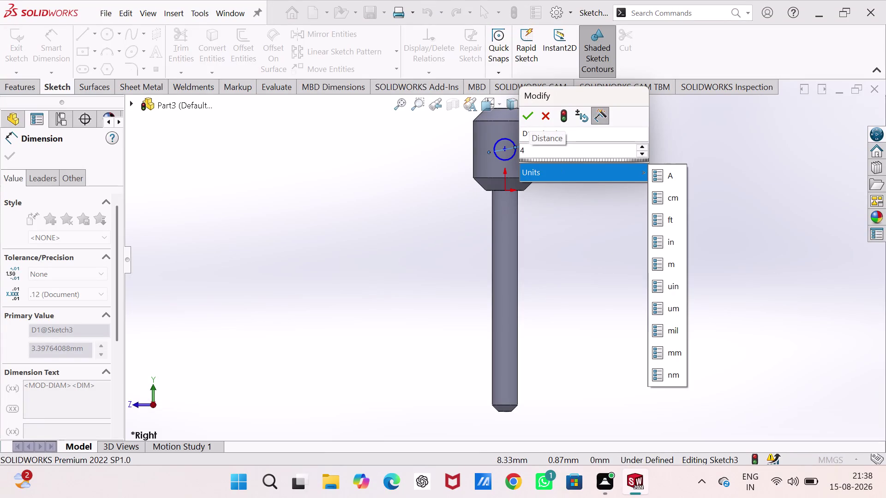
Keep the 4 mm hole diameter and dimension the hole centre 6.50 mm from the lower point.
click(522, 109)
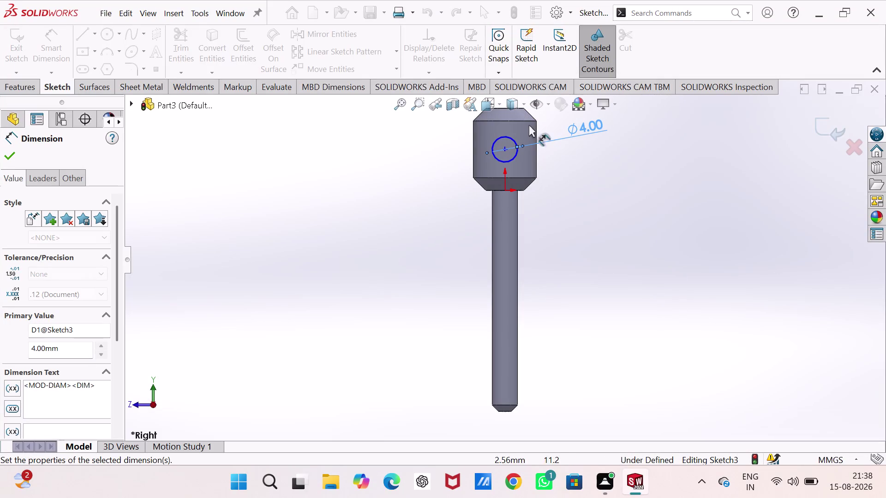
click(622, 188)
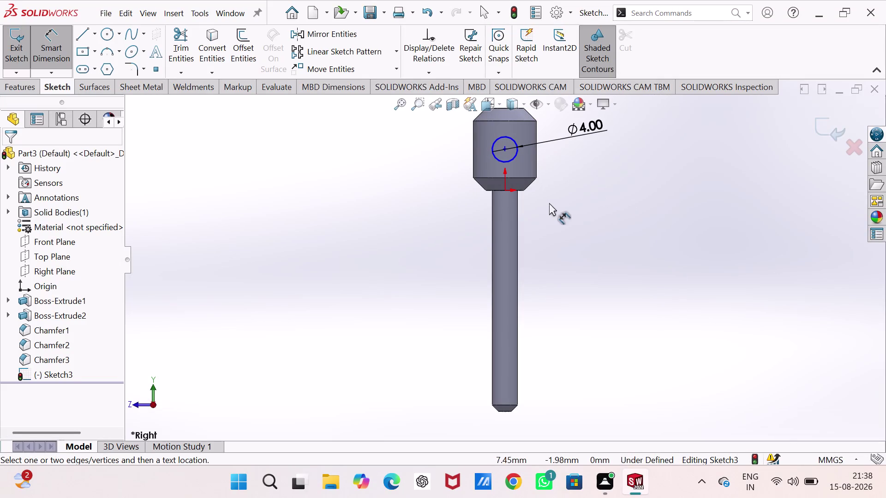
click(506, 191)
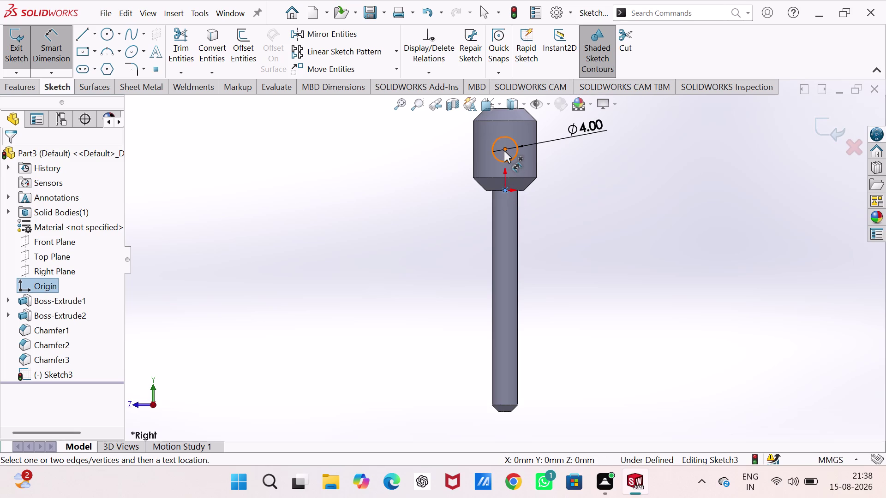
click(504, 150)
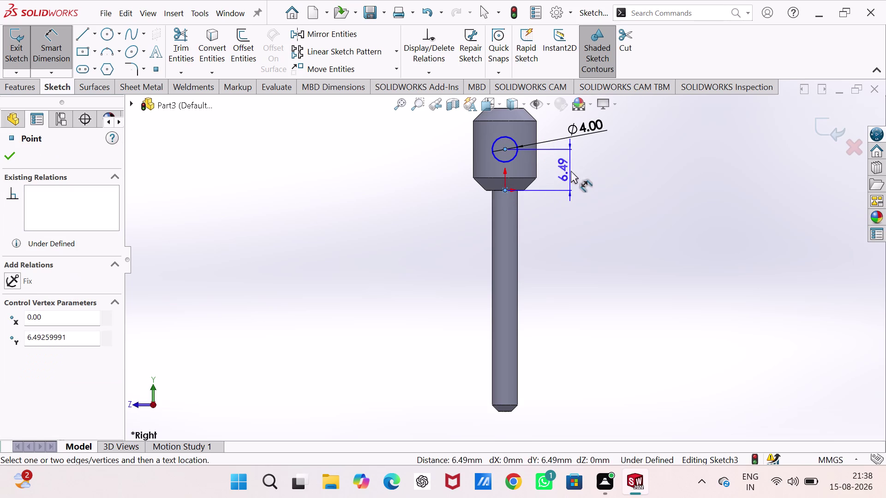
click(571, 166)
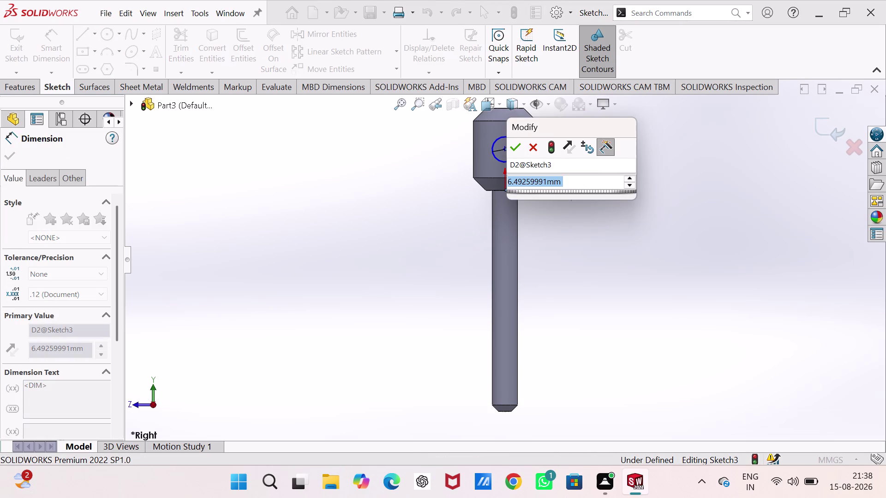
key(5)
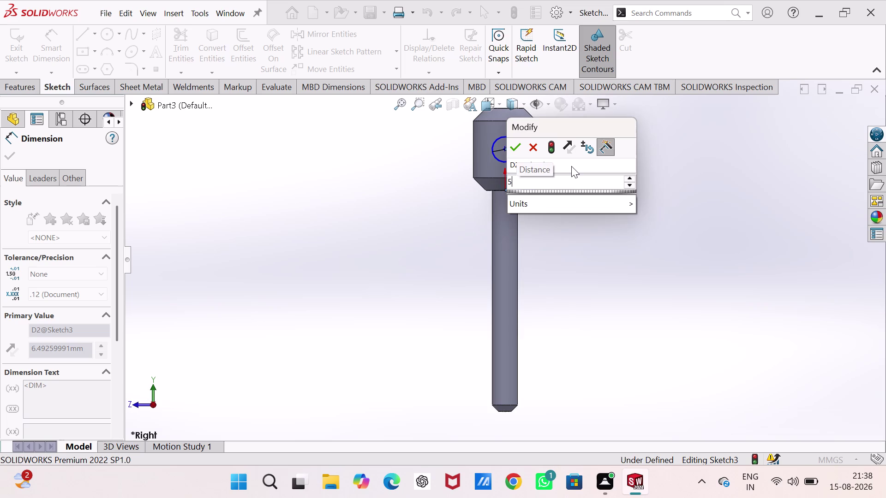
key(period)
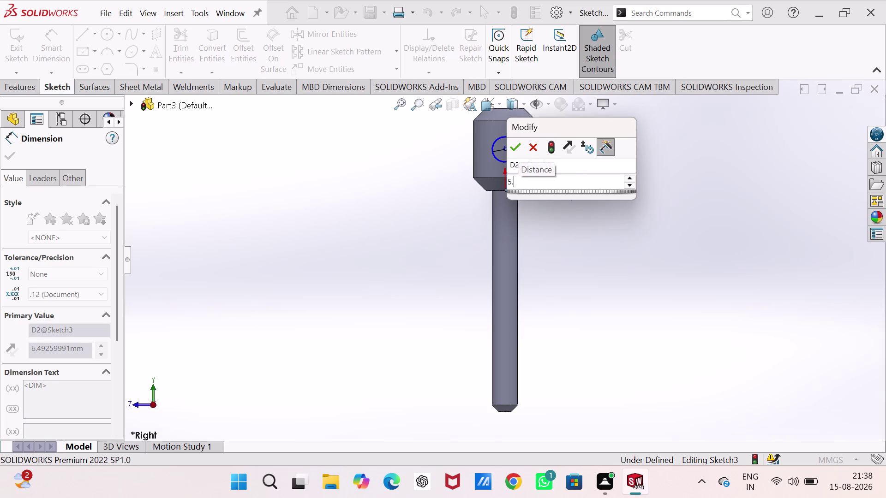
key(BackSpace)
key(BackSpace)
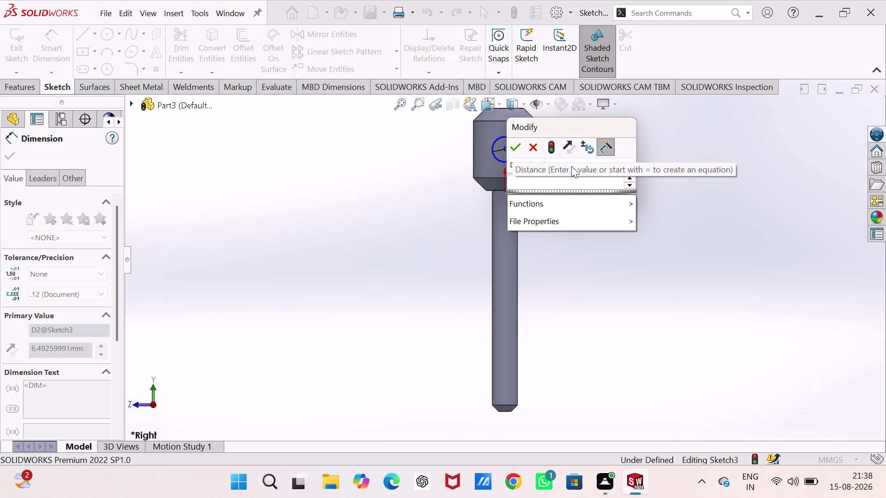
key(6)
text(.)
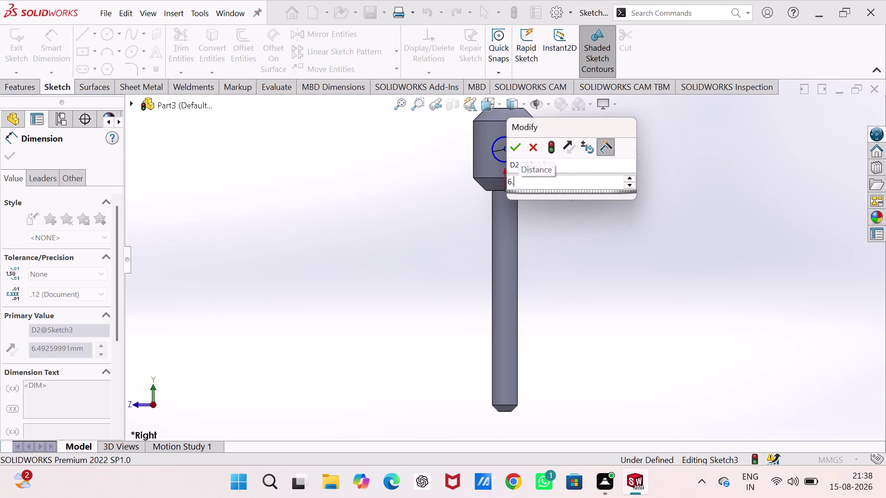
text(5)
key(Return)
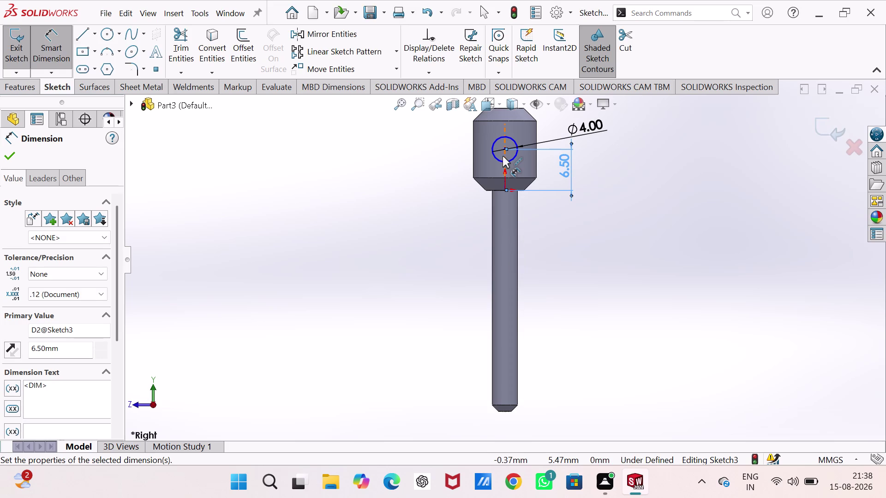
Add a Vertical relation between the hole centre and the lower point, and close the sketch.
scroll(down, 3)
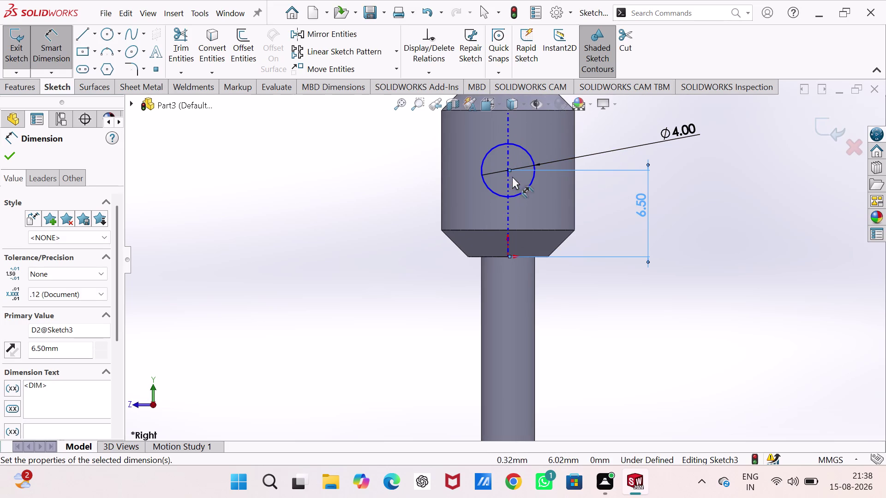
key(Escape)
key(Escape)
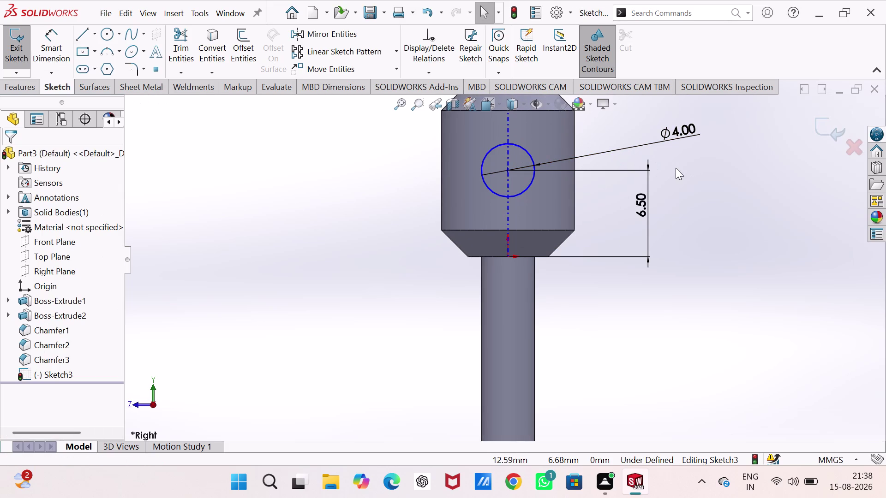
click(508, 170)
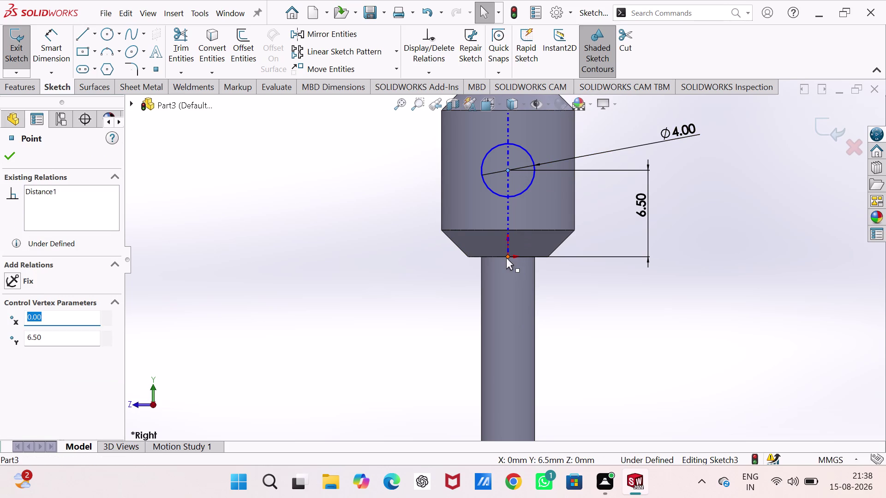
click(506, 257)
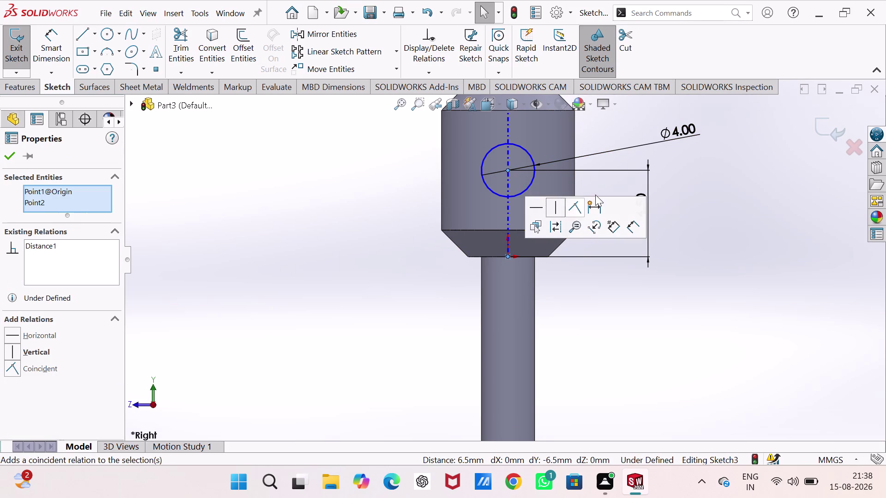
click(557, 206)
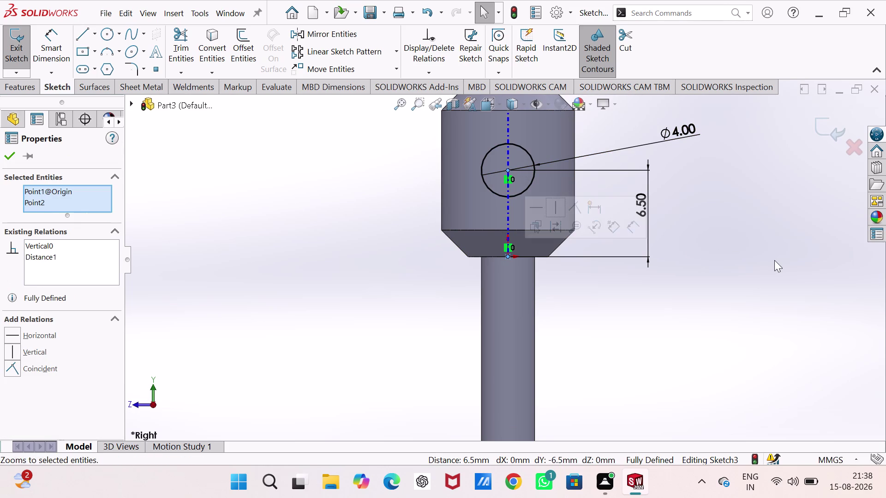
click(774, 260)
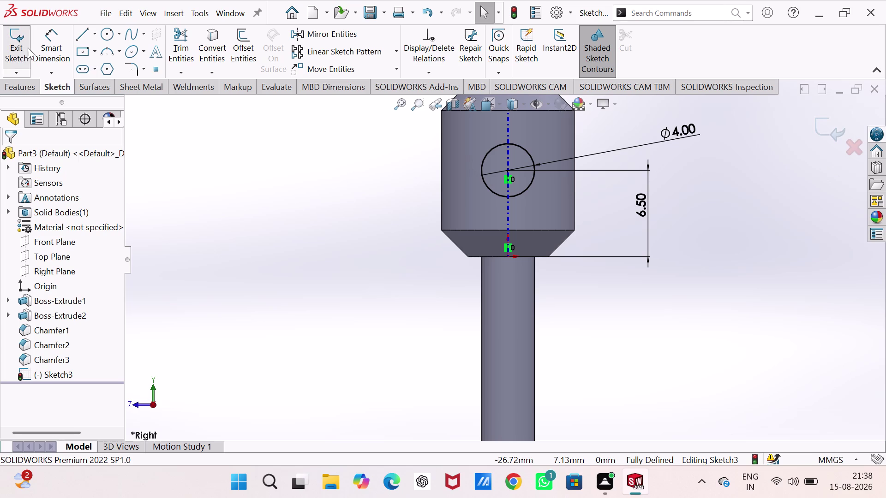
click(17, 55)
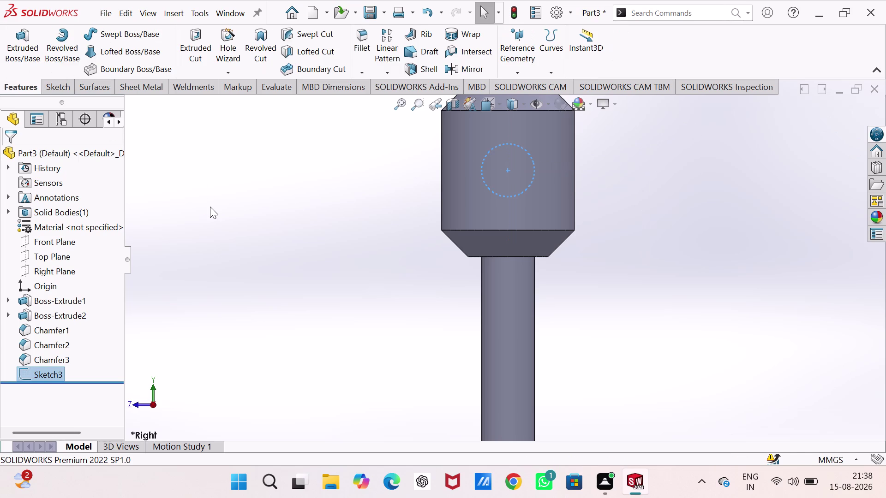
In isometric view, extrude-cut the 4 mm circle Through All – Both.
key(ctrl+7)
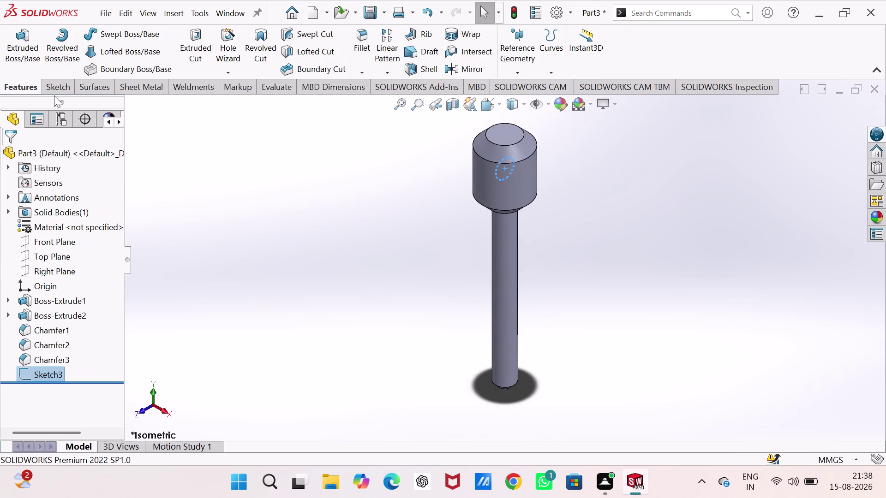
click(199, 54)
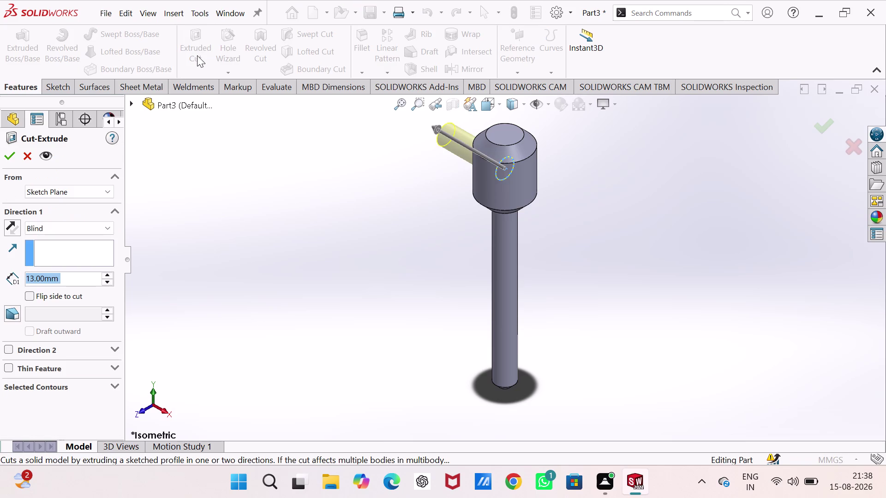
click(64, 224)
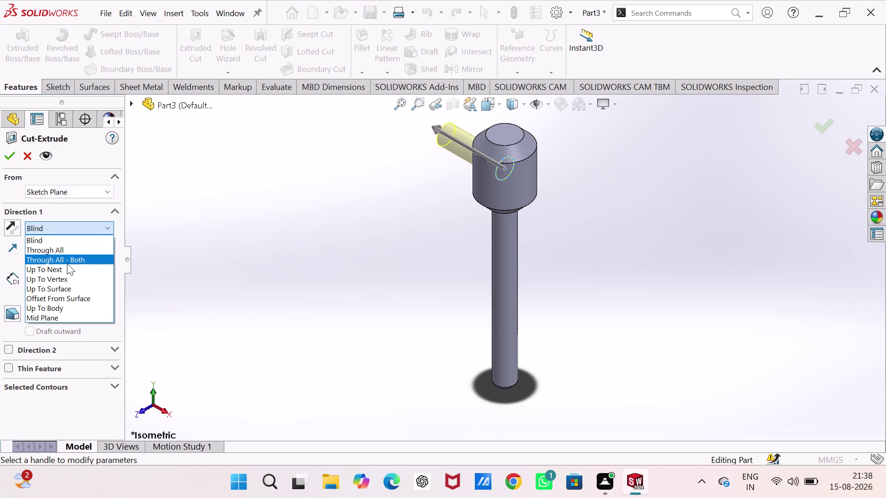
click(67, 264)
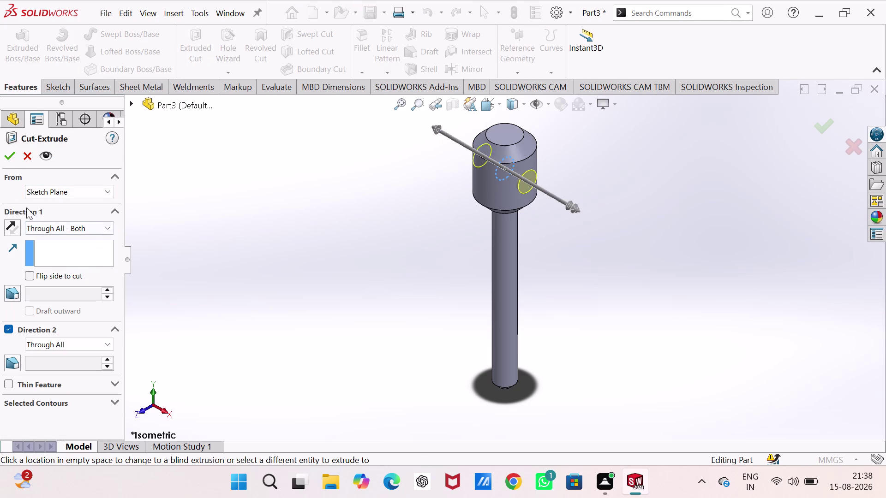
click(6, 150)
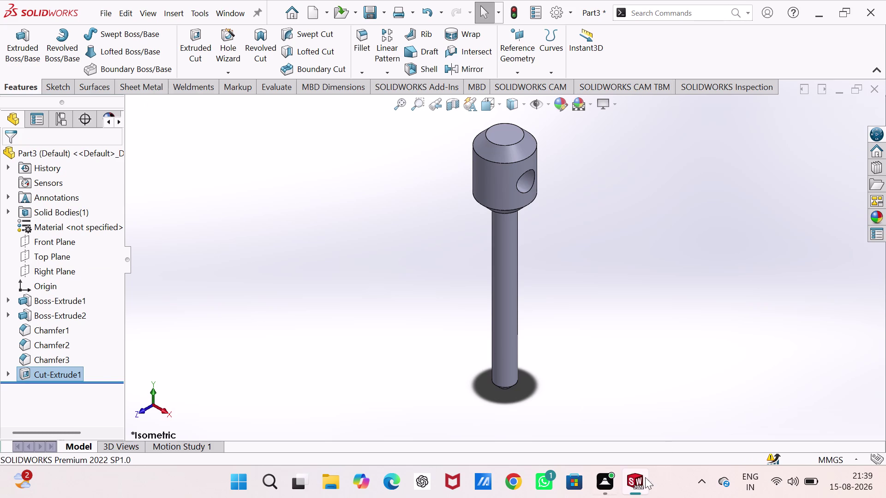
click(881, 215)
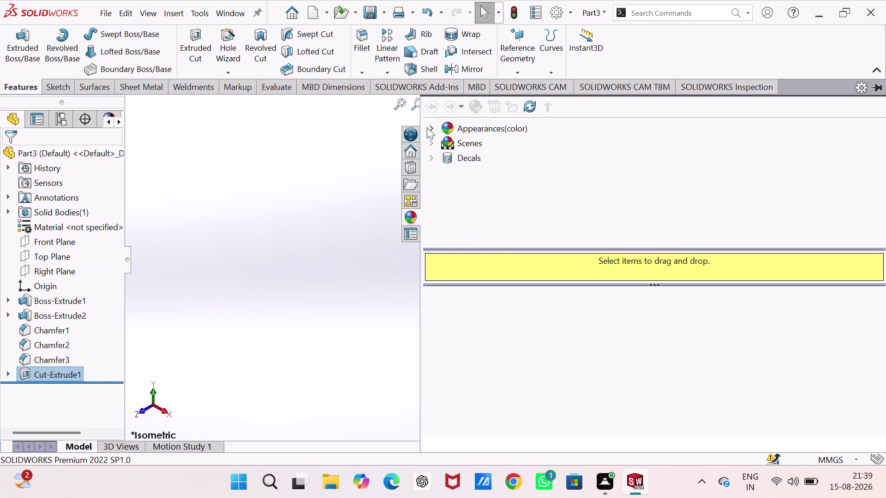
Drag polished bronze from the Metal appearances onto the pin and apply it to the whole part.
click(427, 127)
click(475, 163)
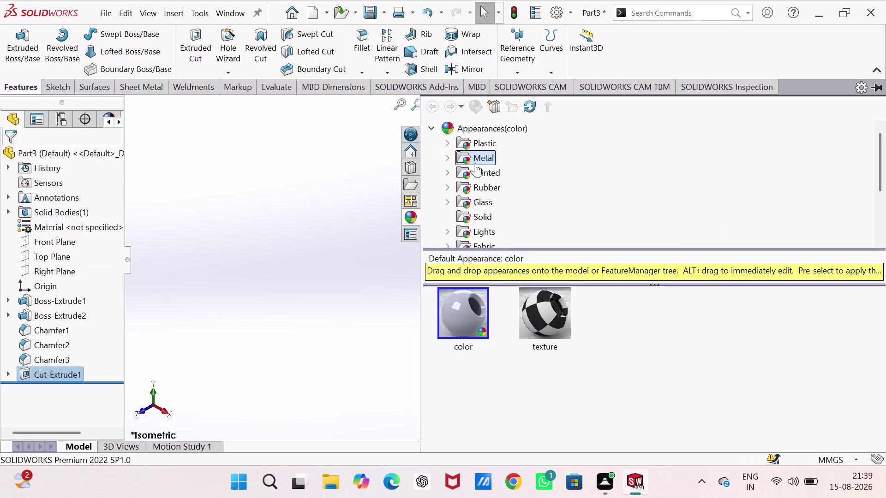
drag(702, 324, 256, 332)
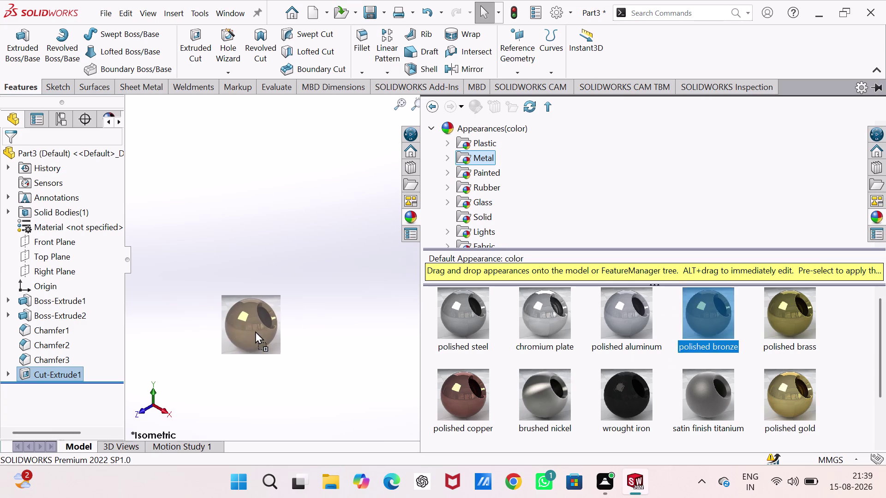
drag(256, 331, 511, 185)
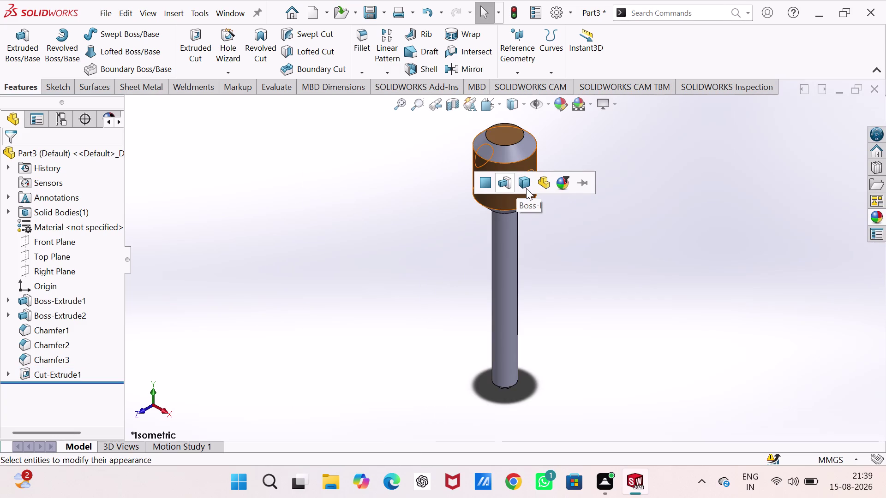
click(526, 189)
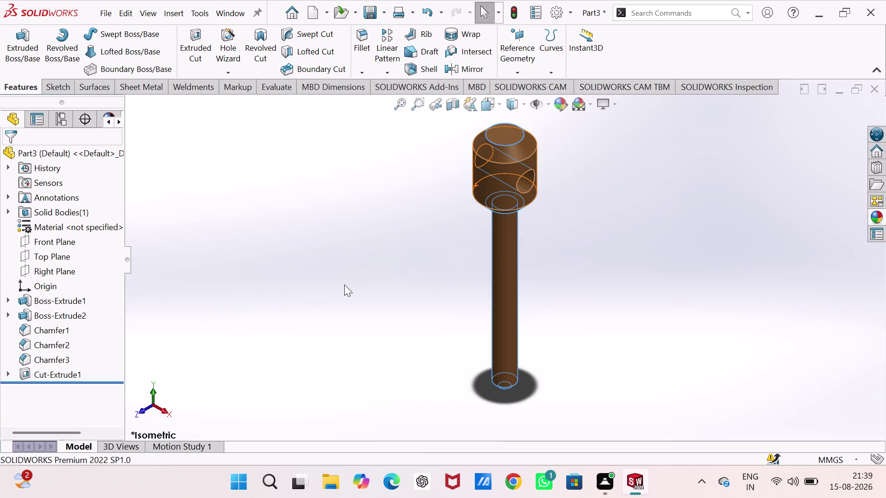
key(ctrl+s)
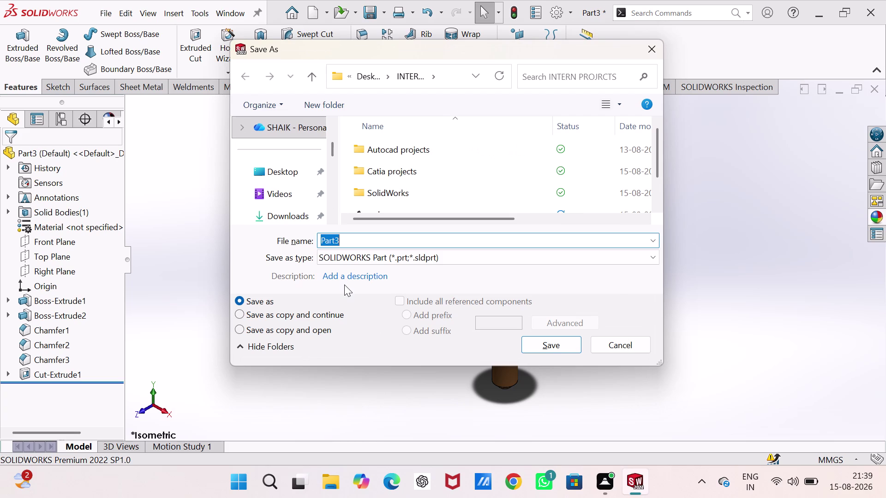
Save the bronze pin as 'fastner' and bring up the New Document dialog.
text(fas)
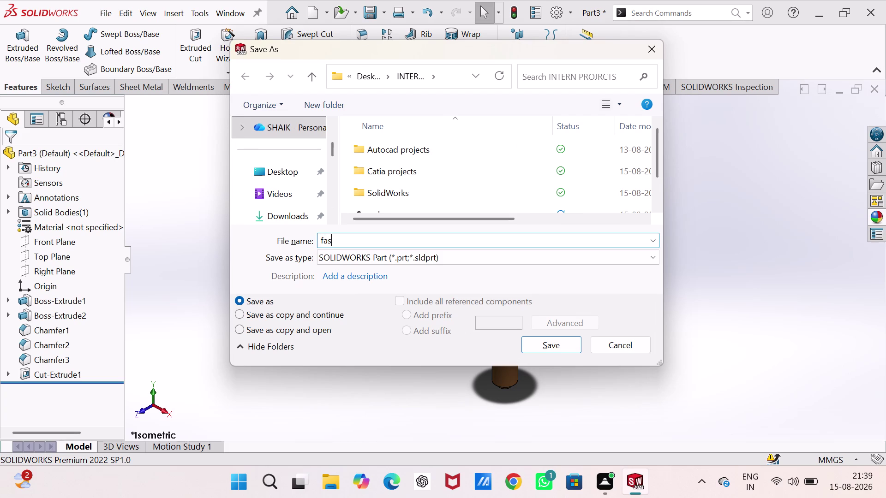
text(t)
text(ner)
key(Return)
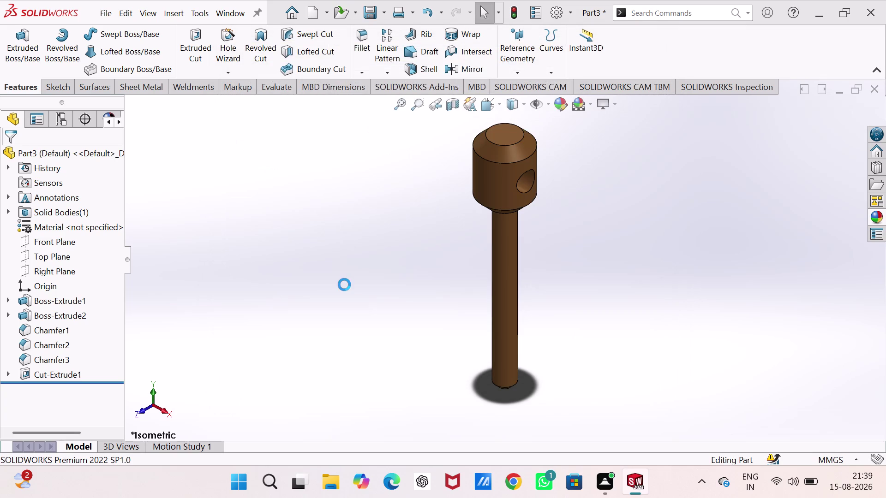
key(ctrl+n)
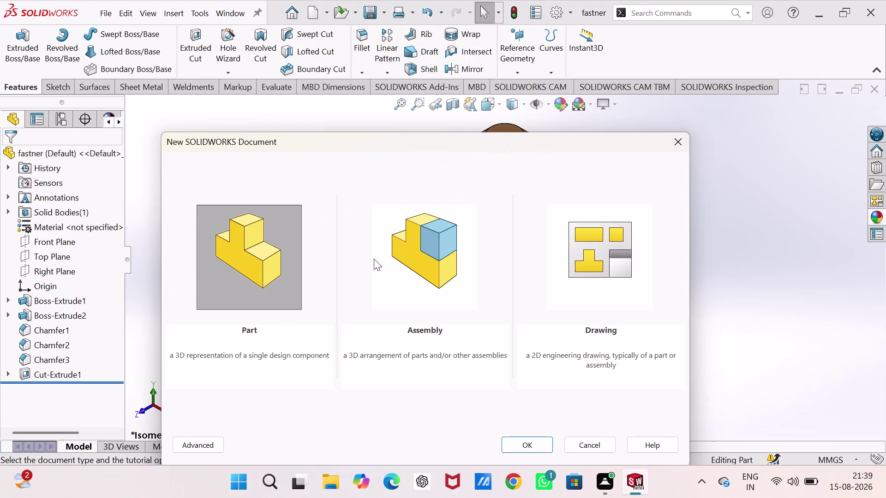
Create a new assembly and place the v block body file as its first component.
click(453, 263)
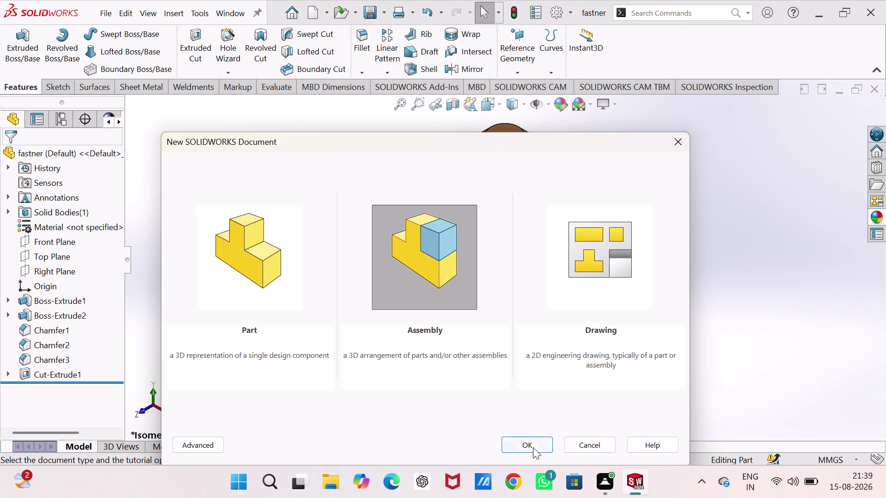
click(533, 448)
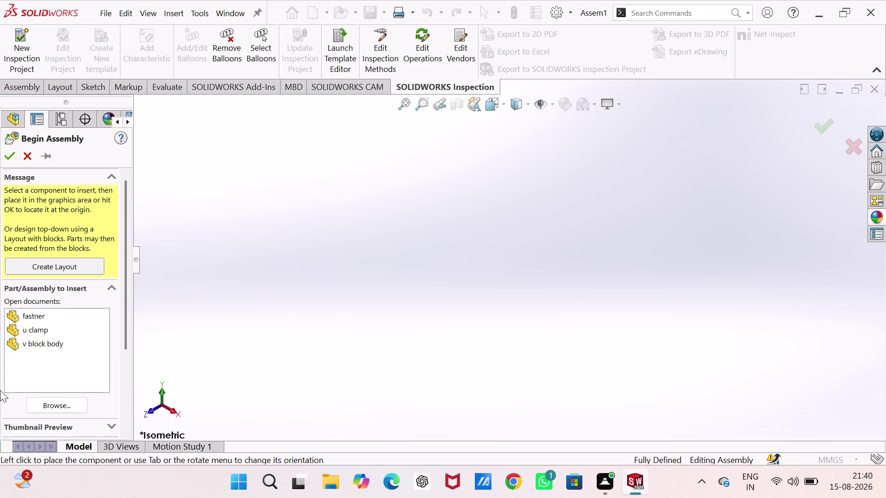
click(50, 401)
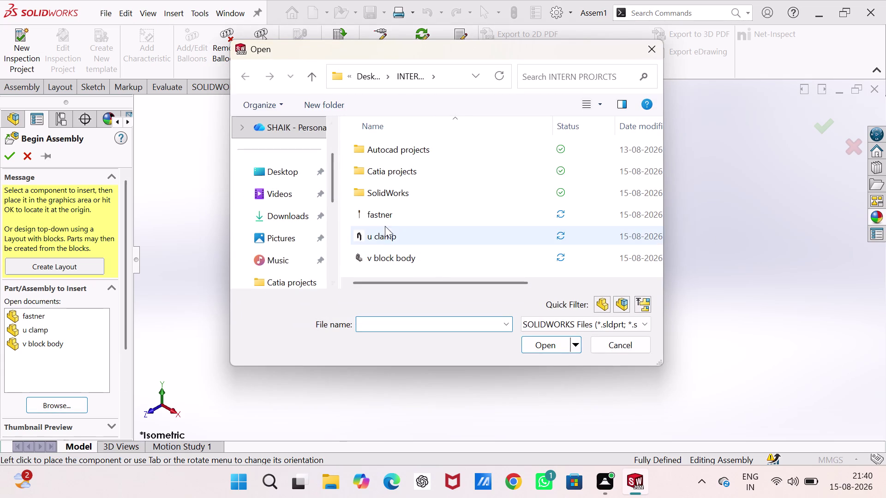
click(390, 255)
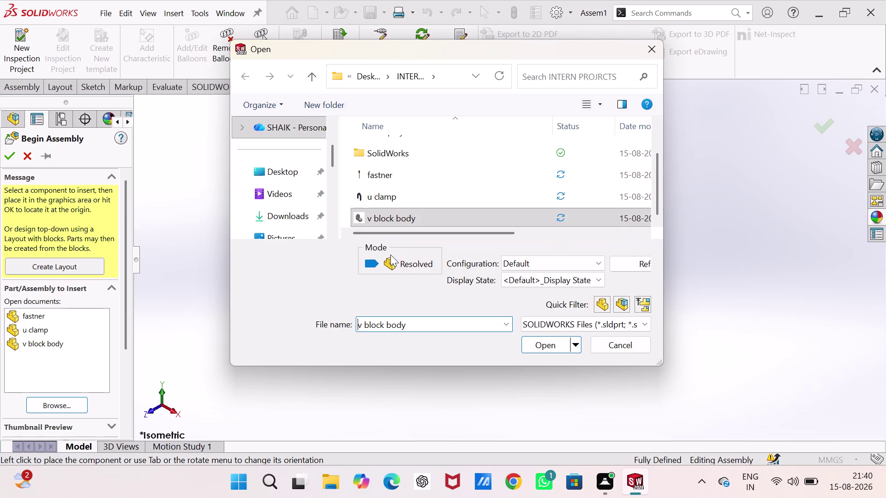
click(550, 341)
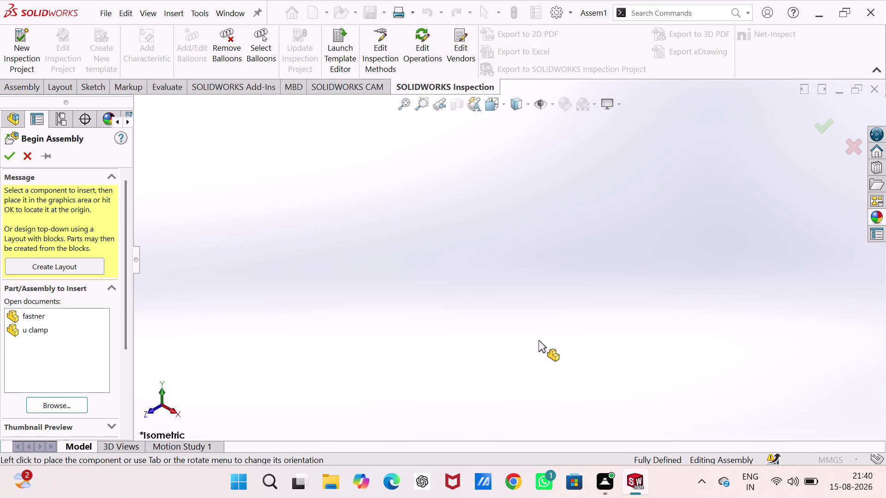
click(468, 257)
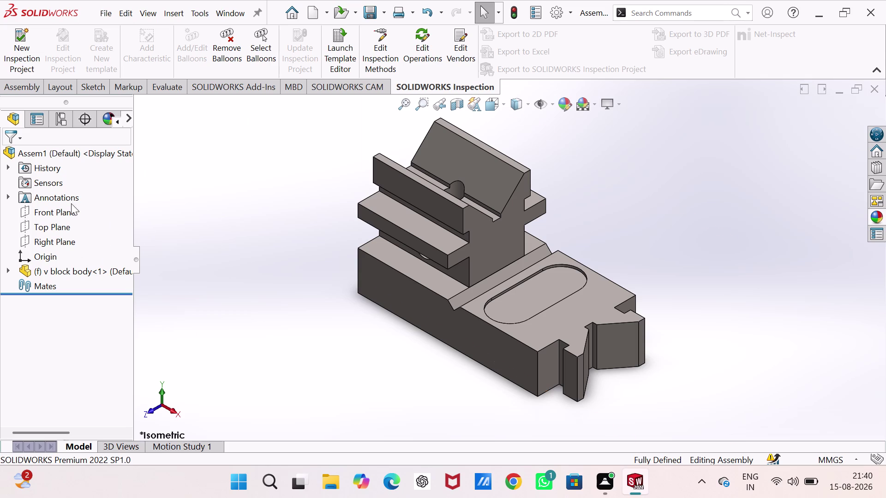
Set the v block body component to Float so it is no longer fixed.
right_click(385, 250)
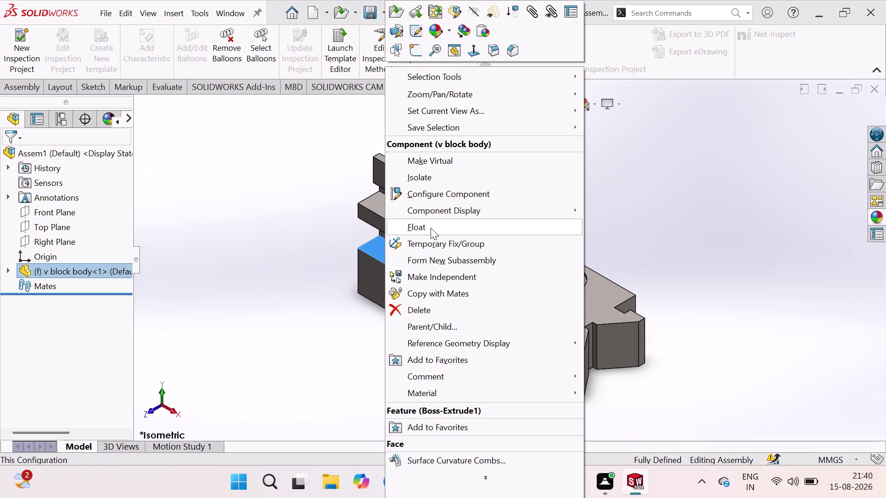
click(430, 228)
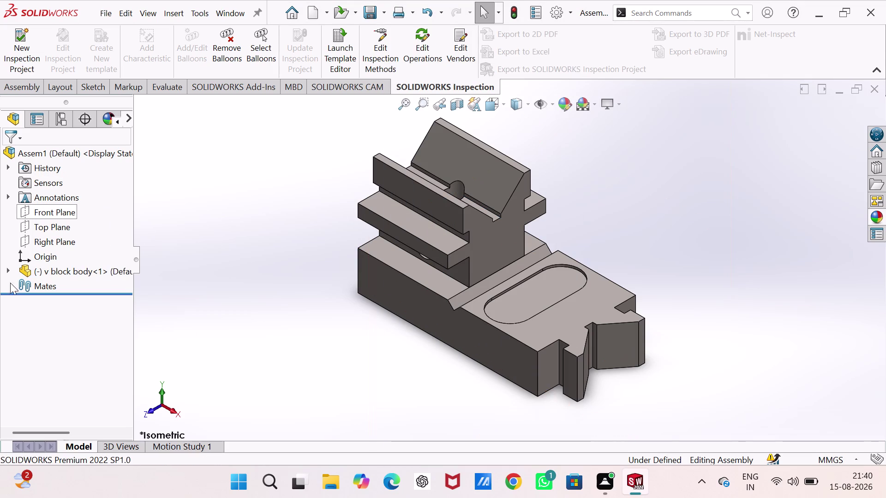
click(8, 269)
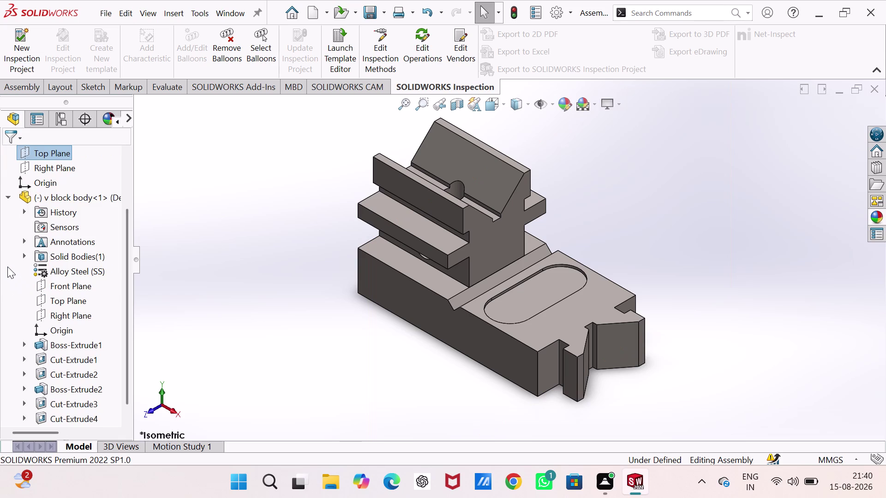
click(34, 88)
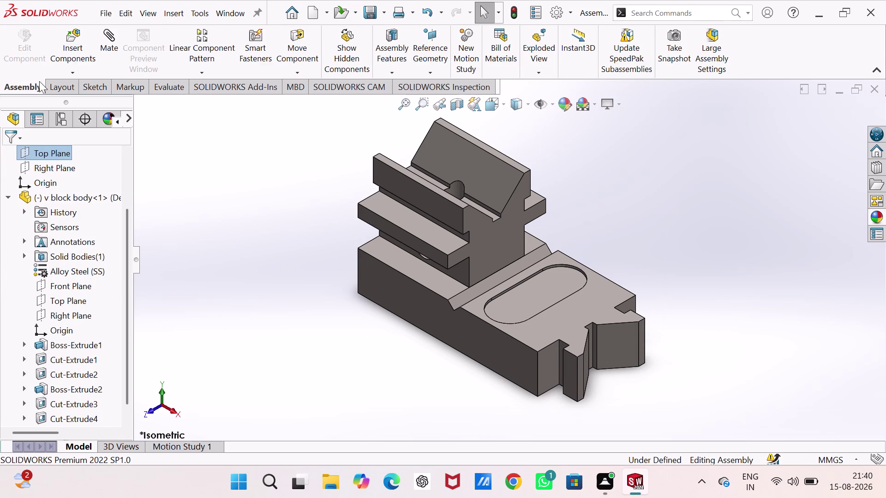
click(7, 199)
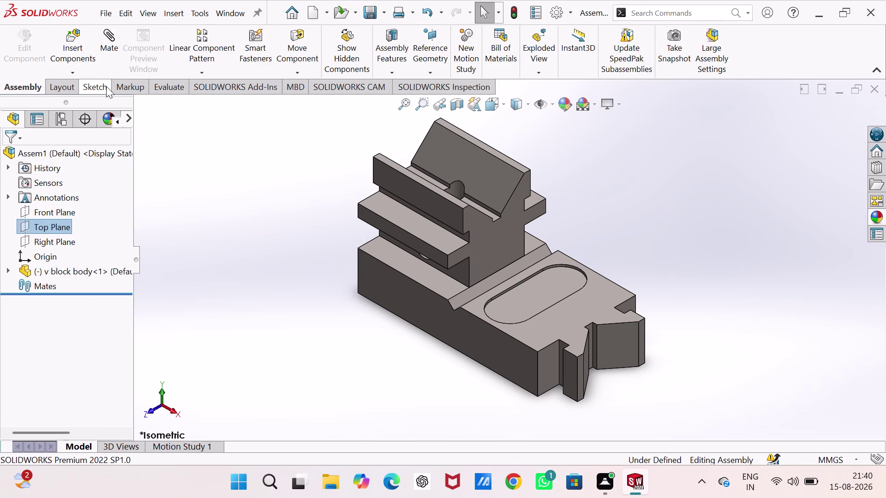
click(114, 54)
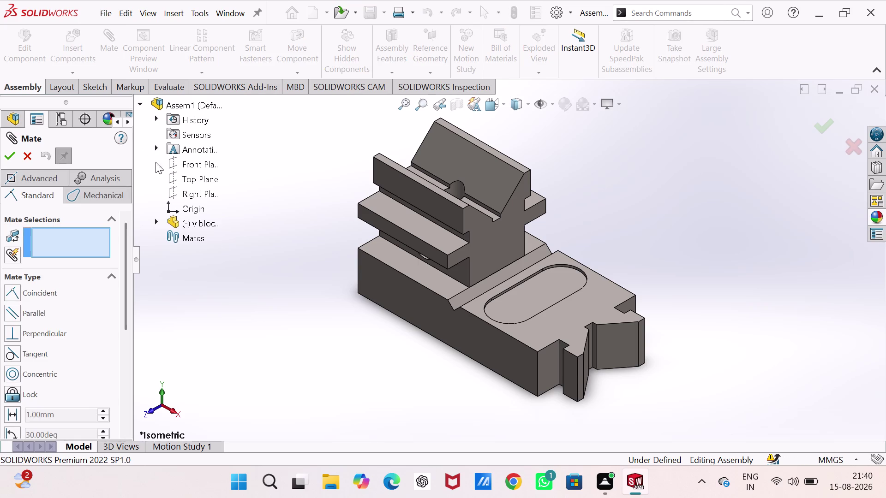
Mate the assembly and v block body Front Planes, then Top Planes, as Coincident.
click(157, 220)
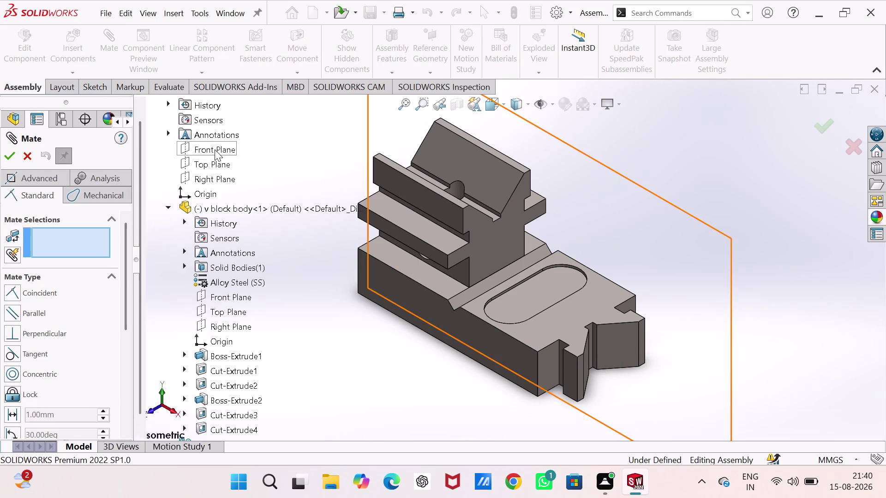
click(215, 149)
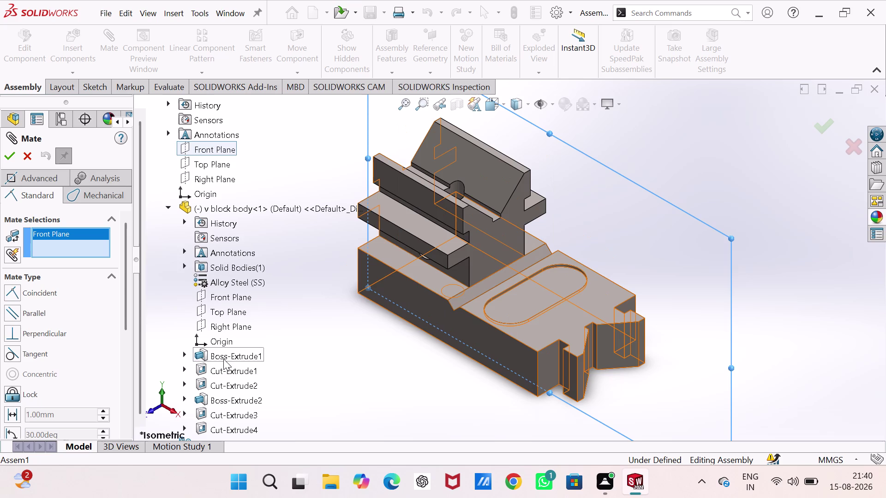
click(222, 296)
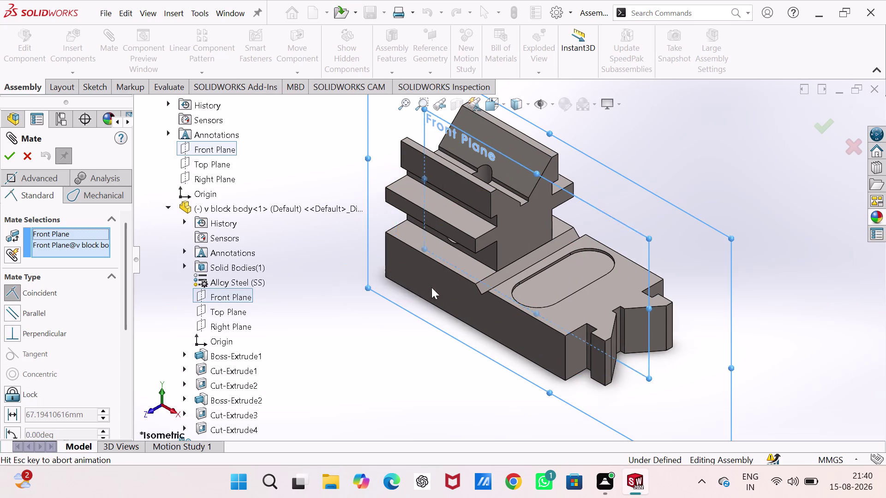
click(413, 302)
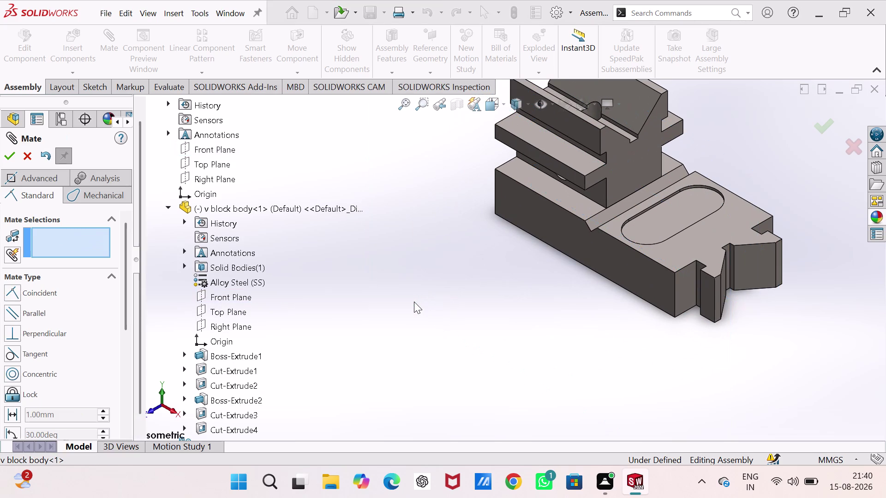
click(219, 162)
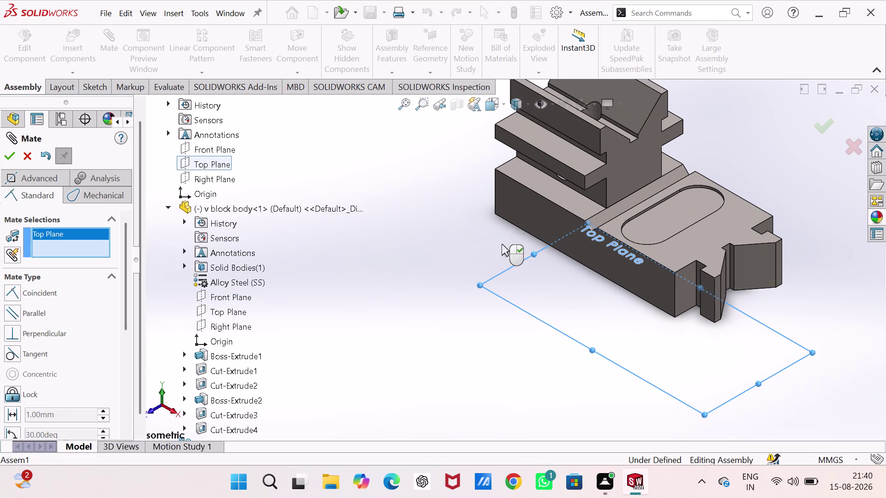
click(230, 309)
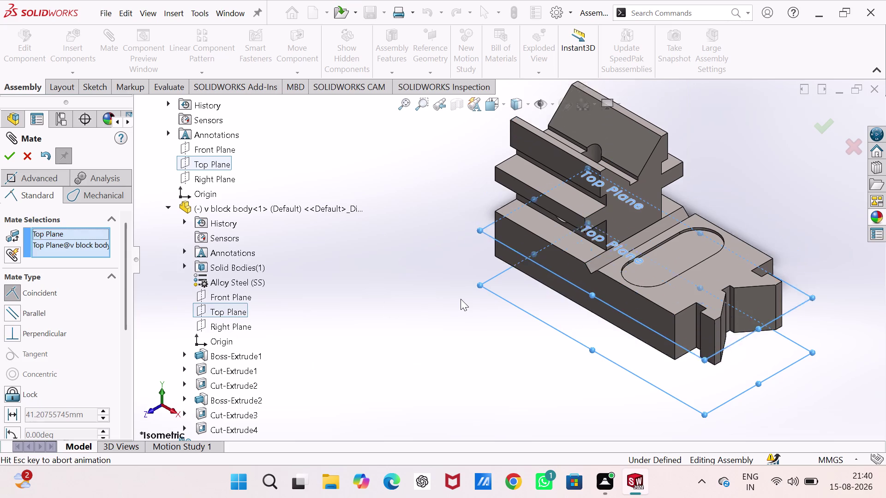
click(612, 314)
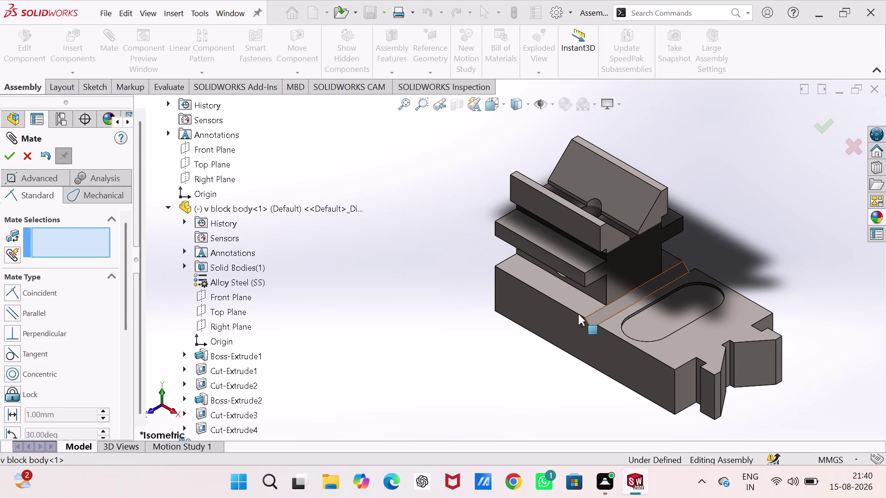
Mate the assembly and v block body Right Planes as Coincident and close Mate.
click(213, 183)
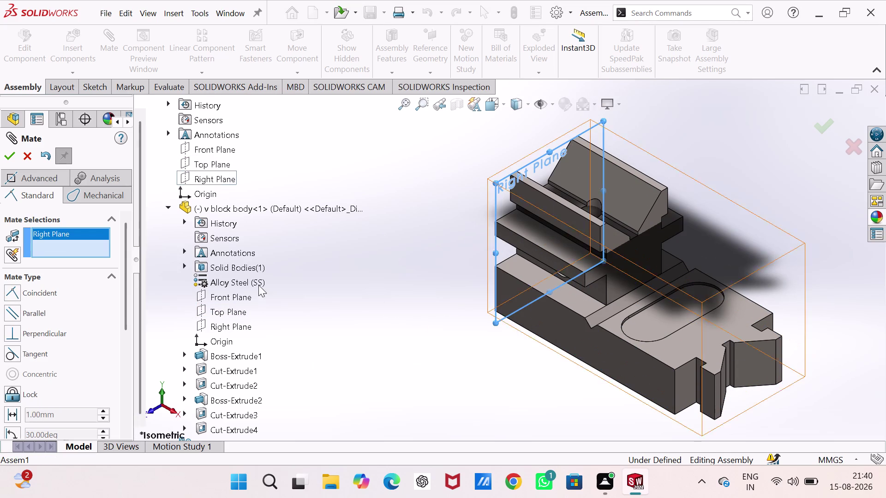
click(239, 326)
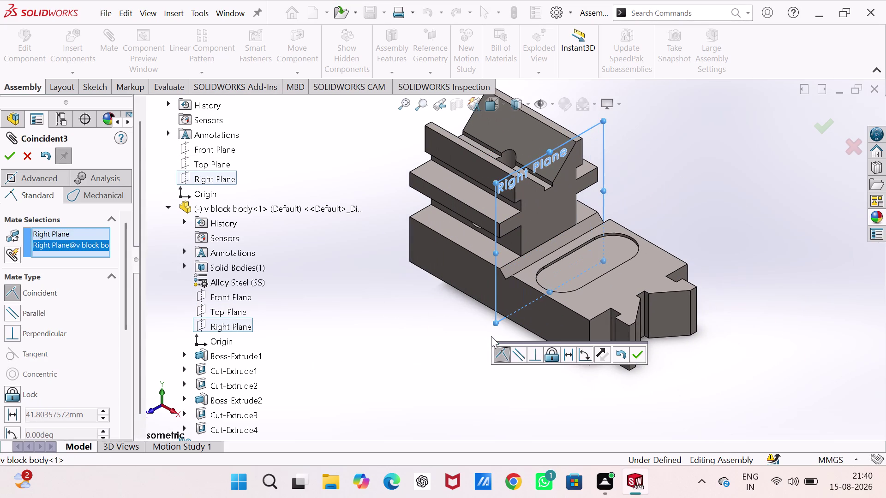
click(635, 354)
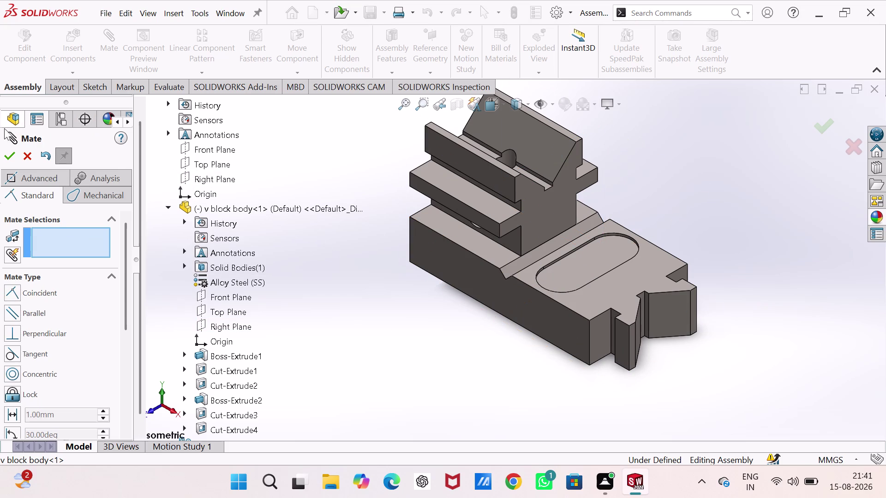
click(10, 156)
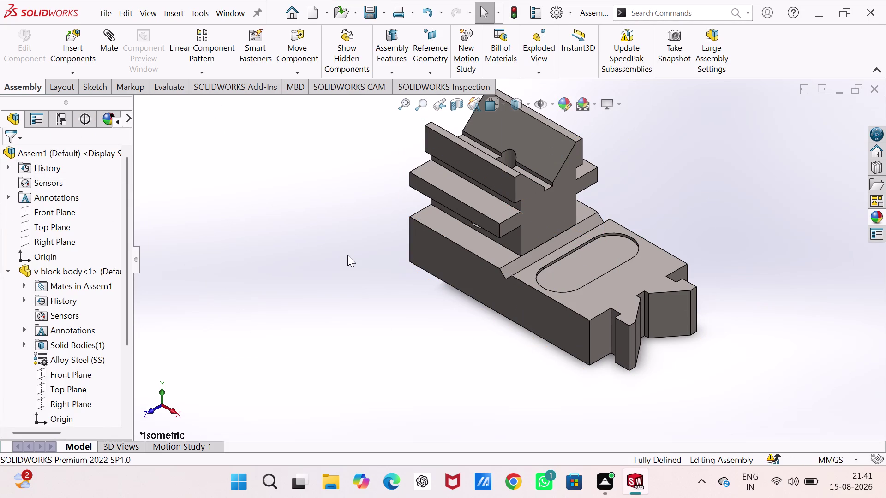
click(74, 52)
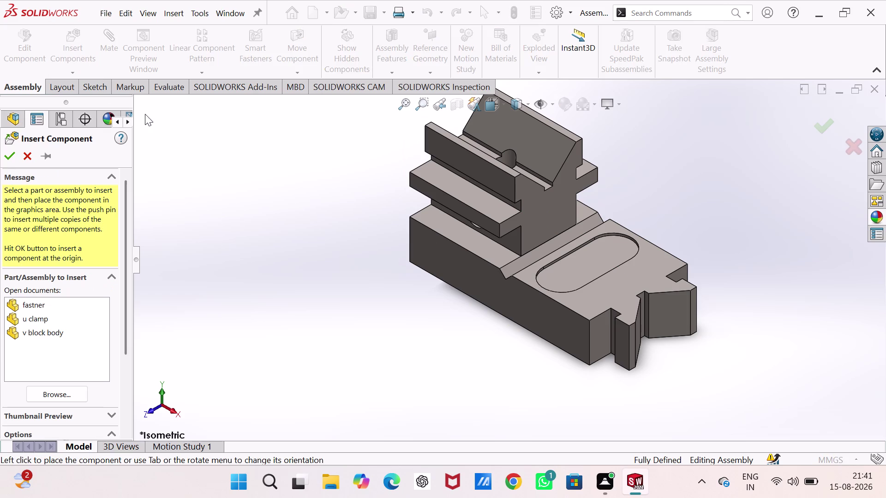
Insert the u clamp, rotated 90 degrees, beside the v block body.
click(84, 392)
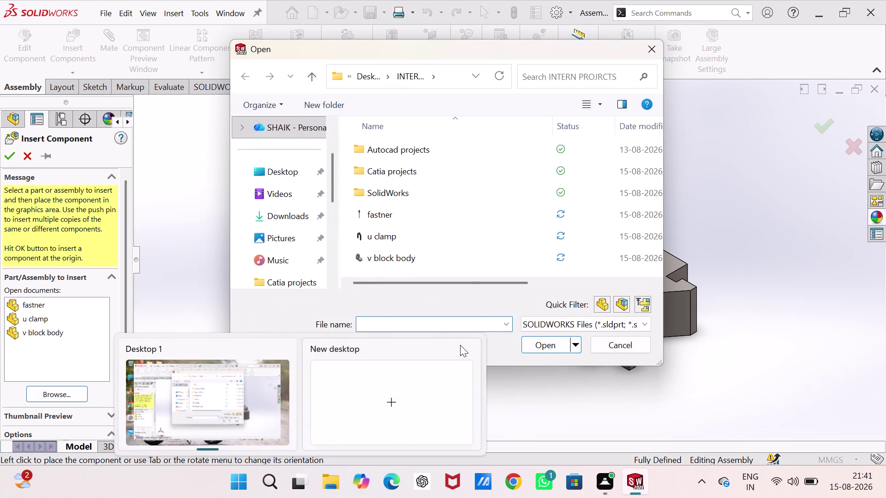
click(427, 243)
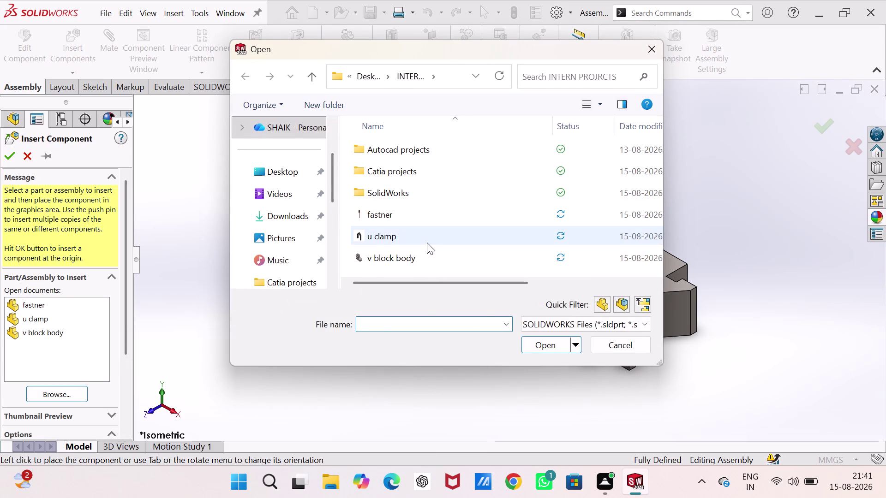
click(538, 347)
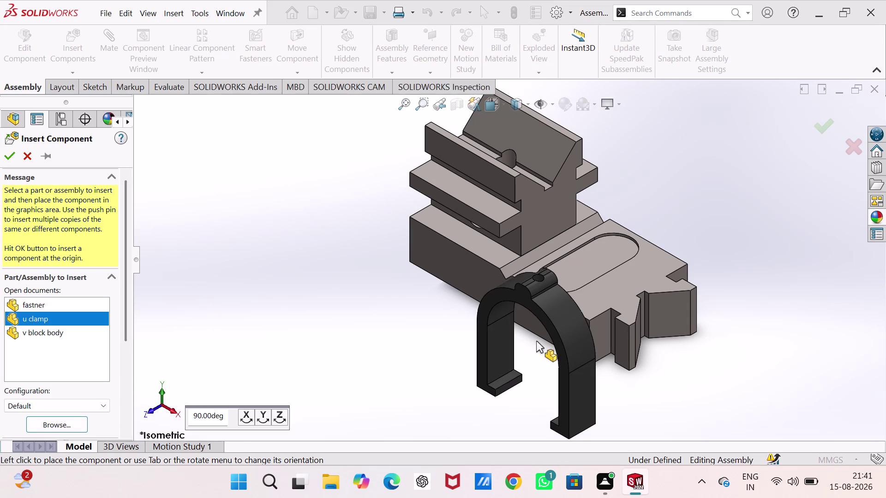
click(264, 412)
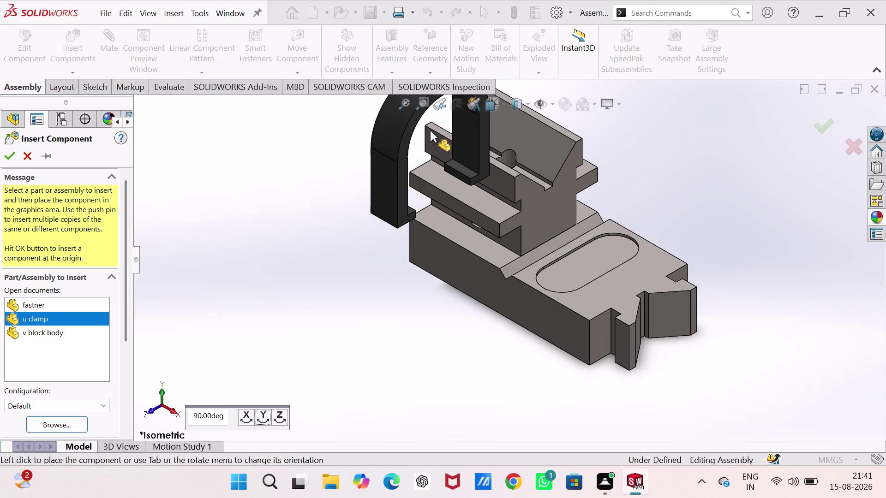
click(430, 131)
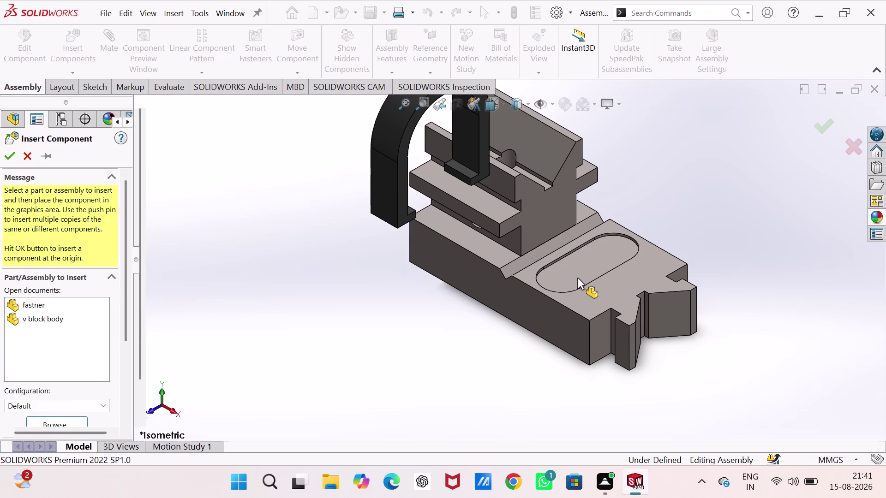
Adjust the zoom on the two parts and open the Mate tool.
middle_click(575, 278)
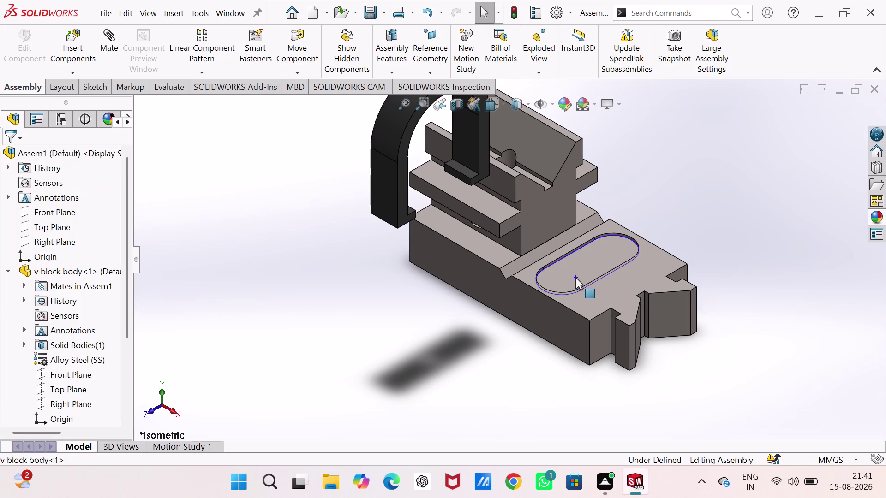
scroll(up, 3)
scroll(down, 3)
scroll(up, 3)
scroll(down, 3)
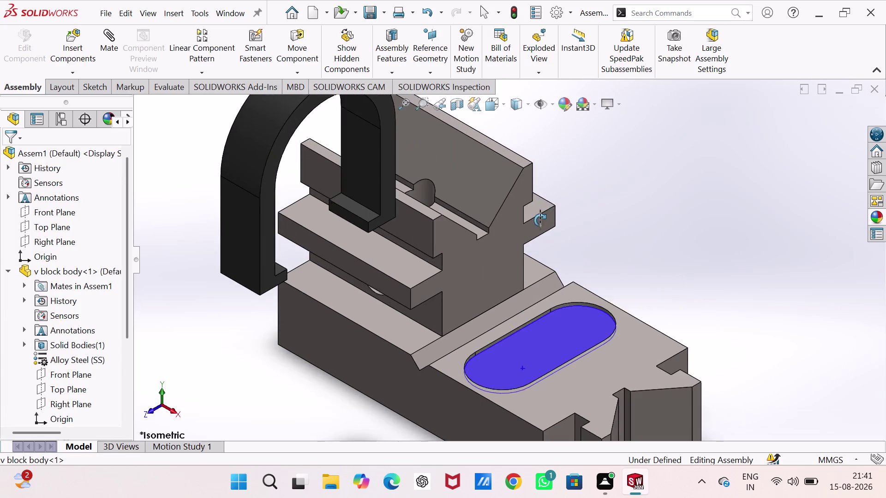
scroll(up, 3)
scroll(down, 3)
scroll(up, 3)
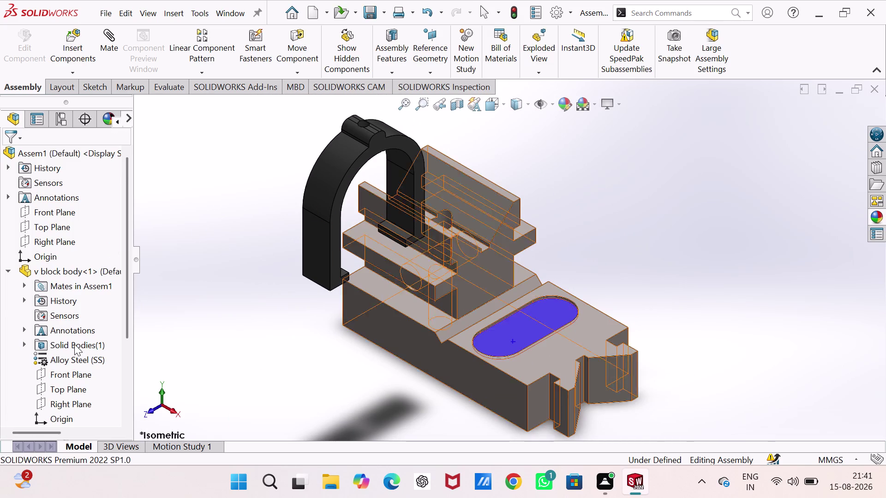
click(109, 38)
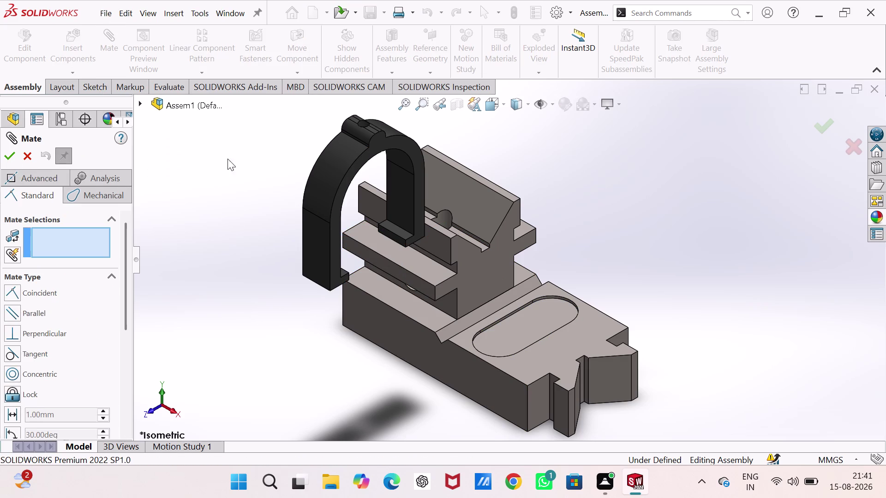
Drag the U clamp across the V block body until it straddles the V groove.
drag(346, 163, 383, 148)
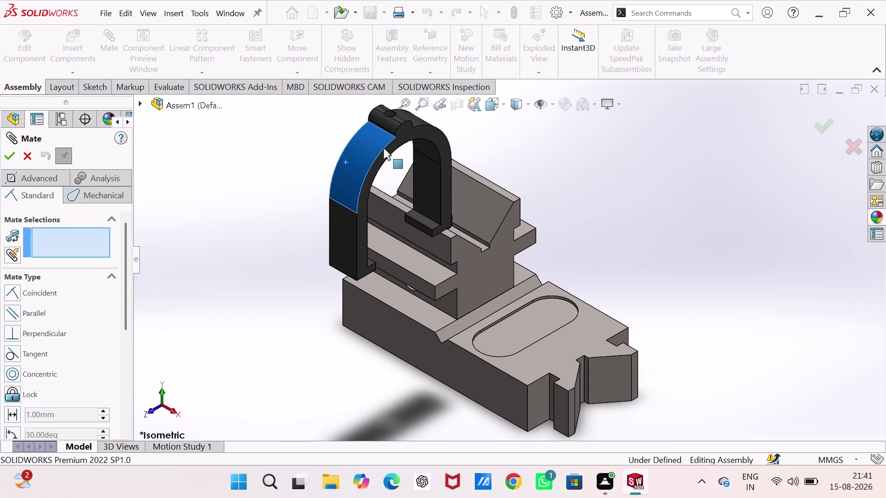
drag(384, 149, 453, 95)
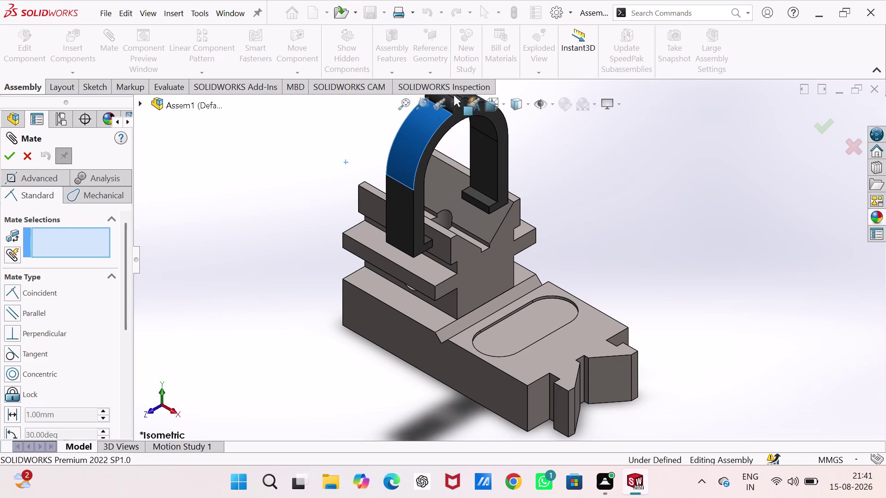
drag(454, 95, 446, 169)
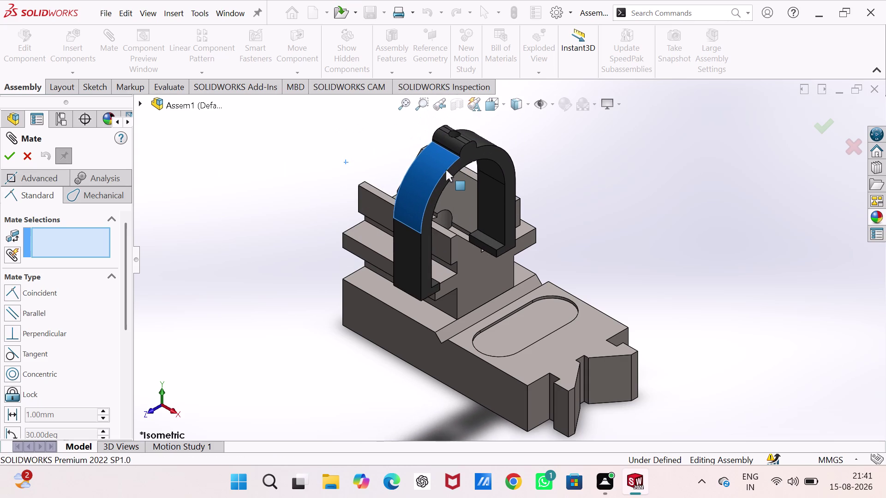
drag(445, 169, 481, 169)
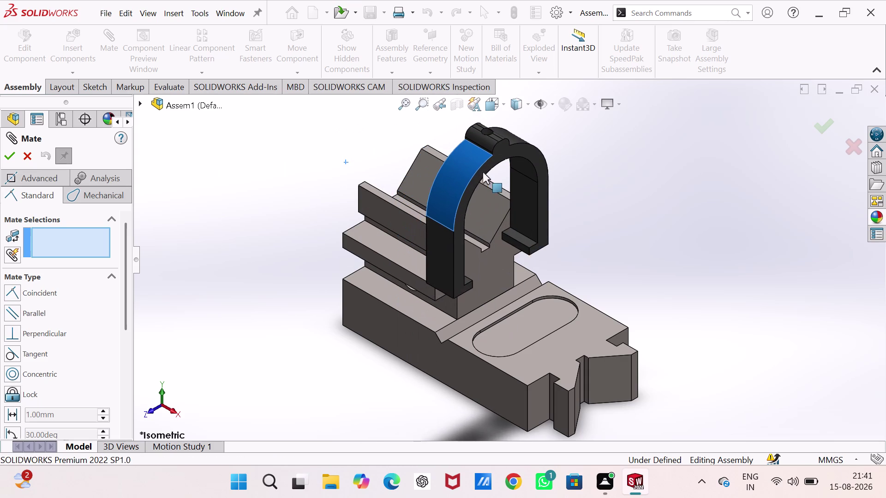
drag(480, 169, 500, 194)
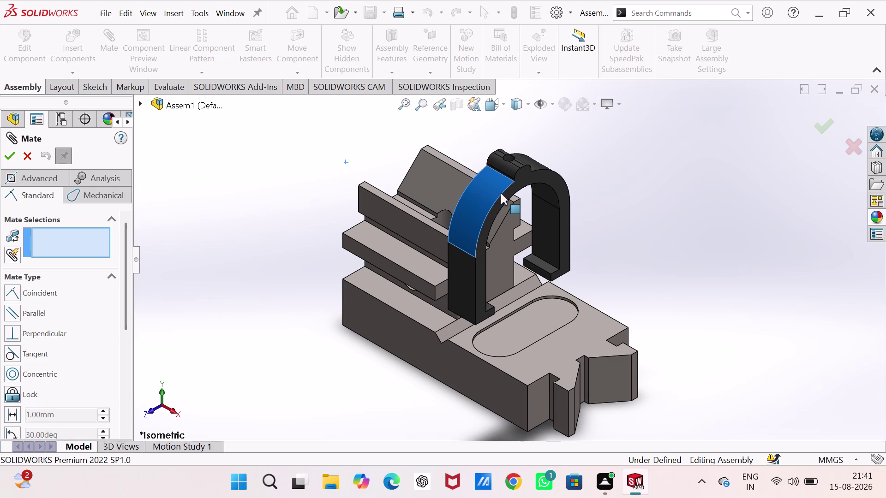
drag(500, 194, 500, 191)
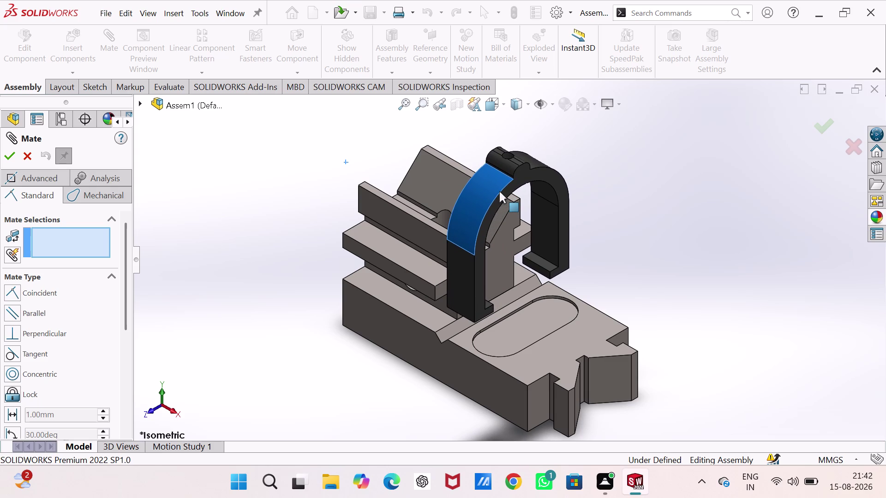
drag(499, 192, 473, 150)
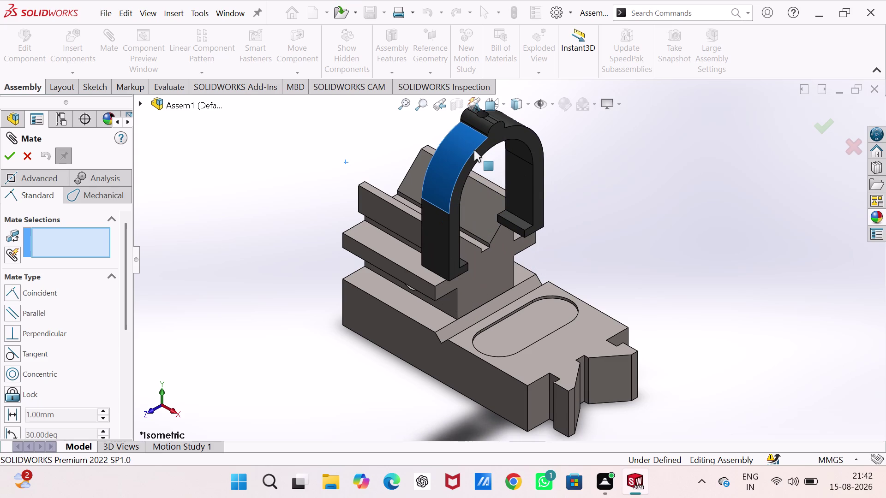
drag(474, 150, 460, 157)
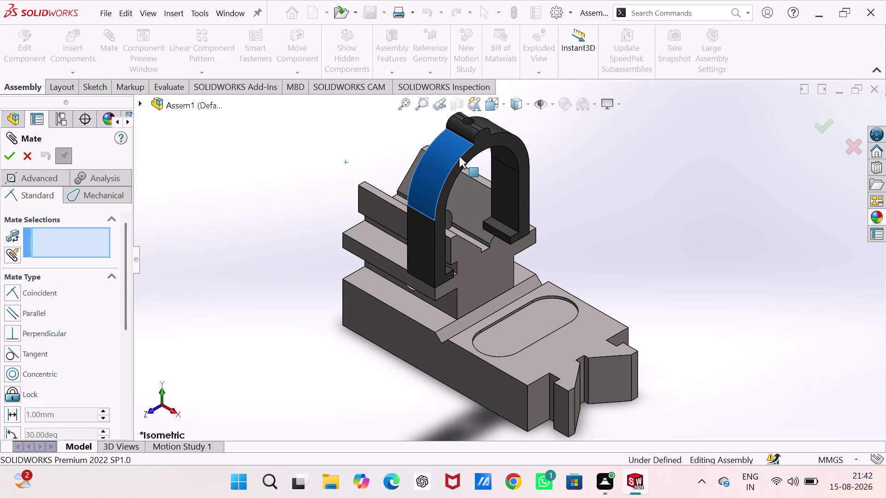
drag(460, 157, 466, 147)
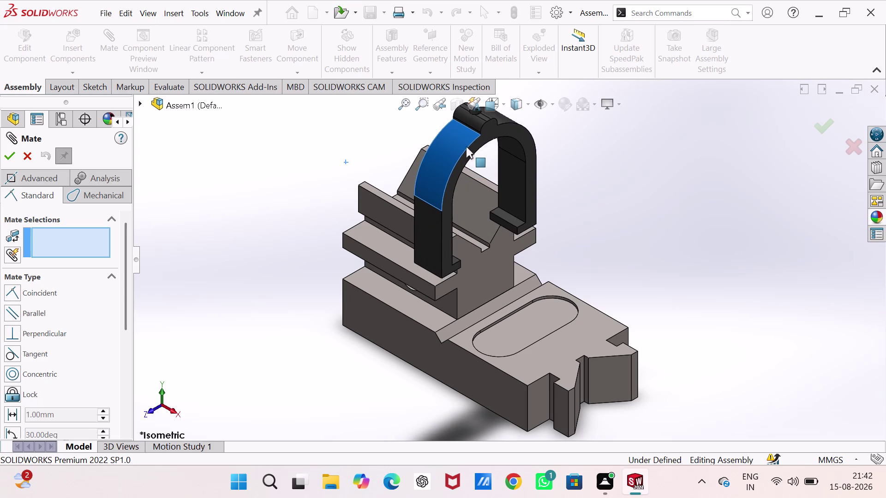
drag(466, 146, 446, 160)
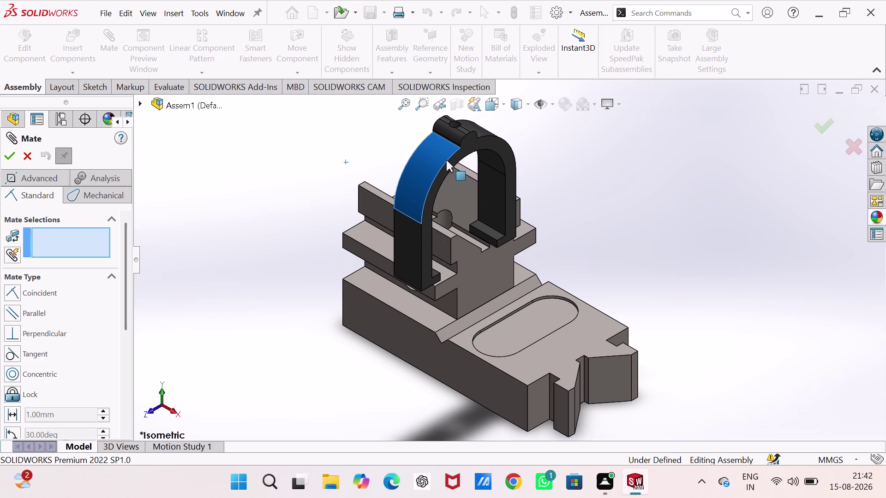
drag(446, 160, 443, 161)
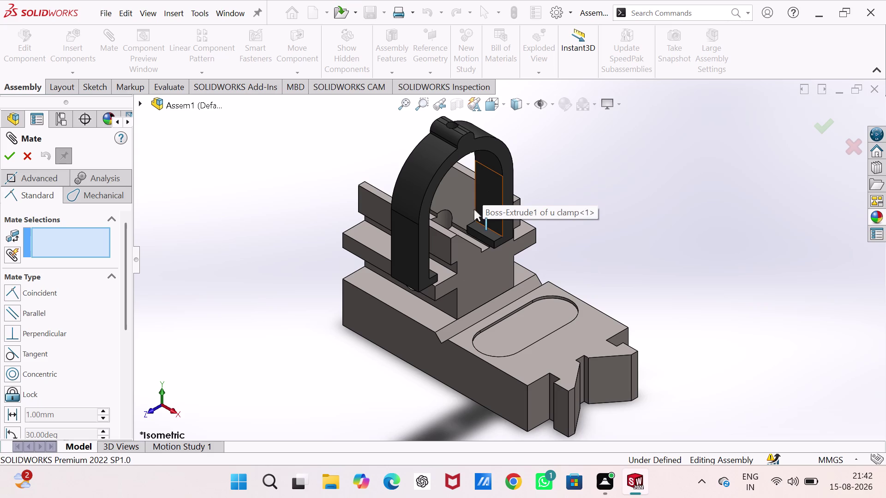
Mate a V block face and the U clamp's inner face as Coincident.
click(435, 243)
middle_drag(435, 243, 396, 255)
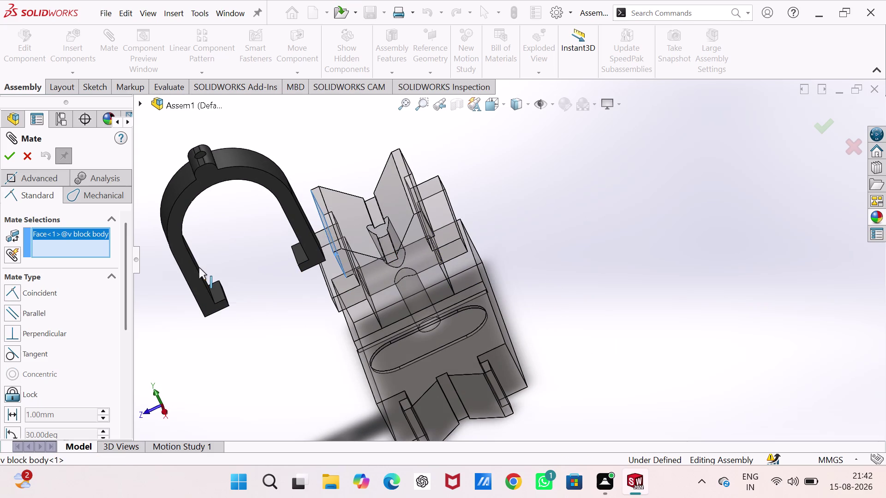
middle_drag(199, 267, 173, 246)
click(184, 252)
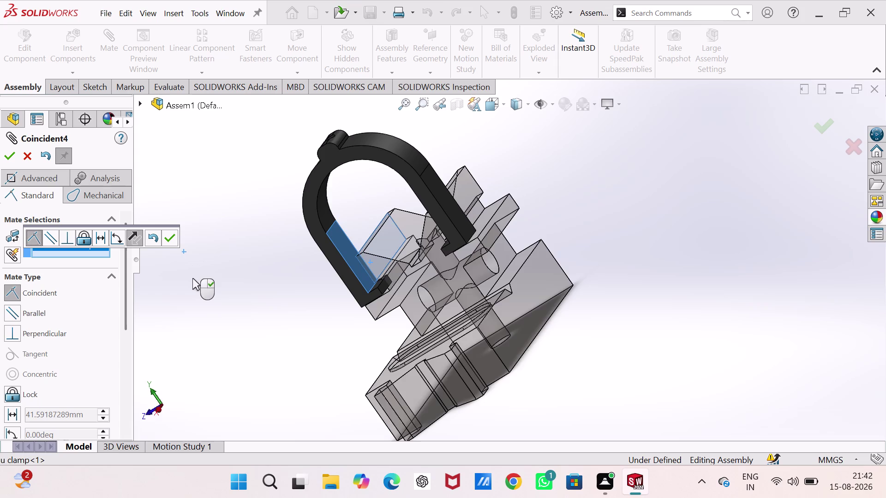
middle_drag(193, 278, 300, 181)
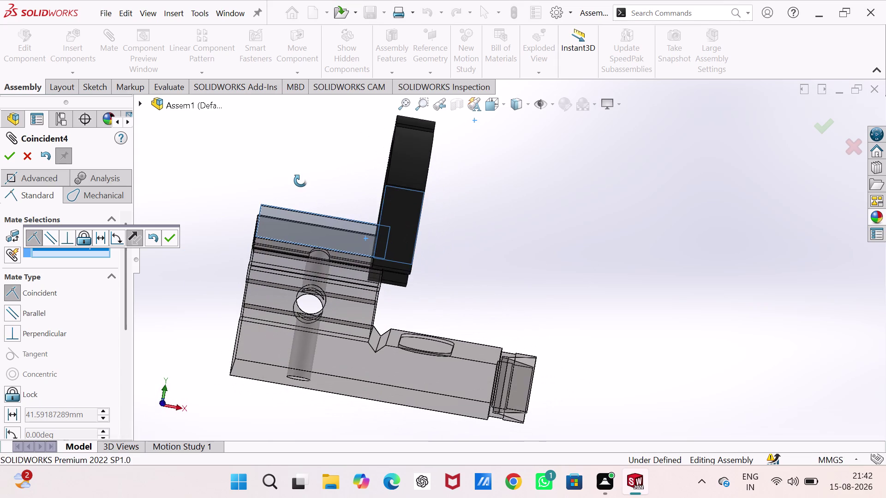
middle_drag(301, 181, 293, 201)
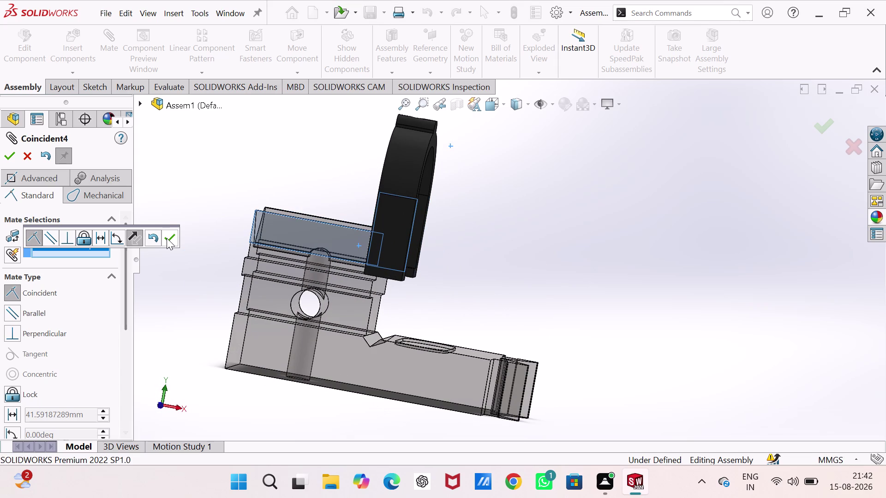
click(167, 239)
middle_drag(247, 242, 185, 255)
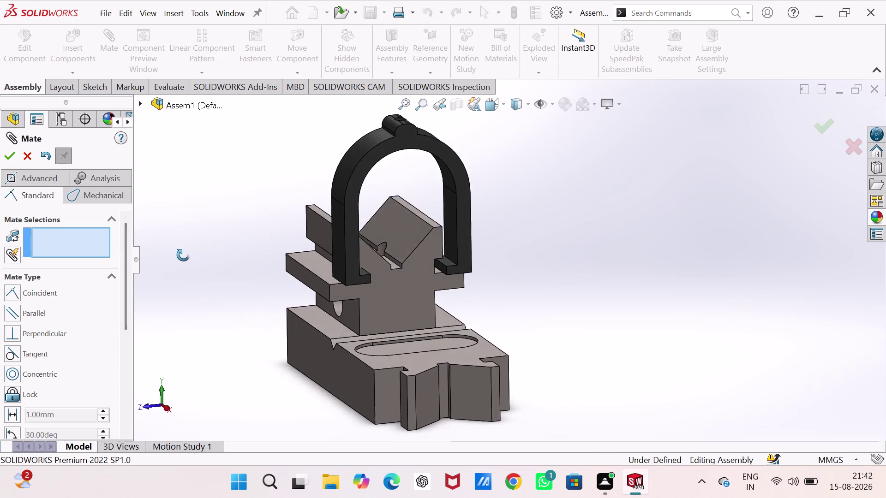
middle_drag(185, 255, 142, 256)
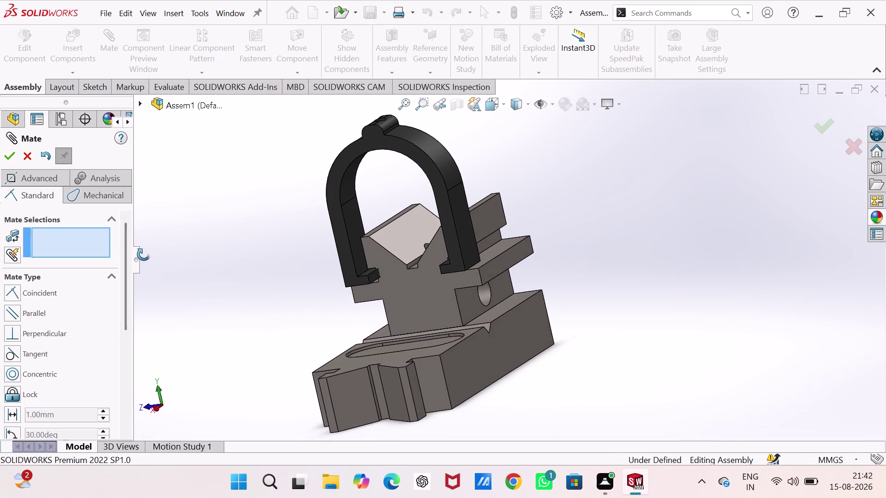
middle_drag(141, 256, 239, 139)
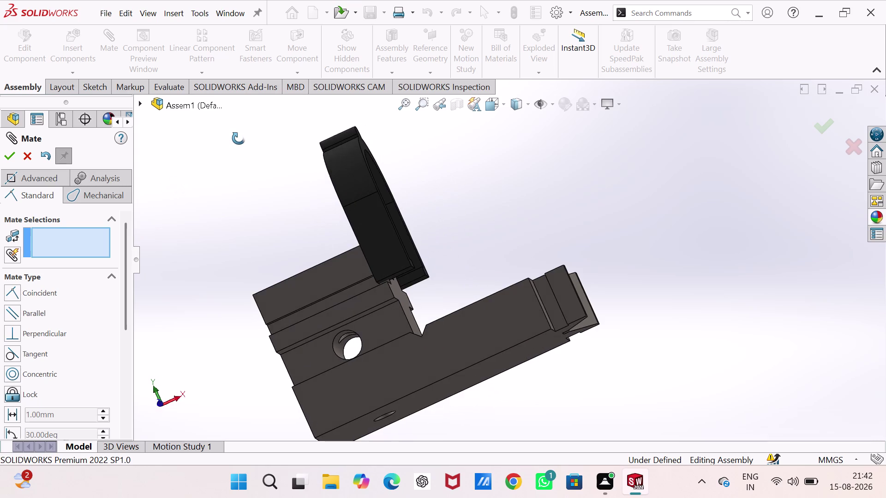
middle_drag(239, 138, 260, 169)
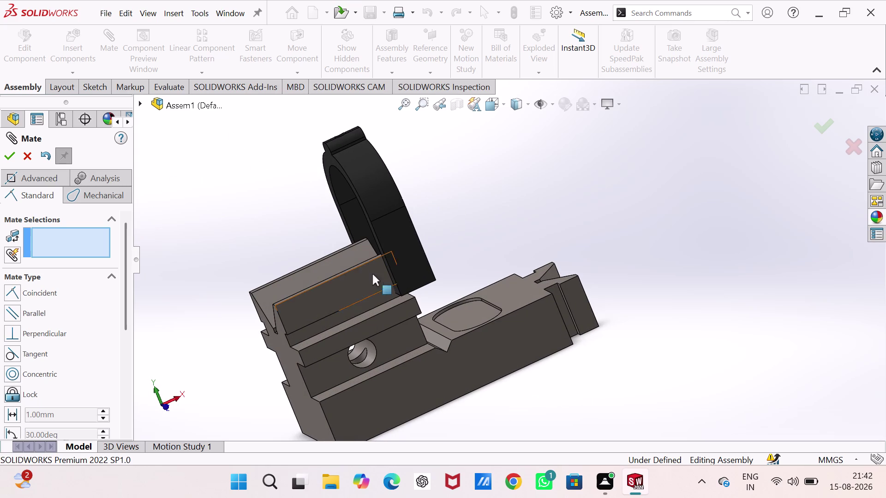
Make a V block face and the clamp's end face Parallel.
click(369, 306)
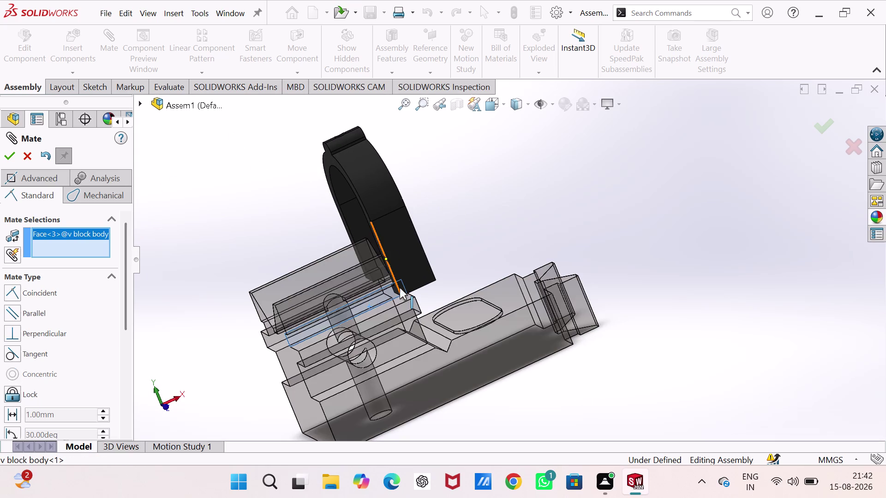
middle_drag(400, 288, 276, 425)
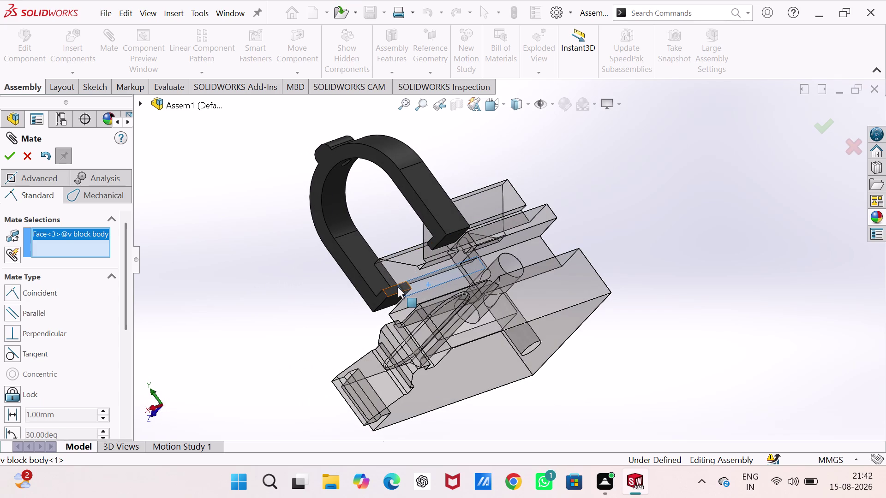
click(397, 287)
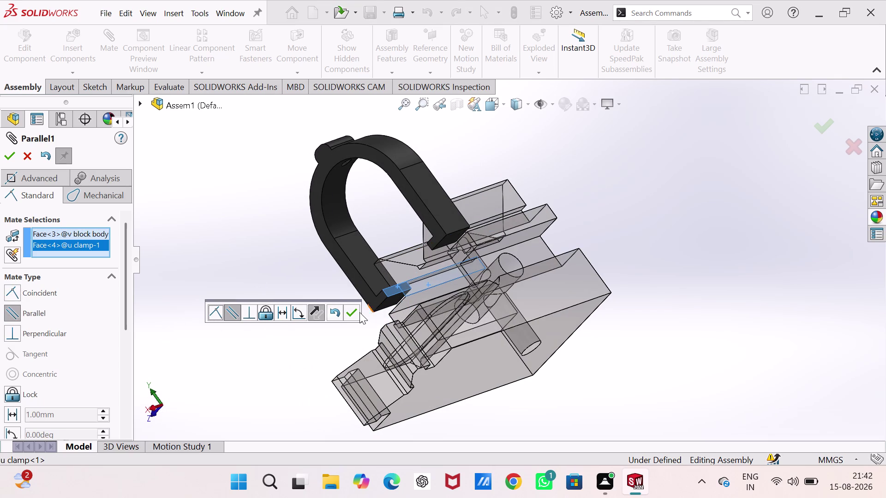
click(352, 312)
middle_drag(313, 311, 346, 315)
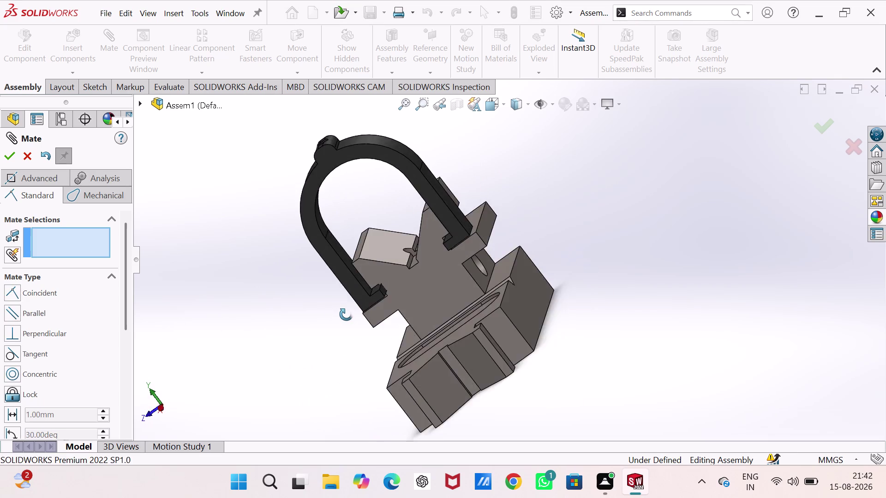
middle_drag(346, 315, 426, 208)
middle_drag(378, 264, 403, 336)
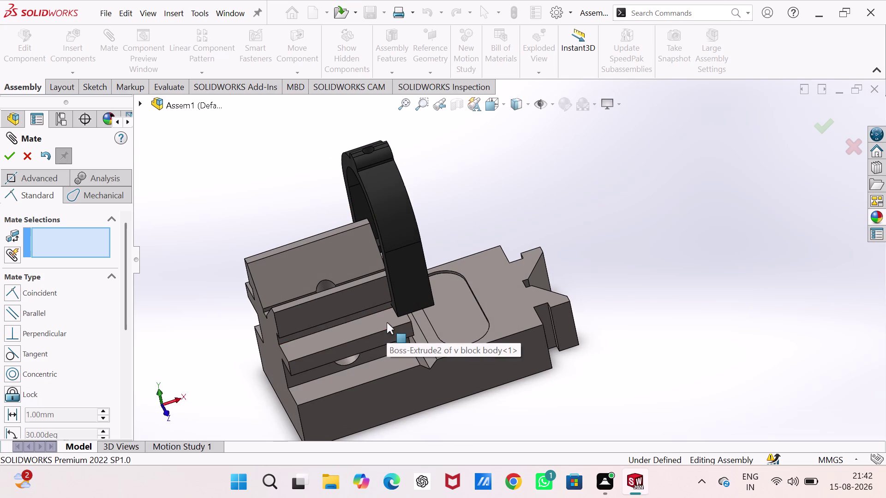
Add a second Coincident mate between a V block face and the clamp's side face.
click(386, 322)
middle_drag(386, 322, 345, 147)
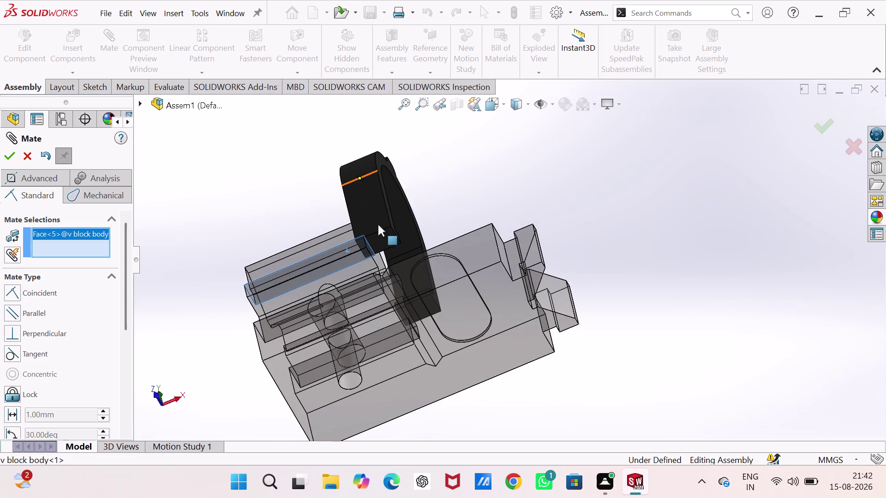
click(381, 235)
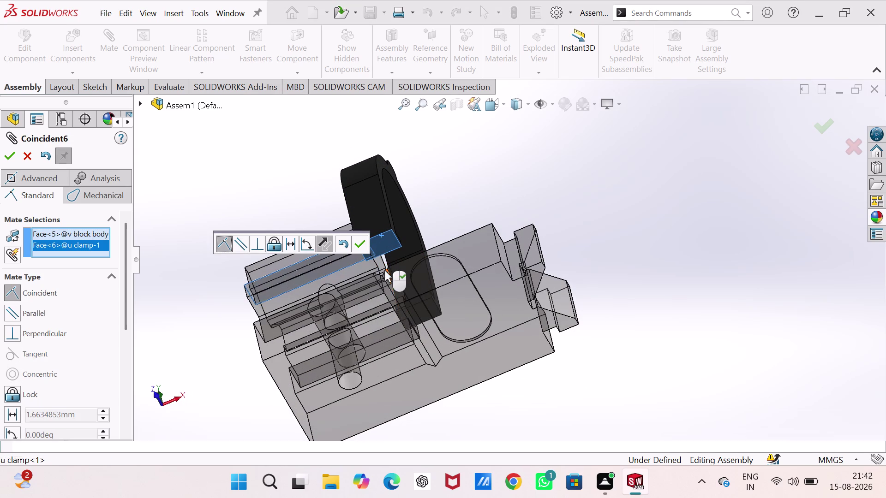
click(356, 242)
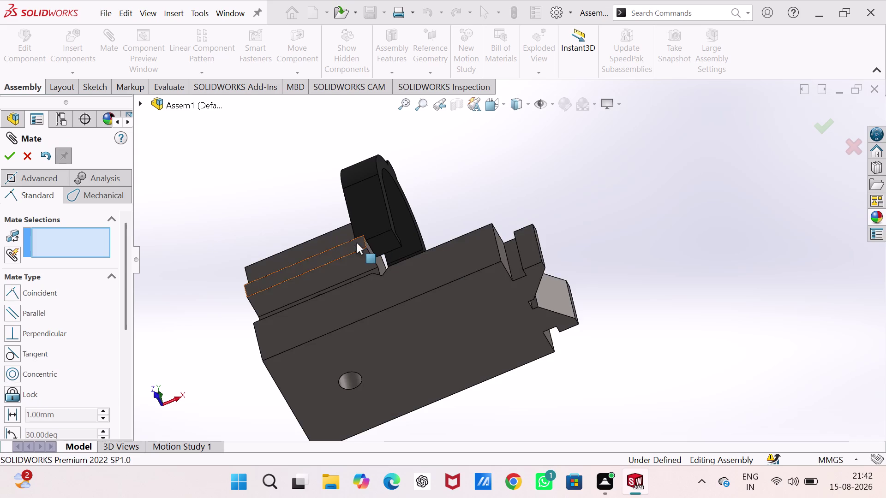
middle_drag(356, 243, 480, 306)
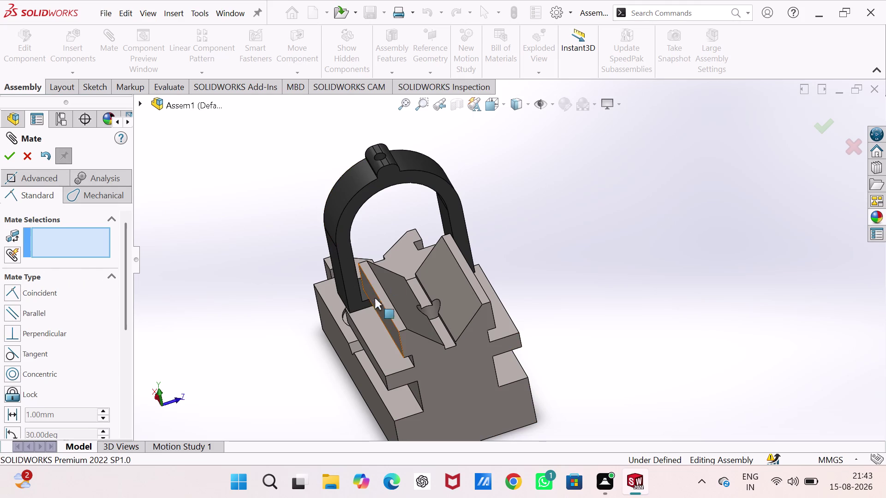
Mate a U clamp face parallel to the matching V block body face.
middle_drag(570, 298, 516, 275)
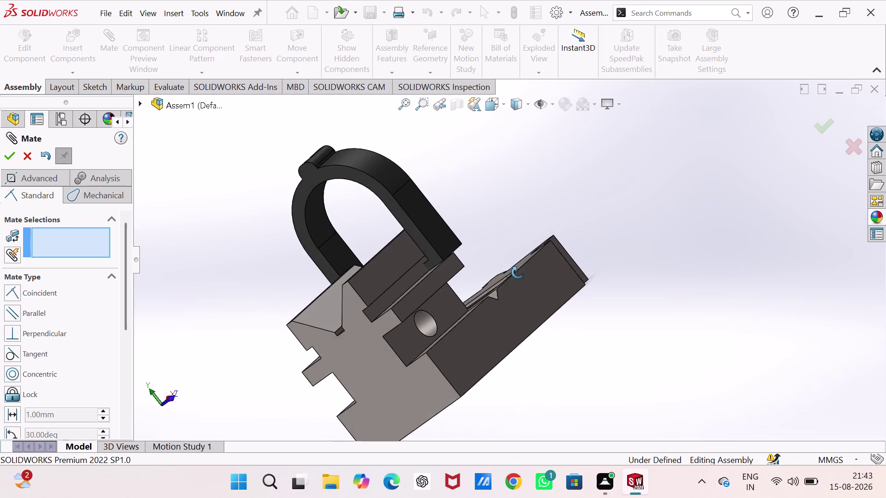
middle_drag(516, 276, 578, 196)
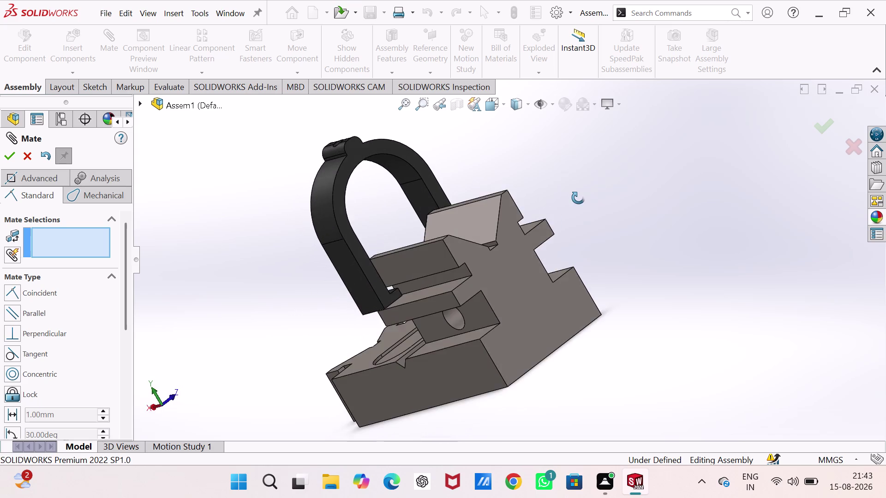
middle_drag(578, 197, 575, 207)
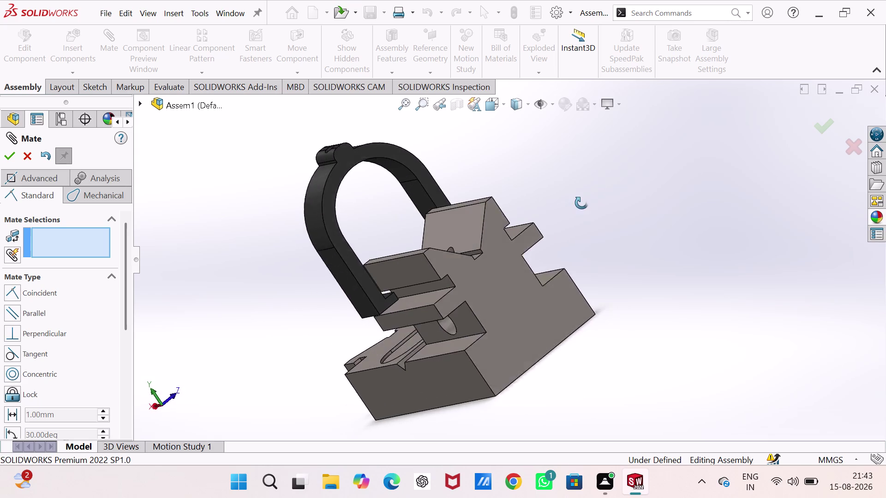
middle_drag(576, 207, 754, 94)
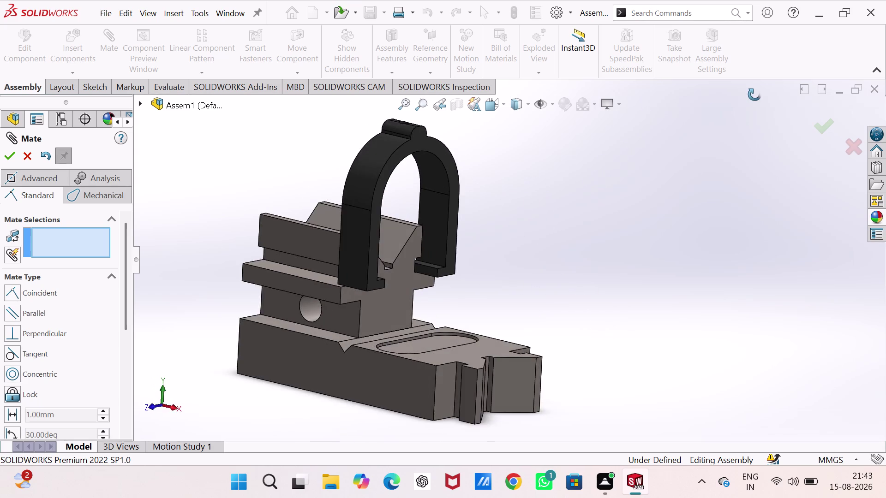
middle_drag(754, 95, 747, 95)
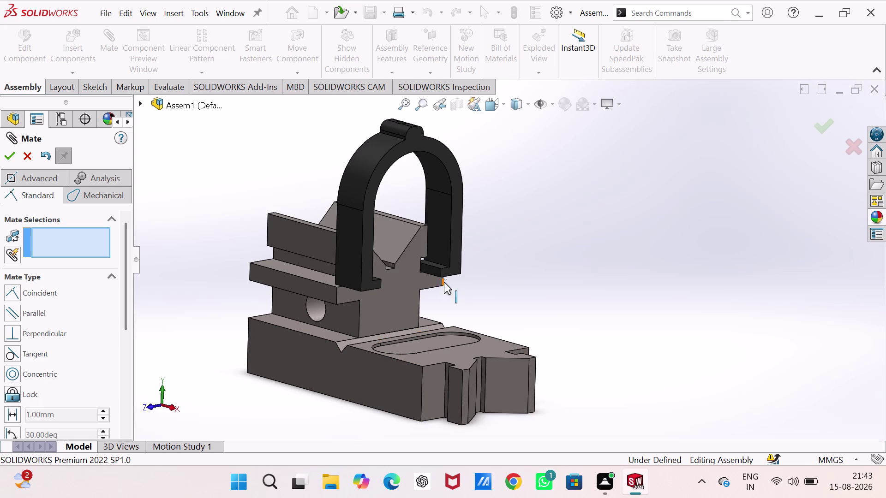
click(433, 272)
middle_drag(432, 272, 323, 306)
scroll(down, 3)
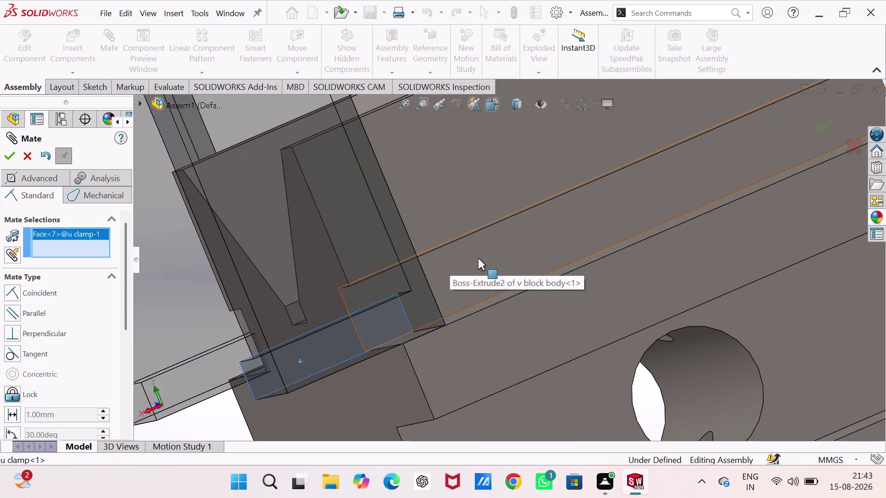
click(478, 259)
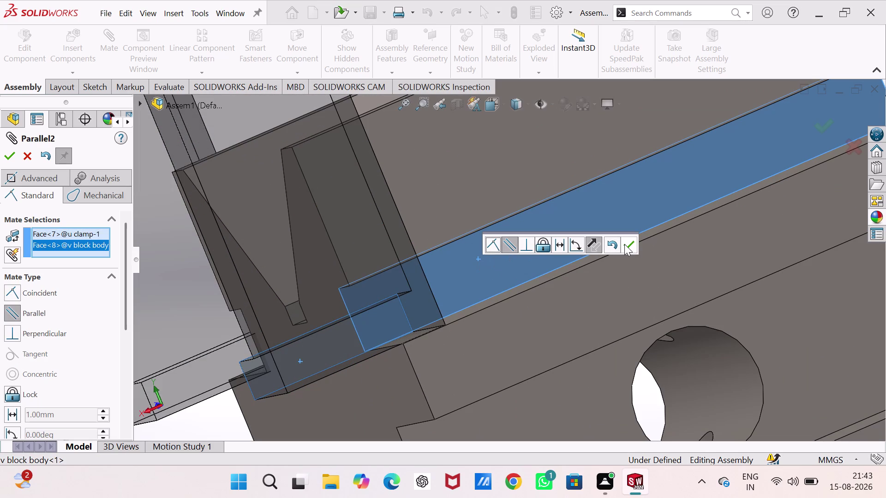
click(624, 244)
Check the clamp's alignment from several angles and end the Mate command.
scroll(up, 3)
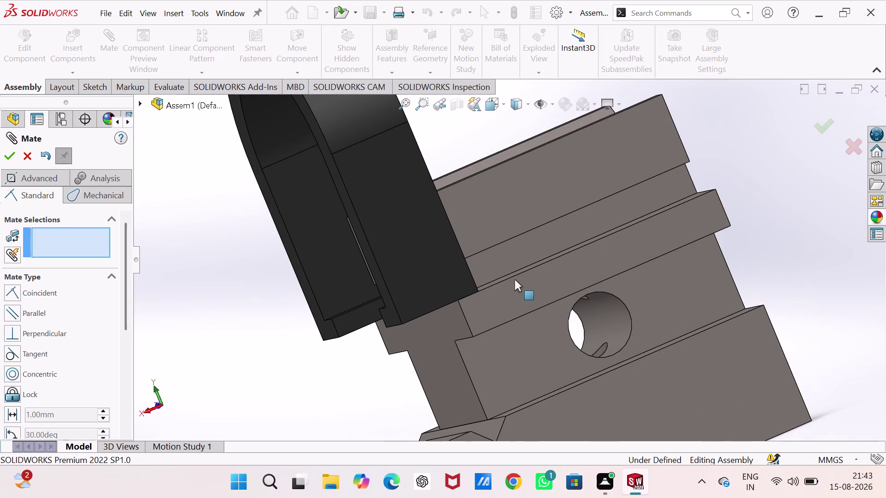
middle_drag(514, 279, 591, 244)
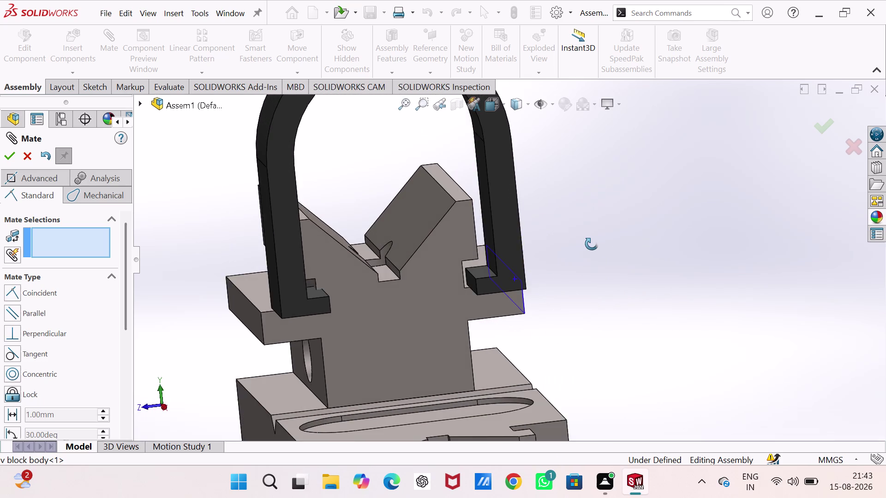
middle_drag(591, 244, 602, 210)
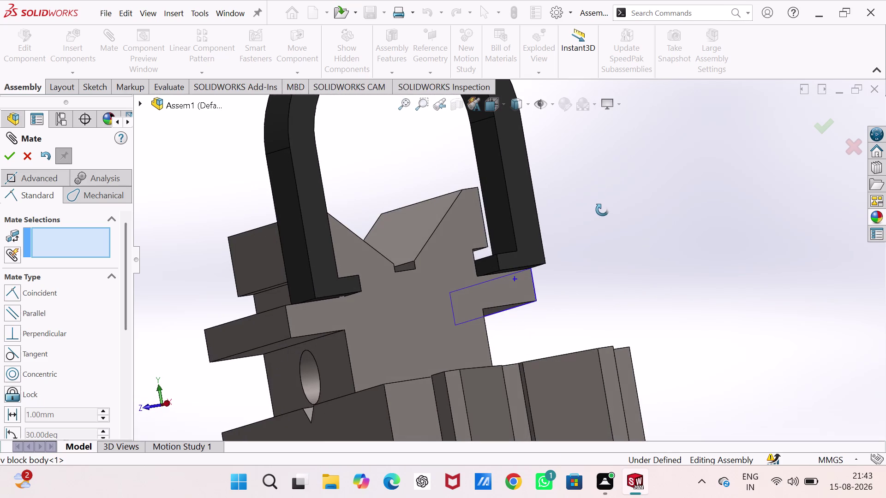
middle_drag(602, 210, 613, 207)
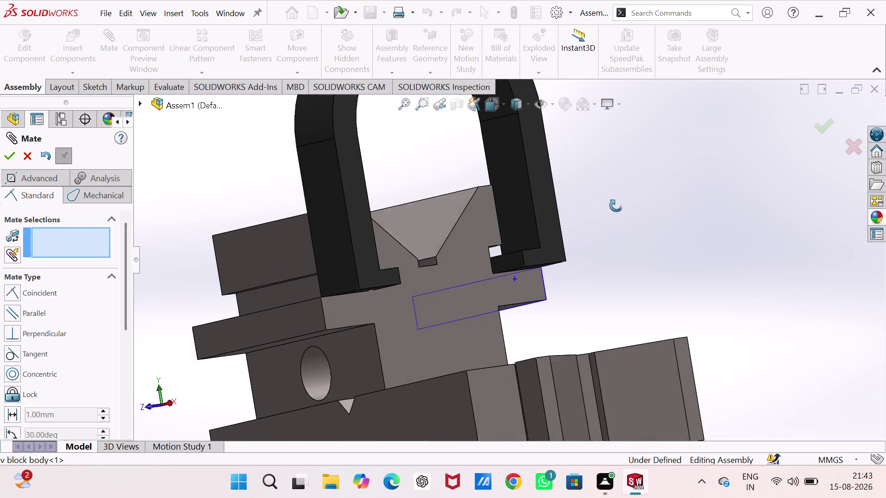
middle_drag(613, 207, 592, 264)
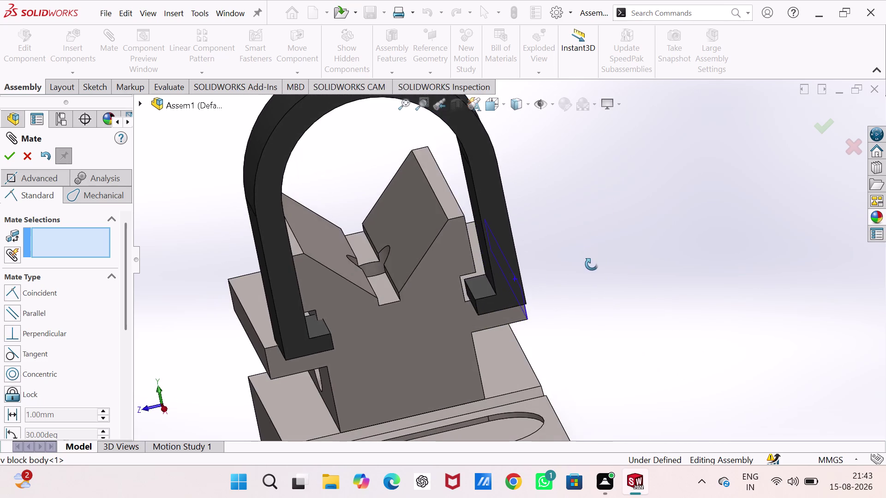
middle_drag(591, 265, 588, 251)
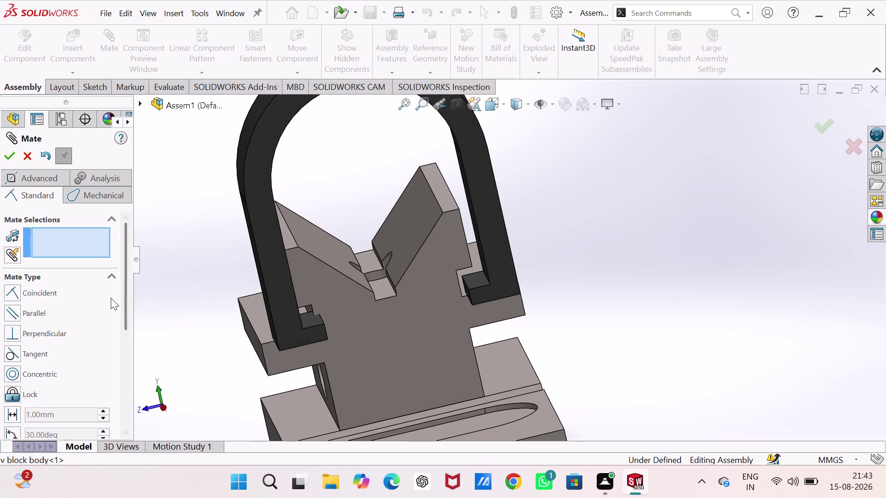
key(Escape)
Expand the assembly's Mates folder and delete the Parallel1 mate.
key(Escape)
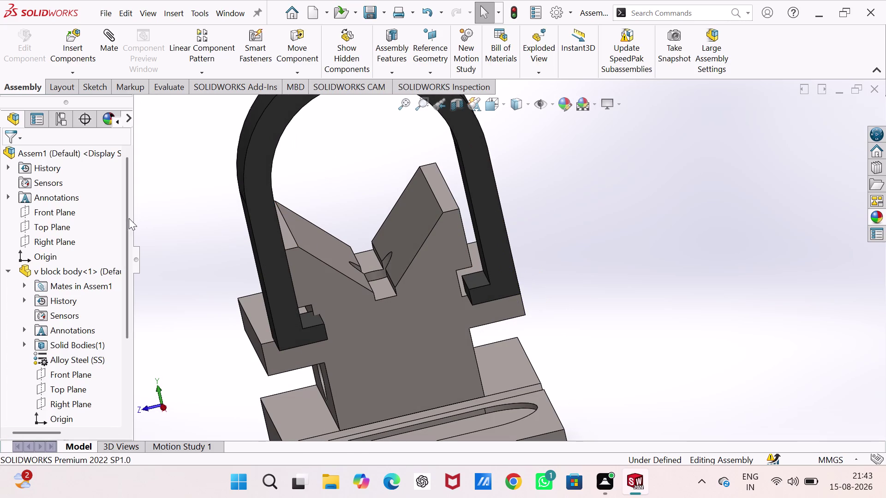
drag(126, 220, 132, 365)
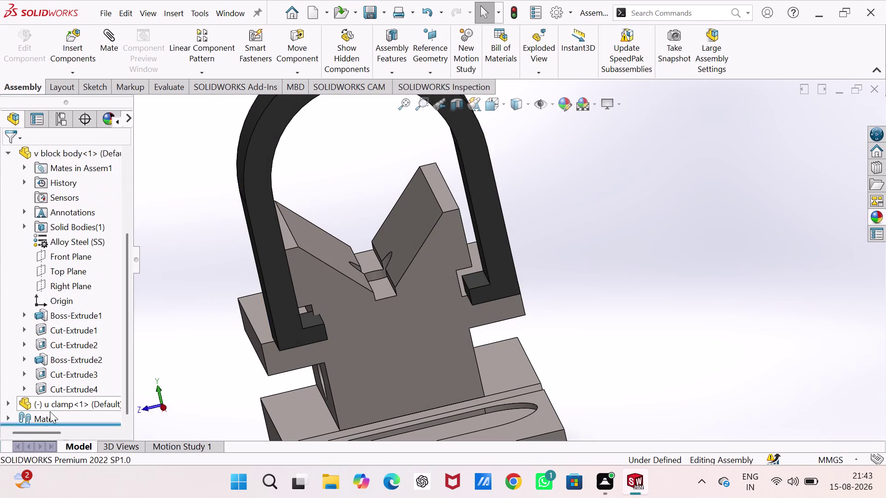
click(7, 152)
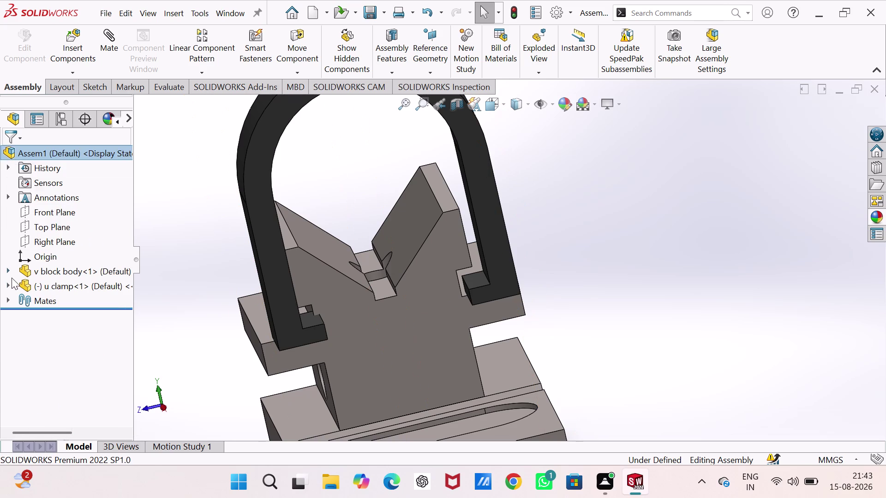
click(5, 297)
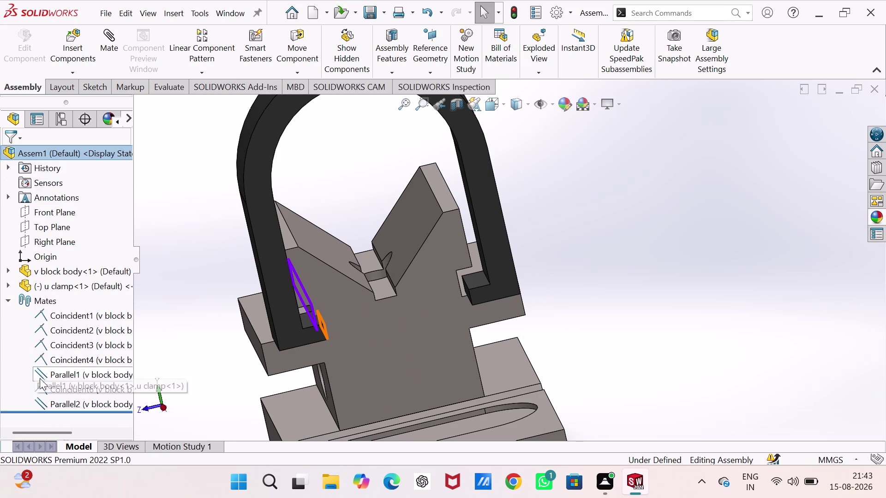
click(43, 370)
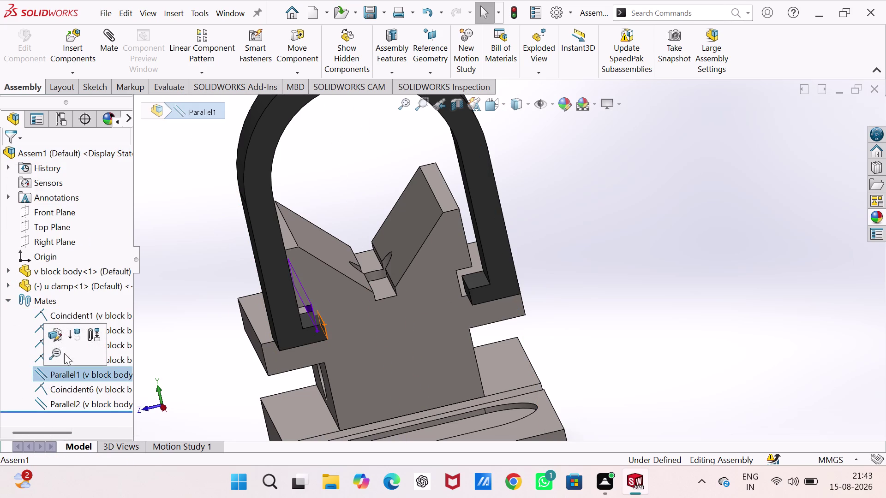
right_click(91, 377)
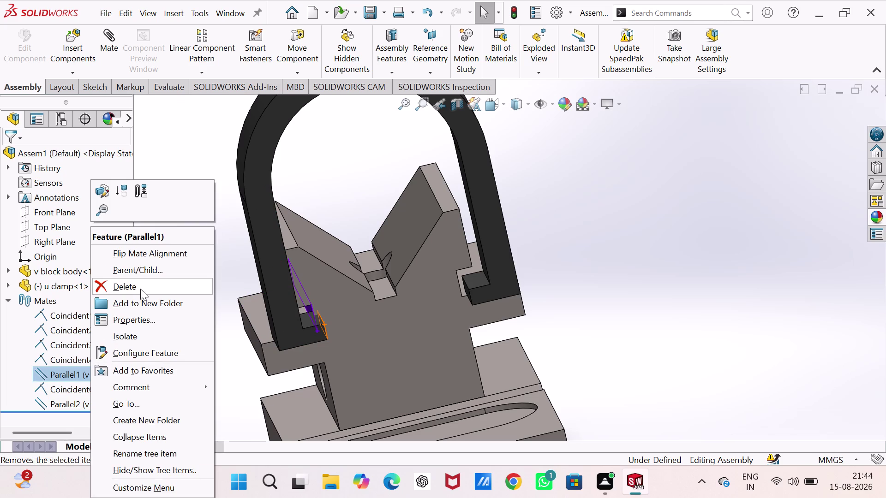
click(140, 289)
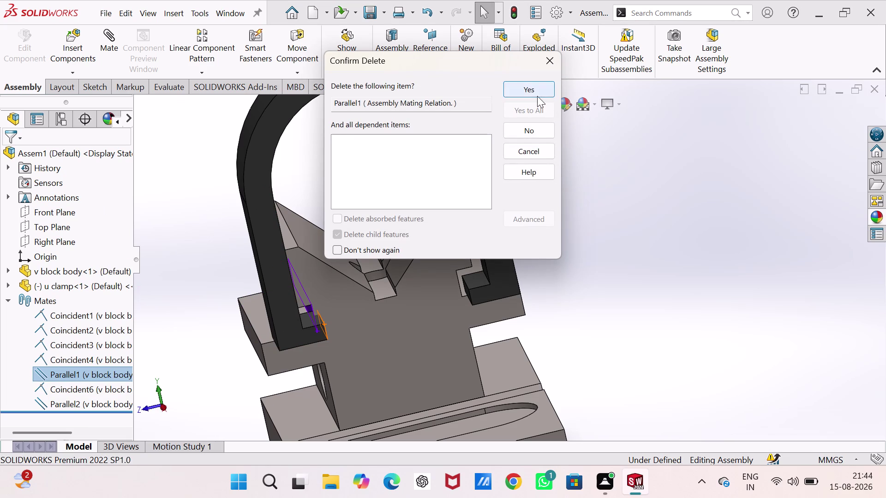
click(536, 96)
Delete the Parallel2 mate too, then orbit to check the clamp.
right_click(55, 390)
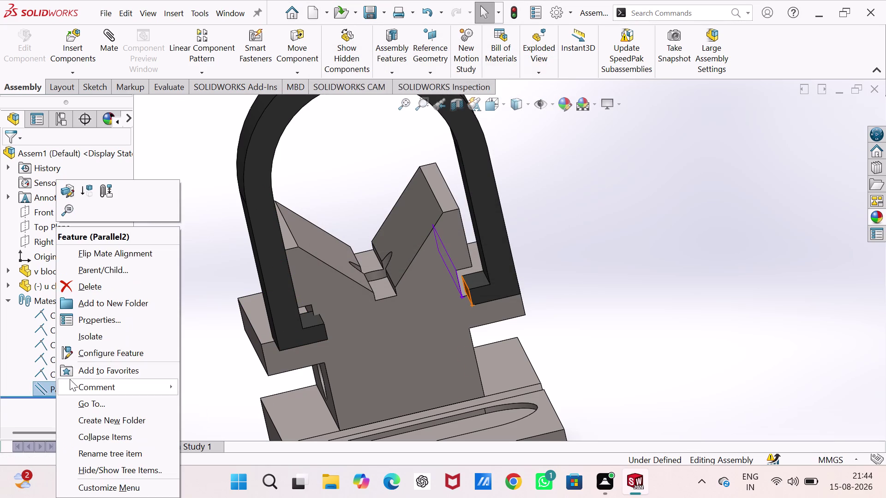
click(108, 287)
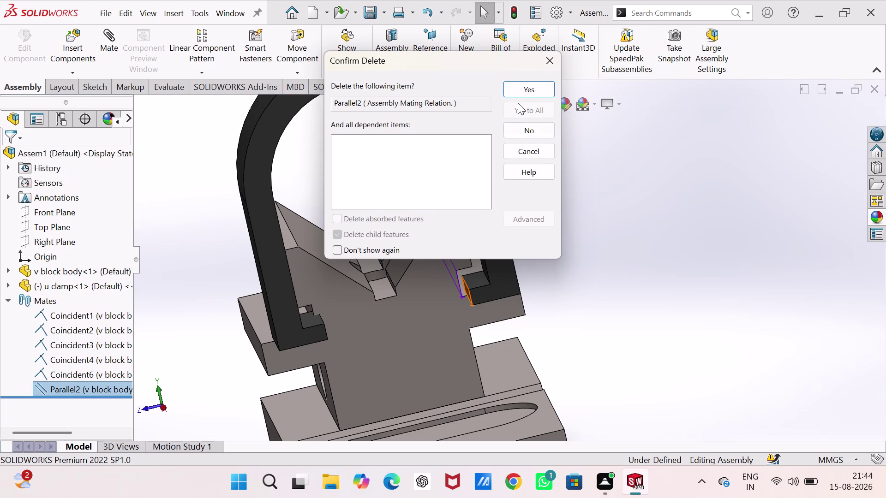
click(519, 93)
middle_drag(491, 200, 483, 223)
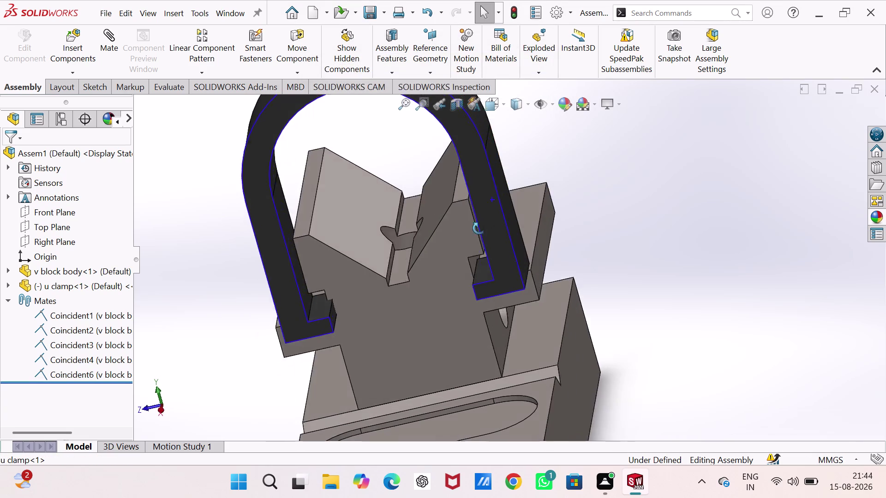
middle_drag(484, 223, 493, 223)
drag(278, 290, 272, 290)
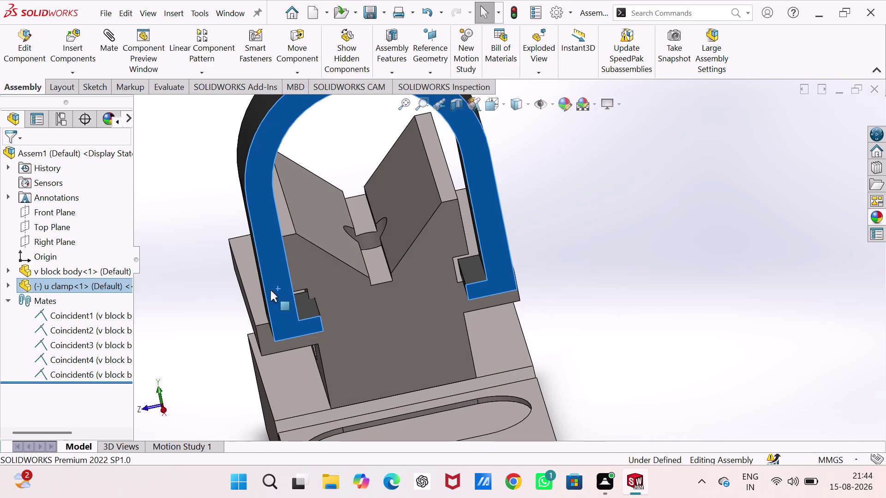
drag(272, 290, 237, 237)
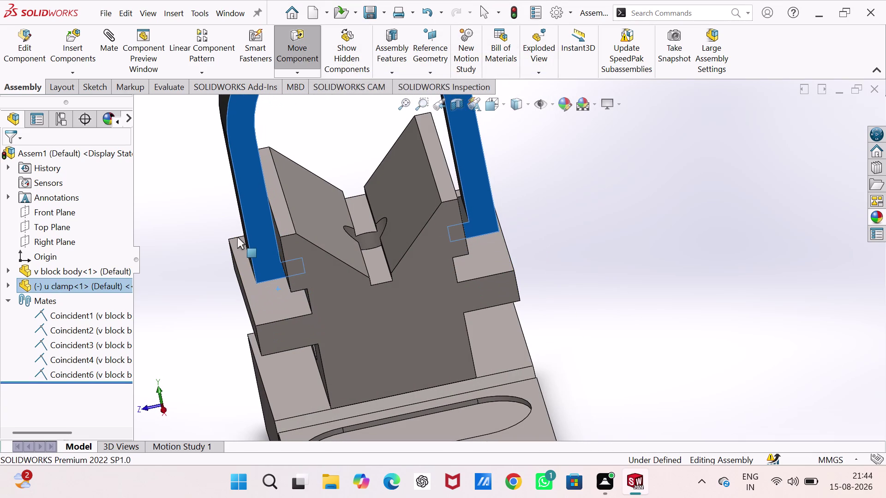
drag(237, 237, 244, 282)
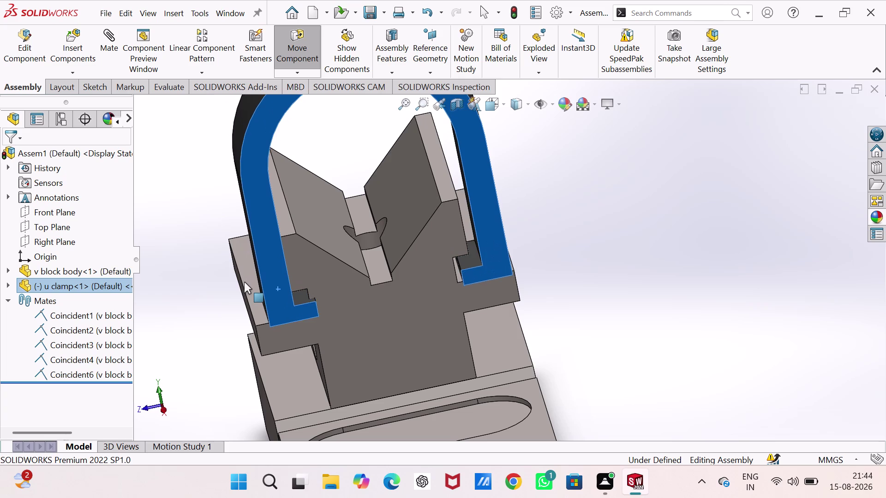
drag(244, 282, 243, 277)
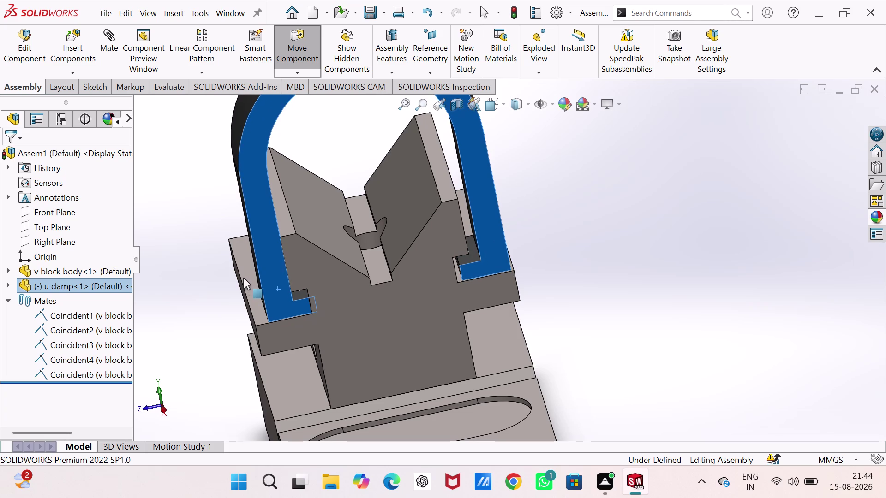
drag(243, 278, 330, 265)
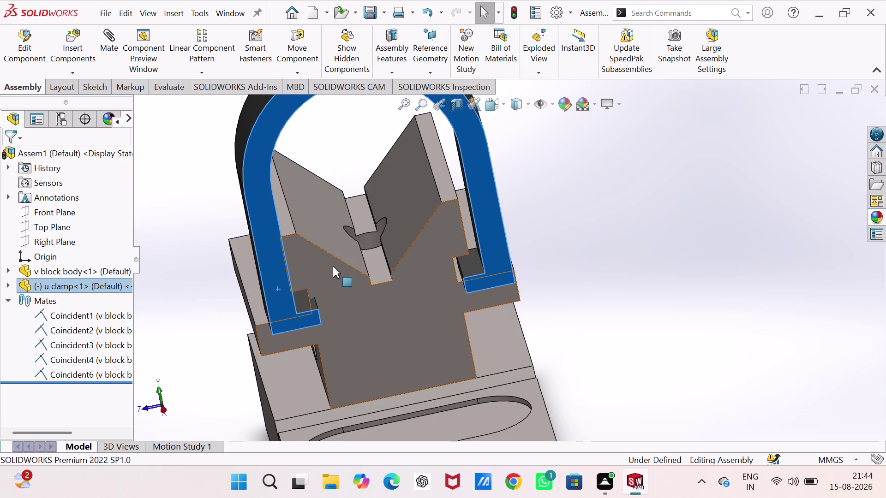
middle_drag(336, 274, 373, 255)
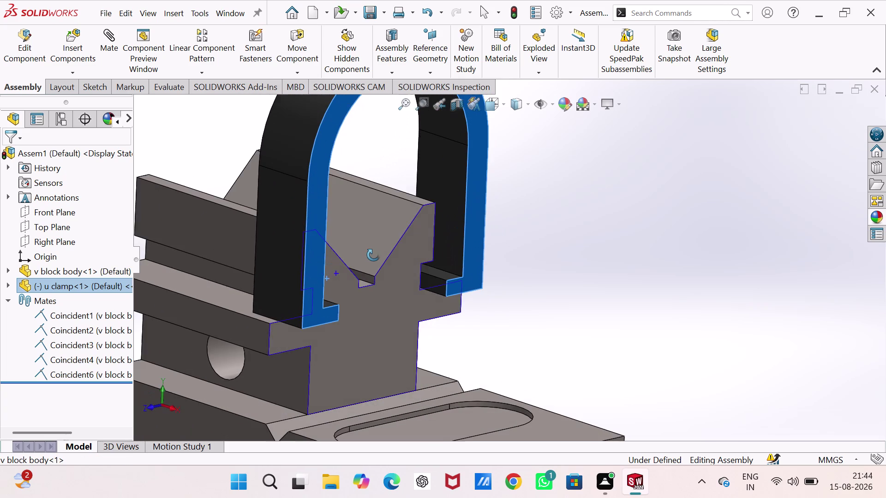
middle_drag(373, 255, 372, 257)
drag(314, 297, 294, 284)
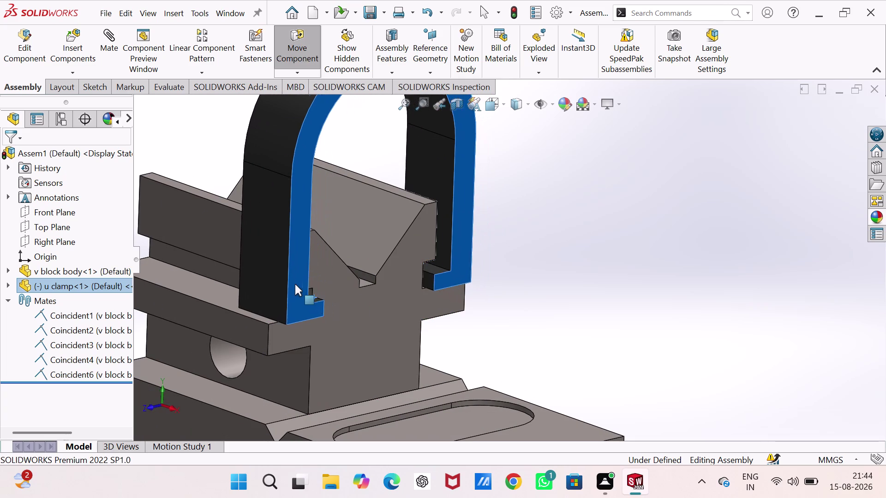
drag(295, 285, 273, 267)
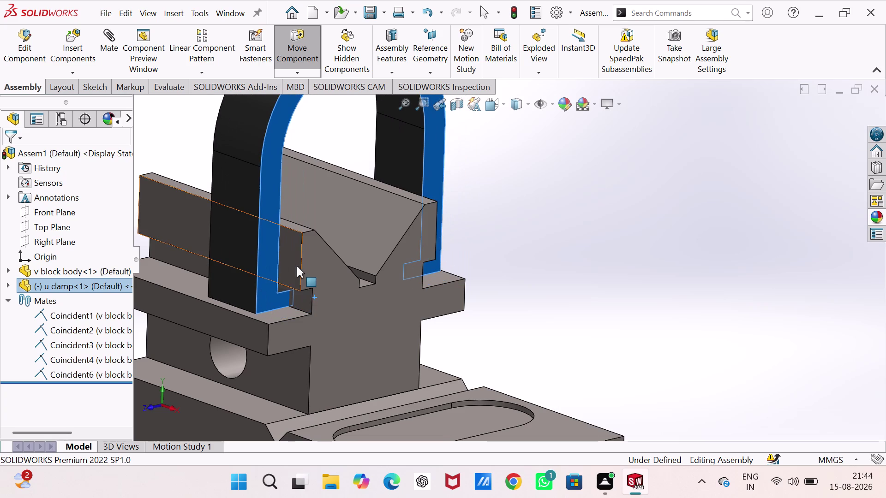
middle_drag(297, 267, 236, 286)
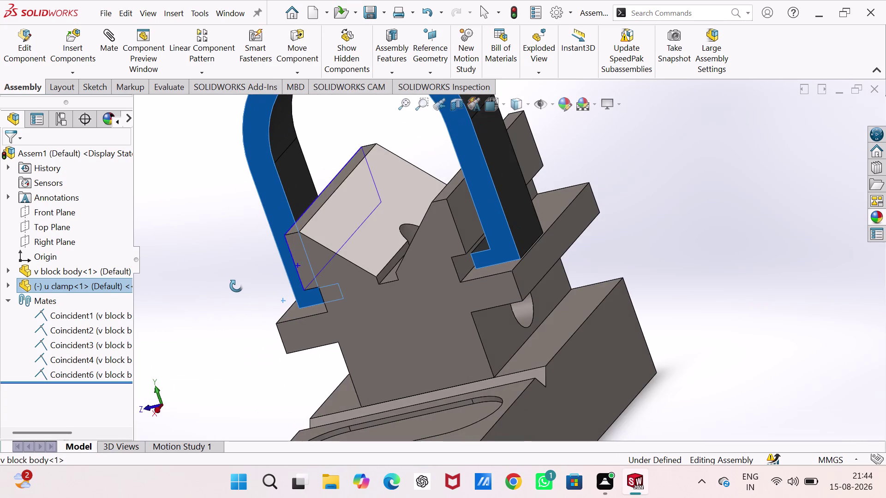
middle_drag(236, 286, 251, 217)
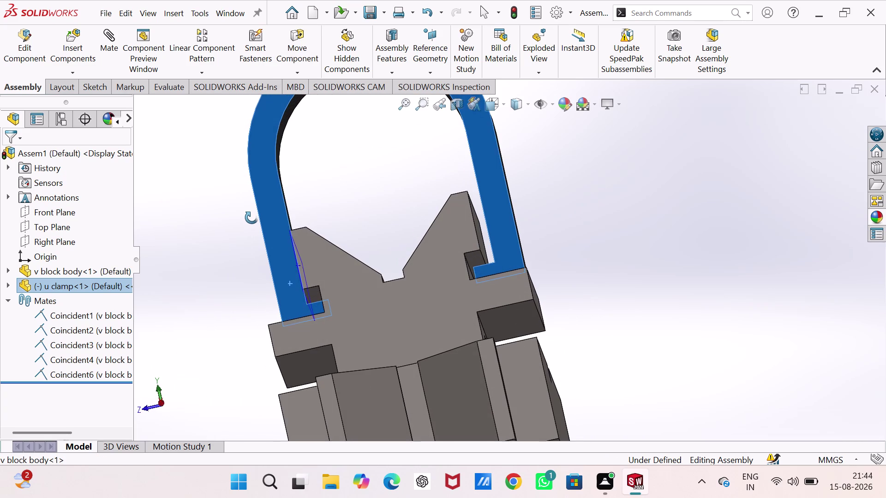
middle_drag(252, 217, 253, 233)
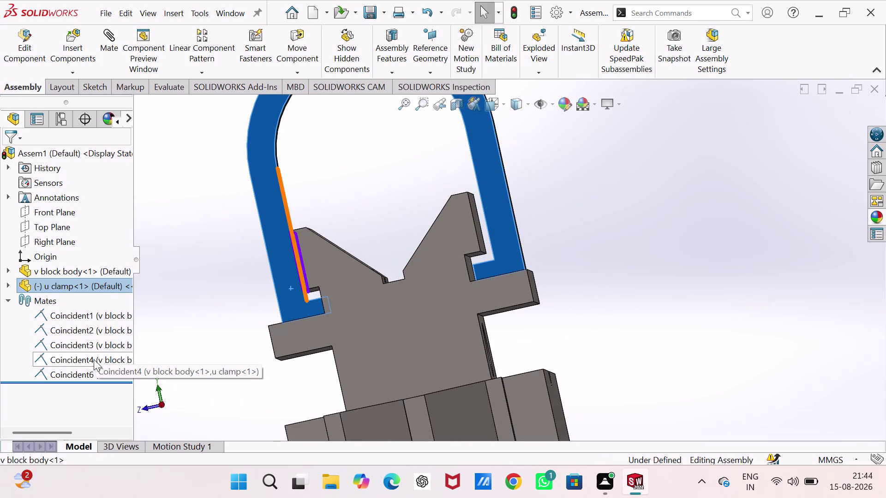
Delete the Coincident4 mate and orbit to inspect the freed clamp.
right_click(93, 360)
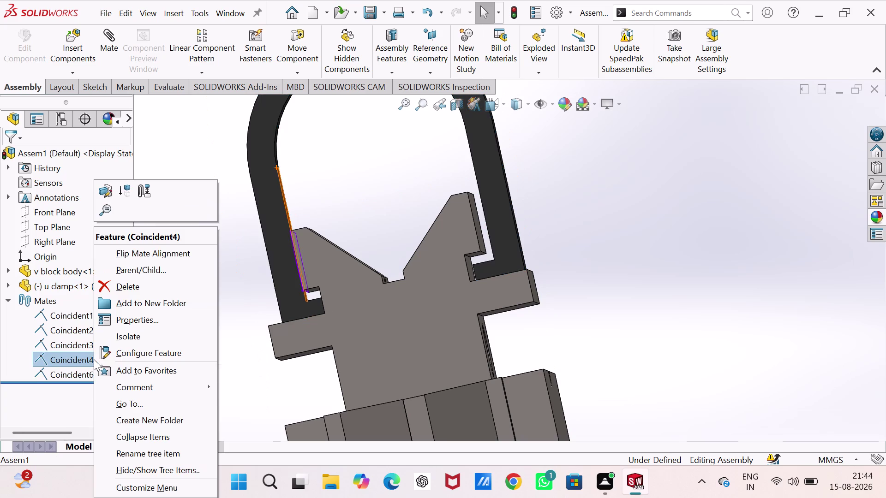
click(124, 290)
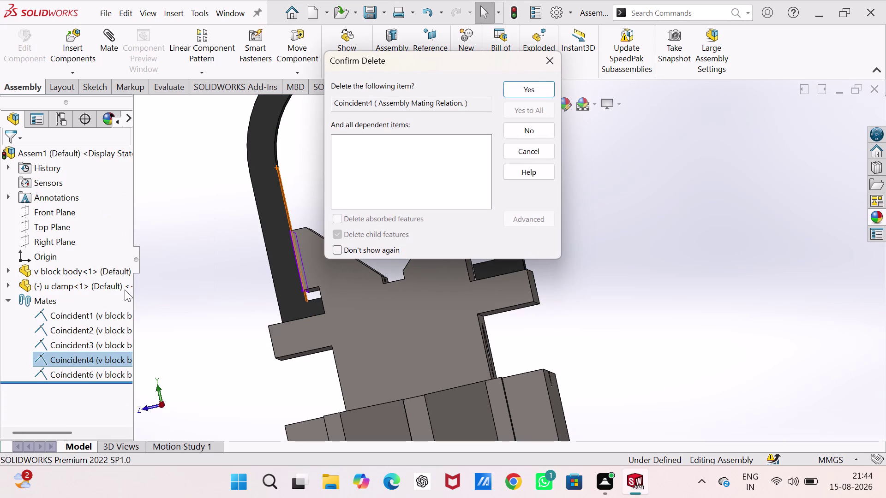
click(532, 89)
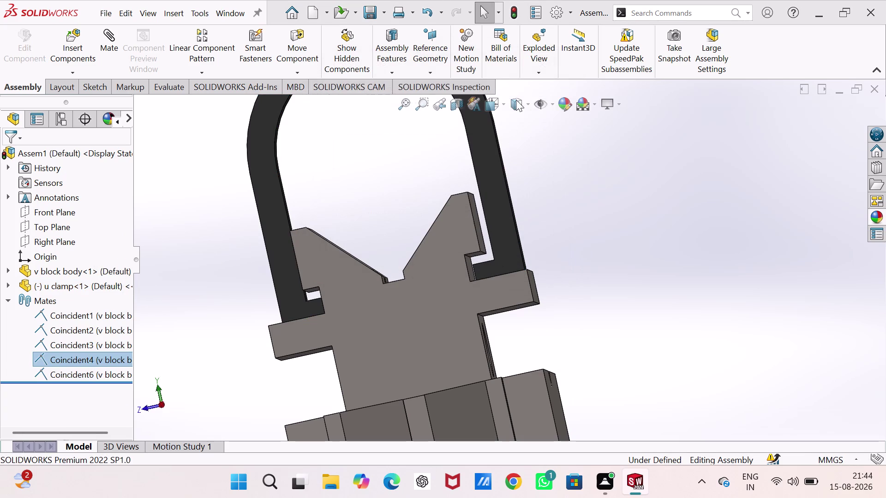
middle_drag(489, 219, 501, 236)
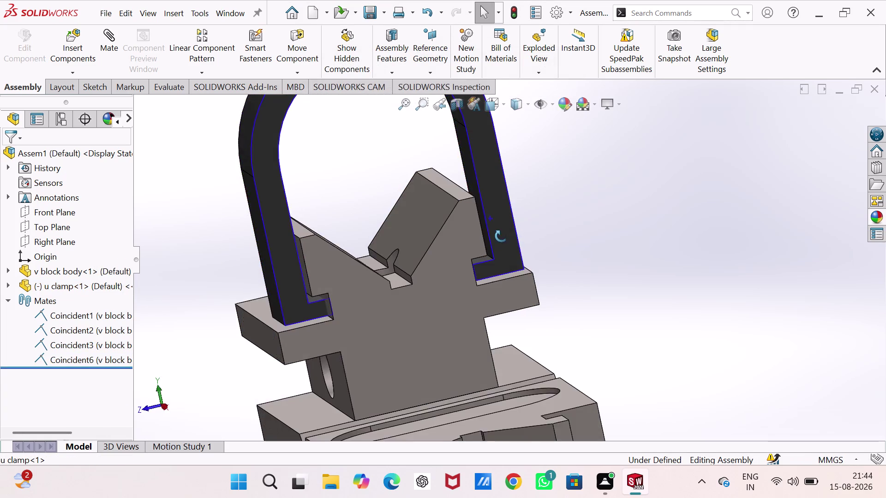
middle_drag(501, 236, 494, 244)
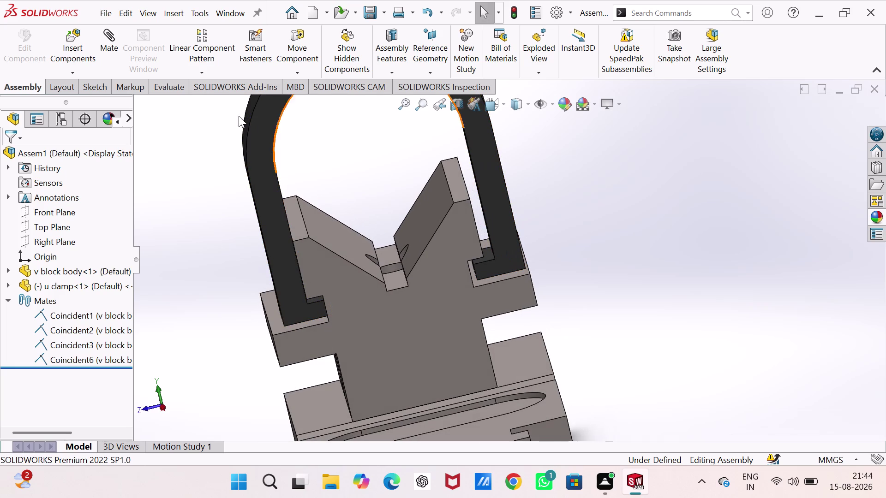
click(175, 91)
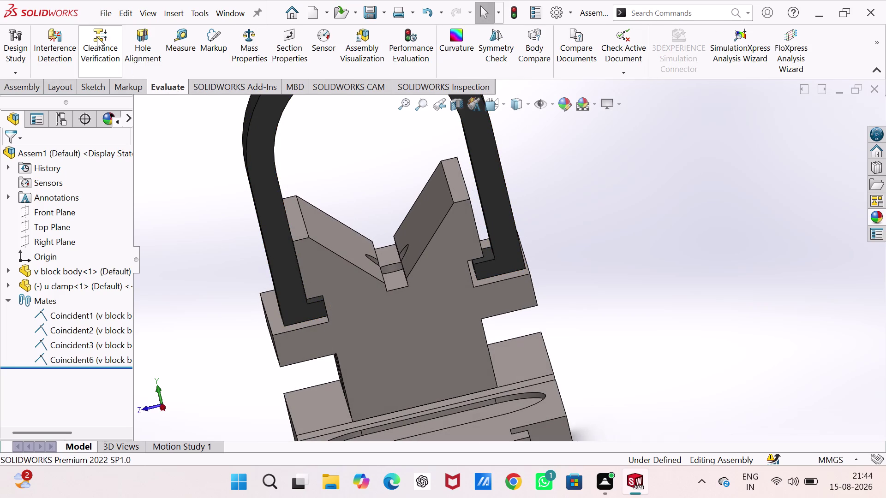
Measure the distance from the clamp's inner edge to the V-block edge: 6.5 mm.
click(179, 37)
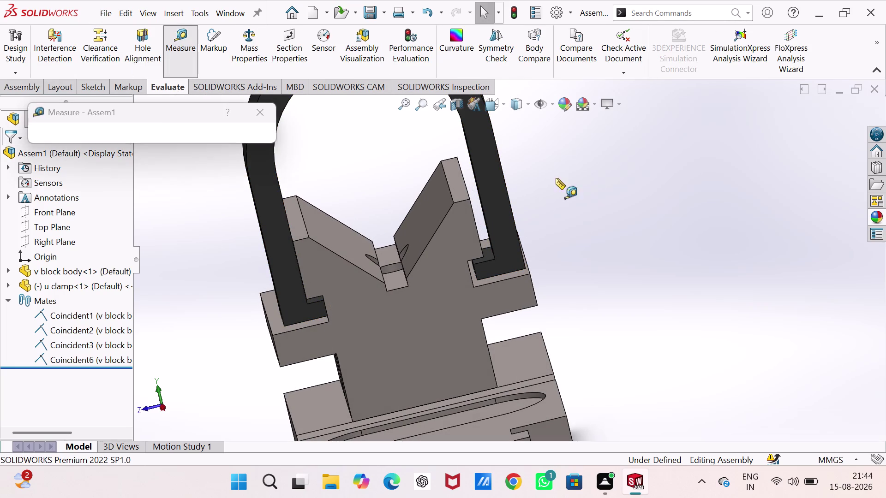
click(474, 220)
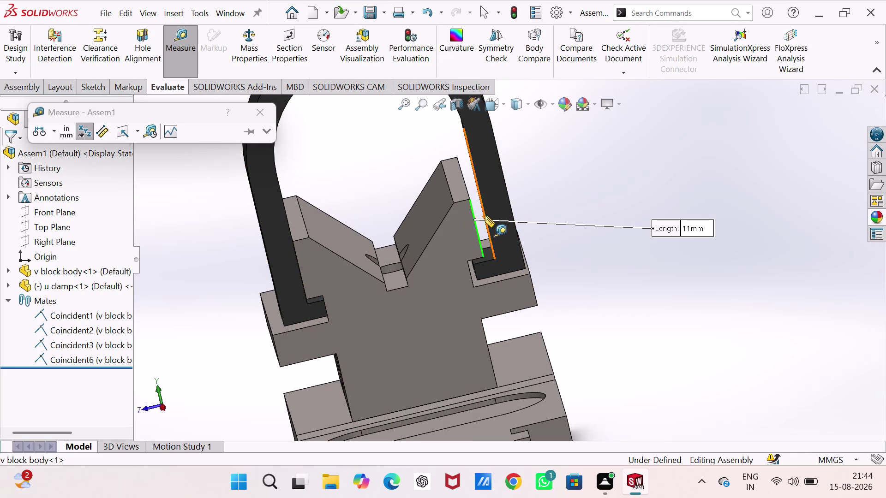
click(485, 215)
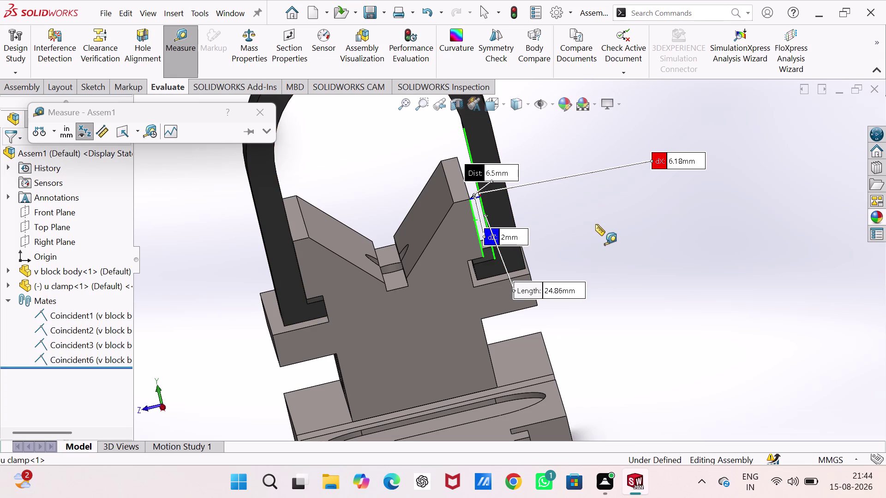
middle_drag(595, 224, 599, 218)
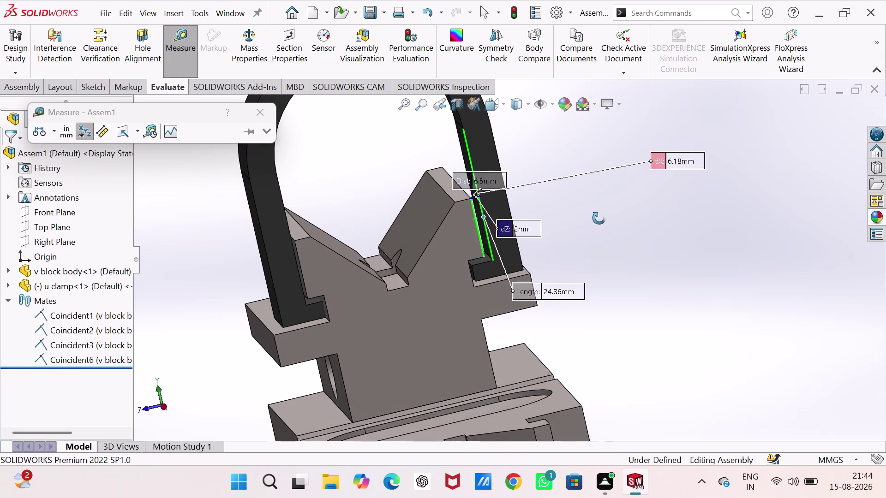
middle_drag(598, 218, 605, 218)
scroll(down, 3)
scroll(down, 3)
scroll(down, 3)
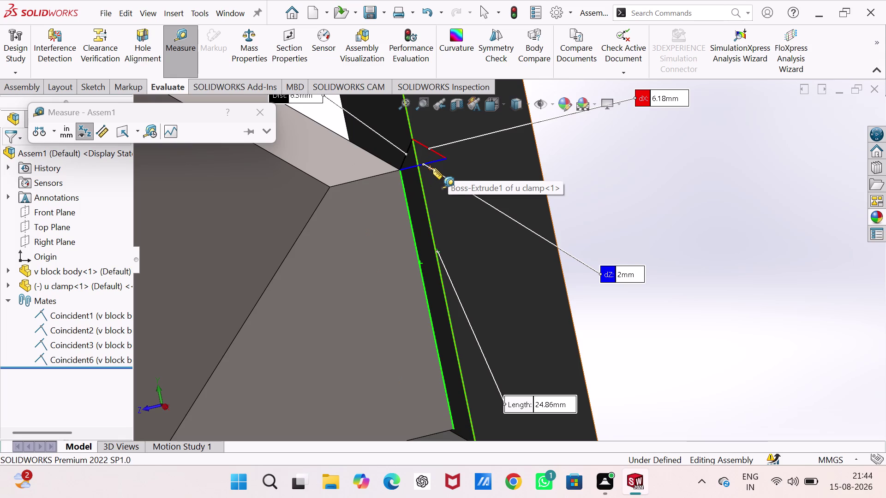
scroll(up, 3)
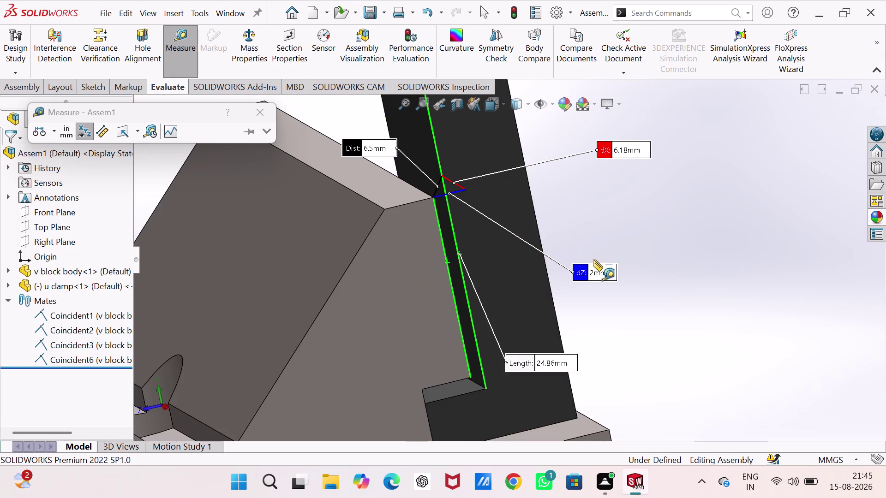
key(Escape)
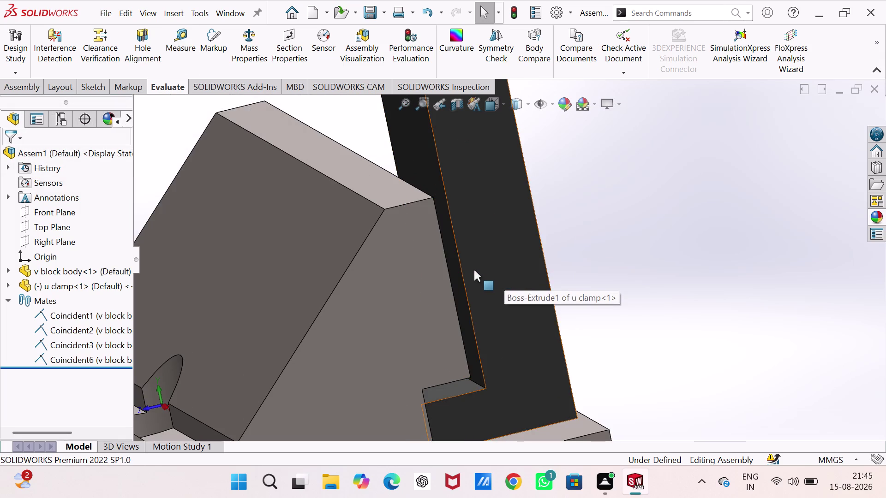
Return to an overall assembly view with the Assembly tools showing.
scroll(up, 3)
scroll(up, 3)
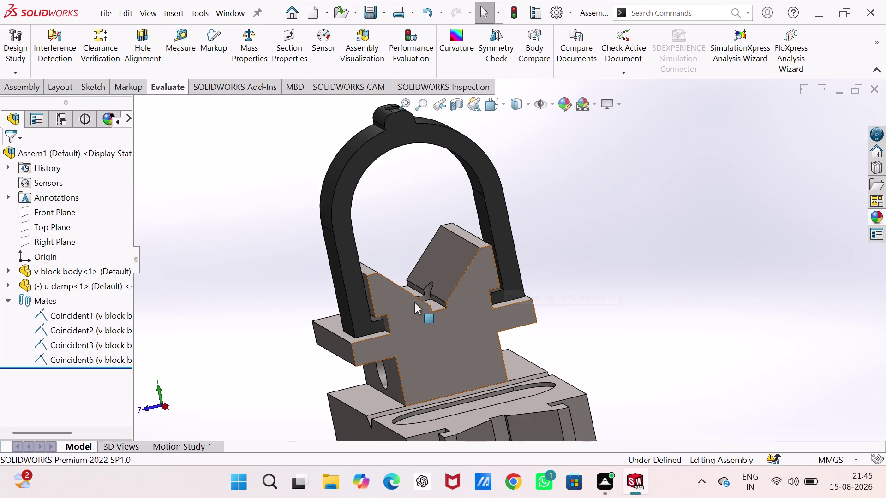
middle_drag(415, 303, 402, 295)
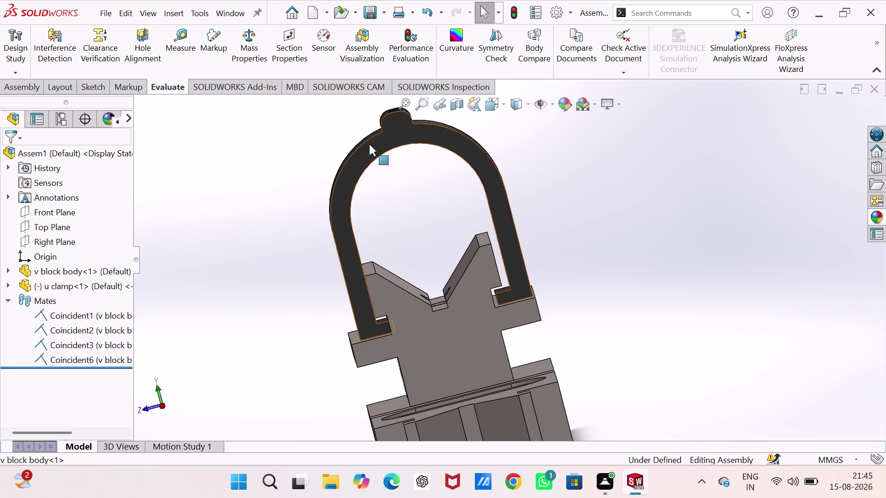
click(35, 83)
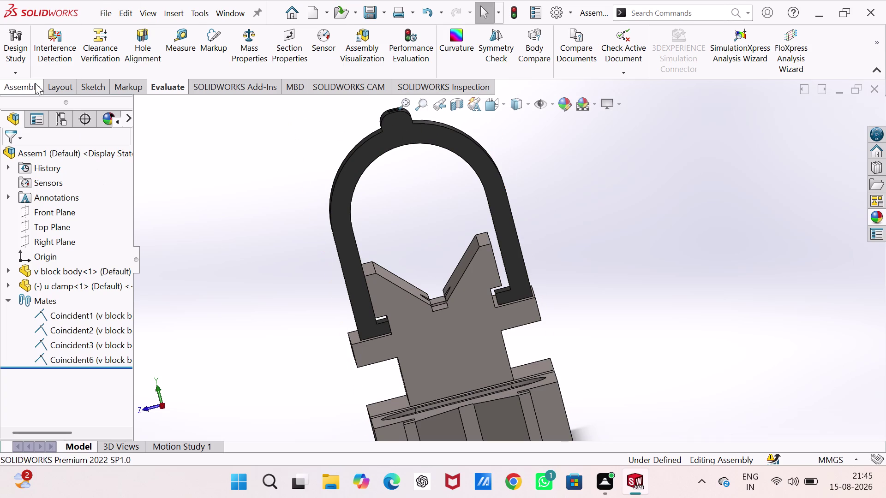
click(197, 169)
drag(198, 169, 191, 157)
Add a 3 mm Distance mate between the clamp's inner edge and the V-block edge.
click(112, 39)
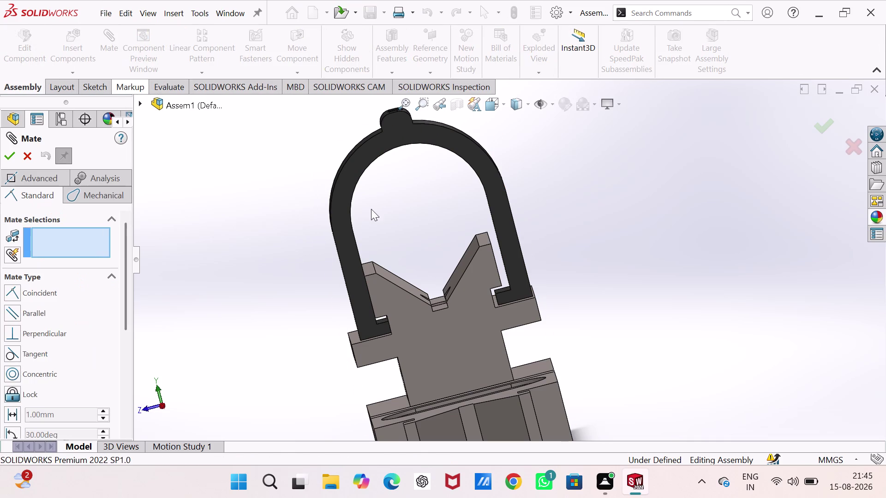
click(500, 251)
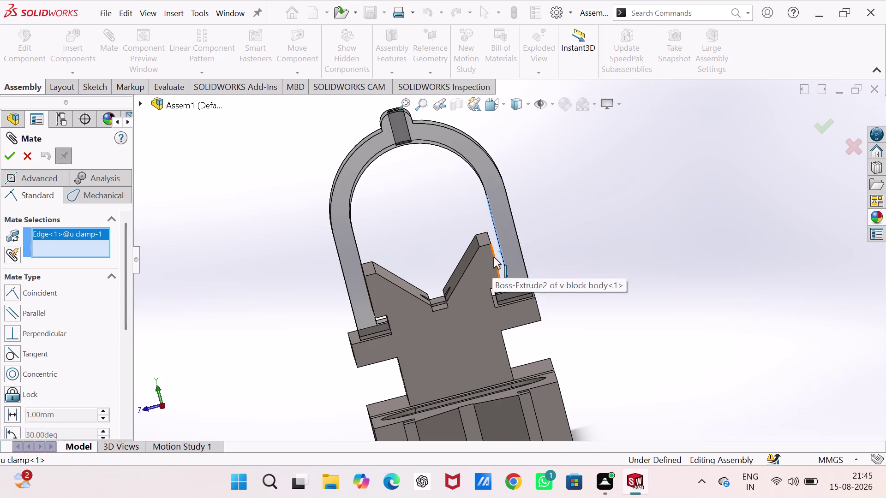
click(493, 257)
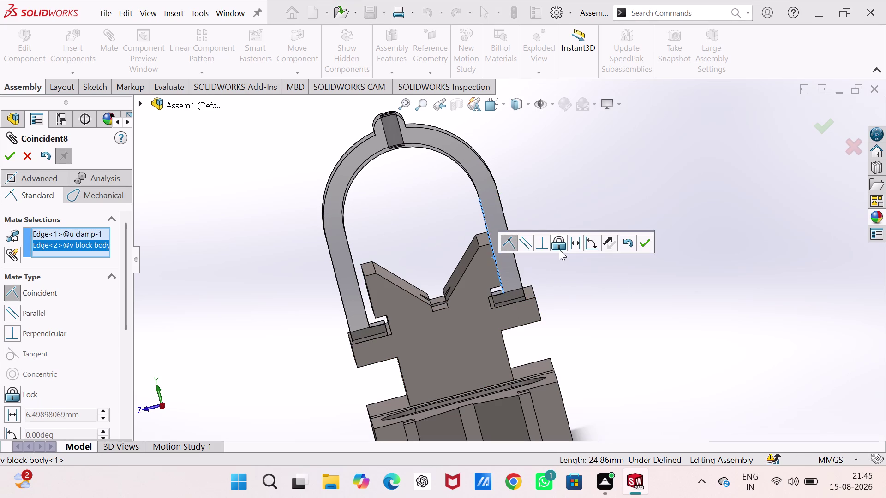
click(575, 243)
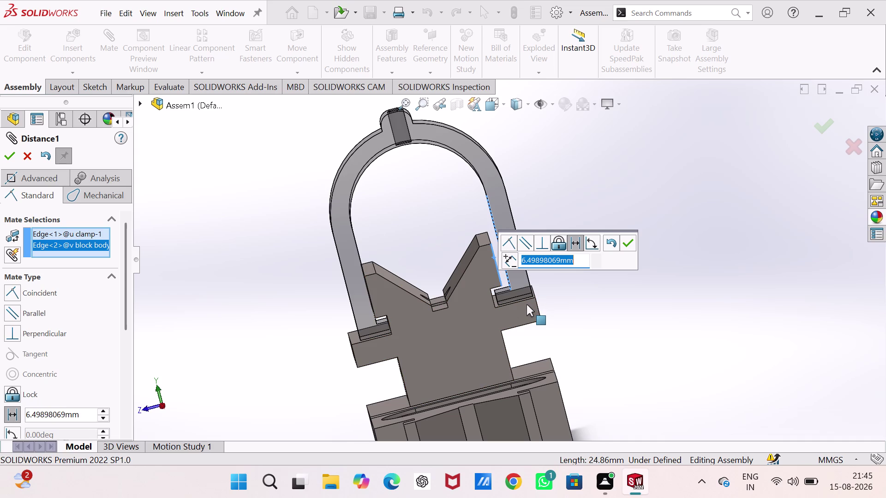
key(3)
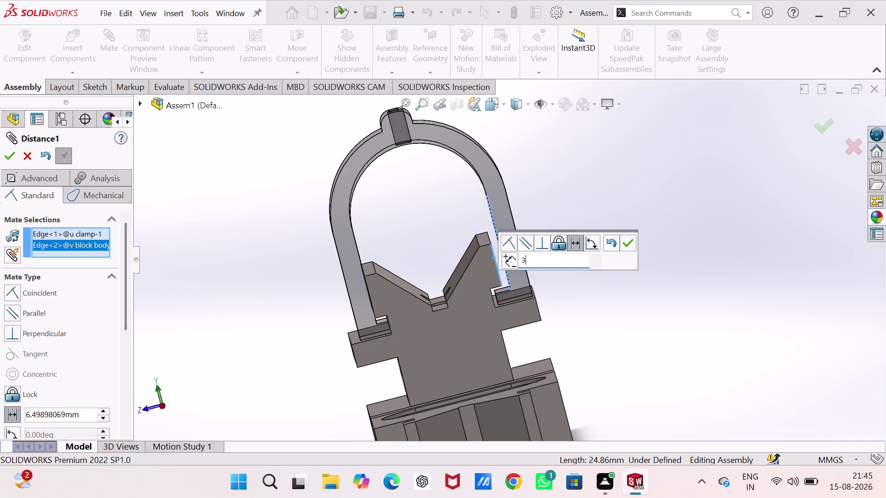
click(617, 296)
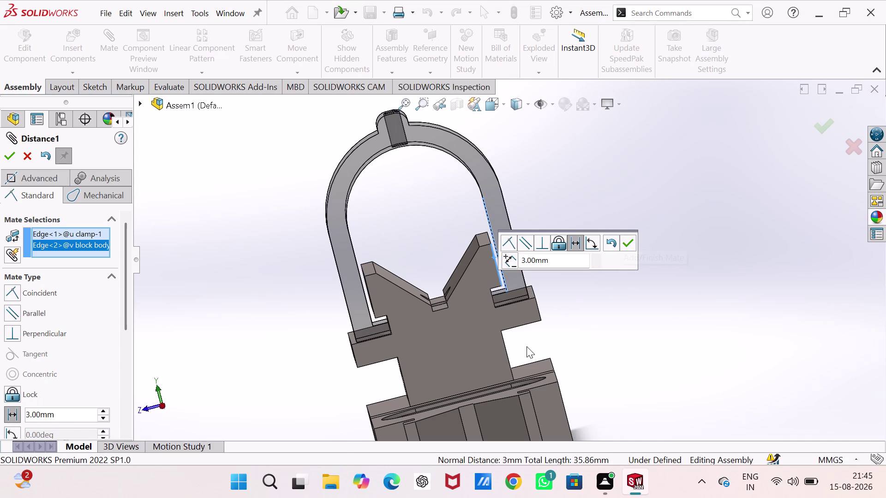
middle_drag(526, 347, 519, 333)
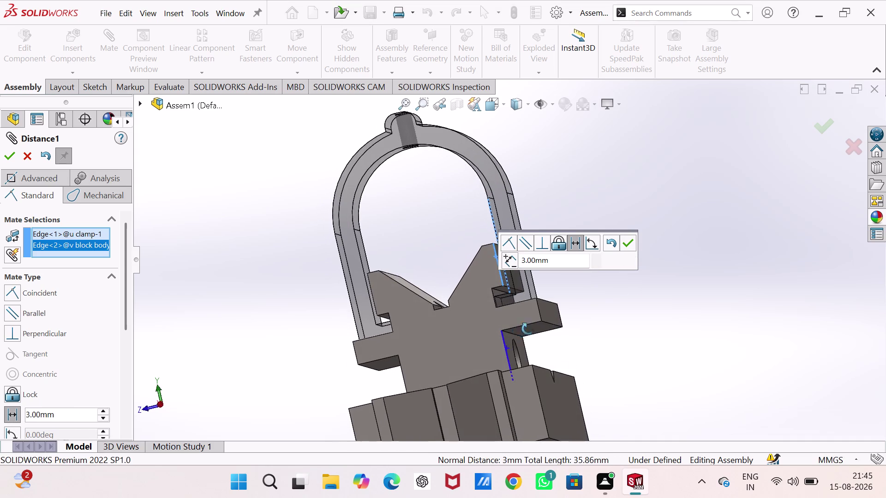
middle_drag(518, 333, 504, 371)
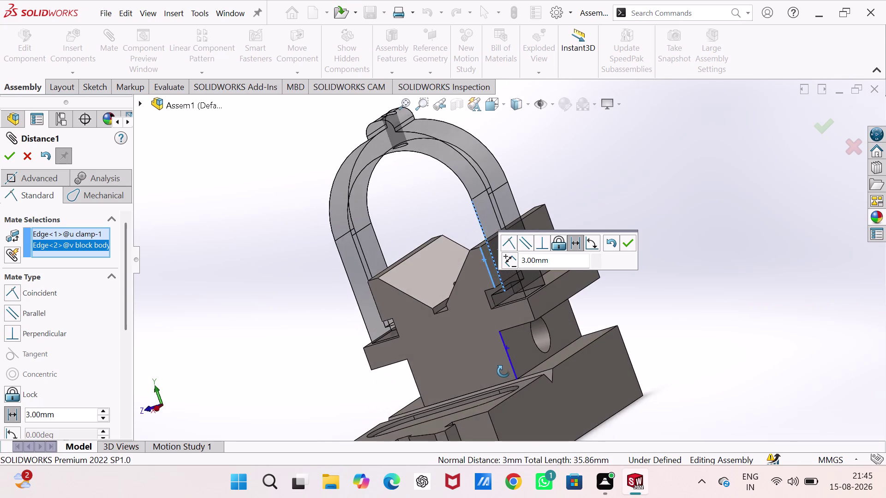
middle_drag(504, 371, 507, 324)
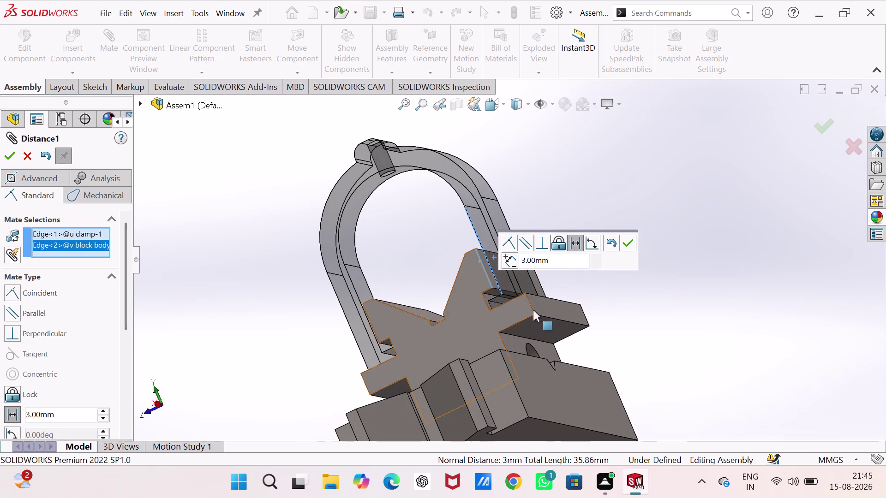
click(621, 238)
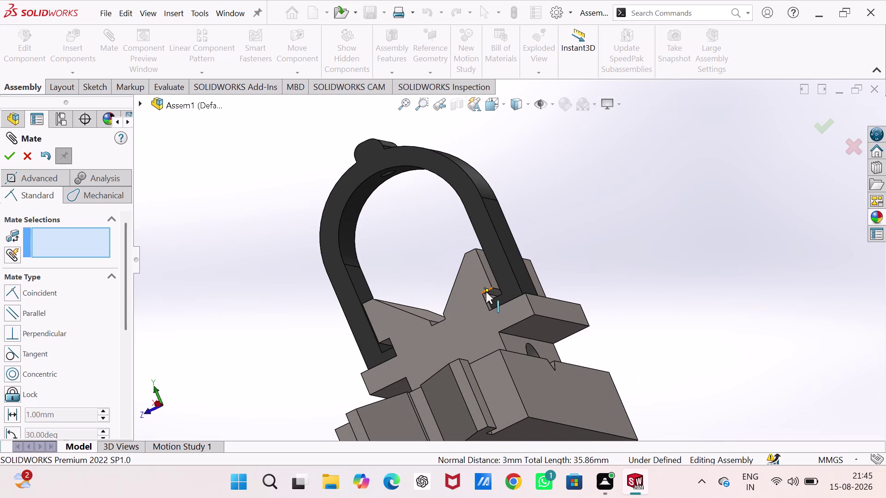
Zoom and orbit around the V-block's notched face.
scroll(down, 3)
middle_drag(479, 307, 472, 384)
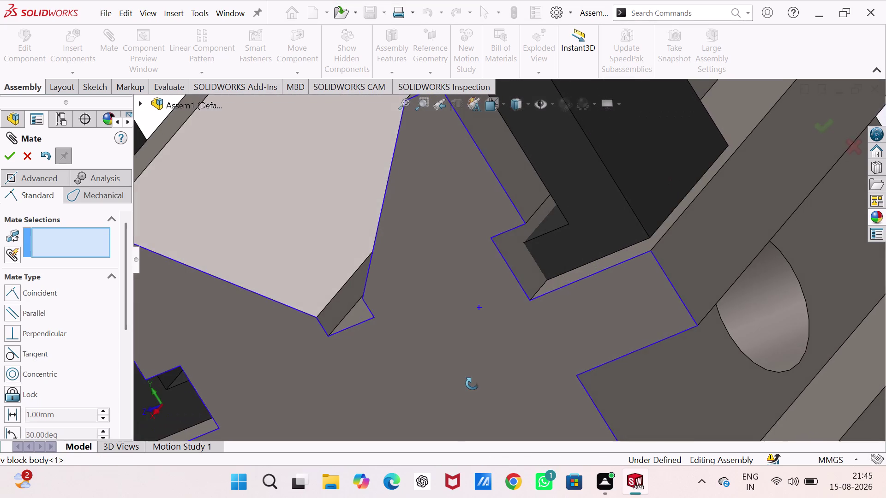
middle_drag(472, 383, 505, 309)
scroll(up, 3)
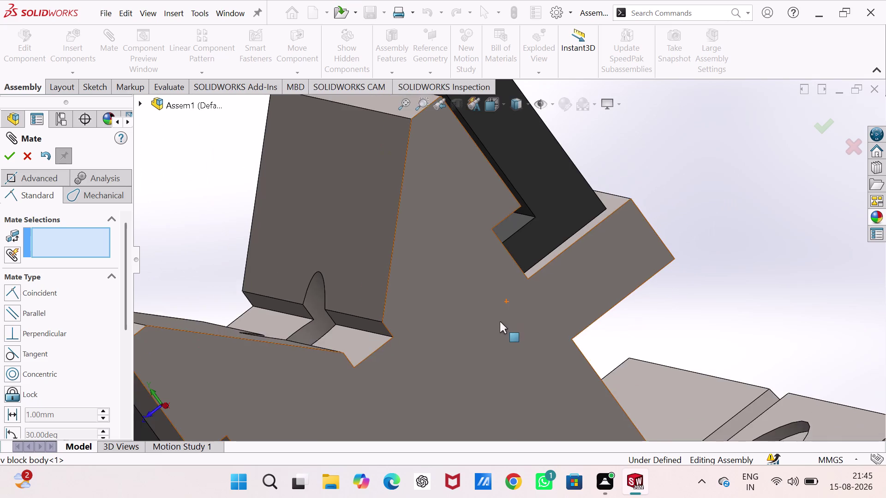
scroll(up, 3)
middle_drag(437, 354, 432, 352)
scroll(up, 3)
middle_drag(430, 342, 443, 361)
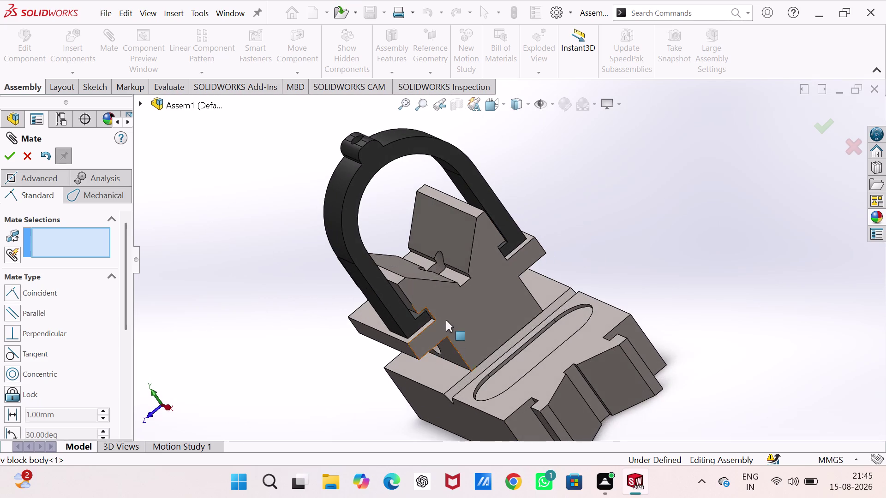
scroll(down, 3)
scroll(down, 3)
Inspect the clamp-block joint edges closely, then close the Mate PropertyManager.
middle_drag(413, 223, 400, 225)
scroll(up, 3)
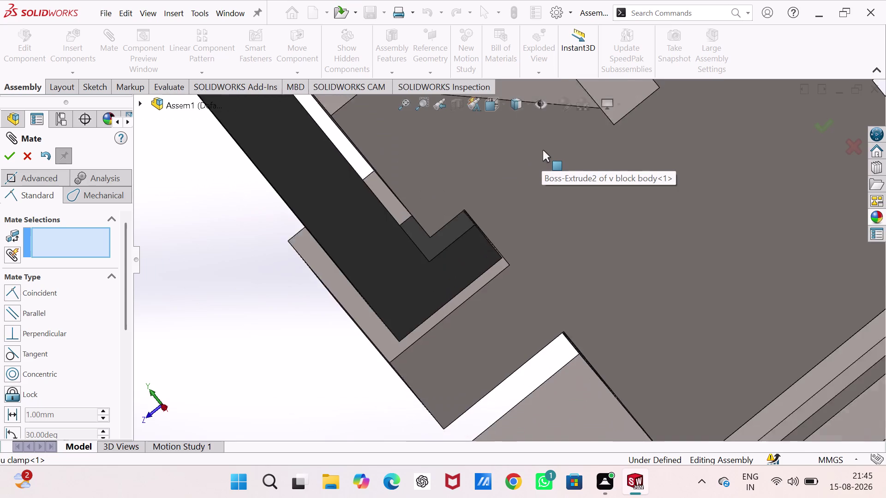
scroll(up, 3)
scroll(down, 3)
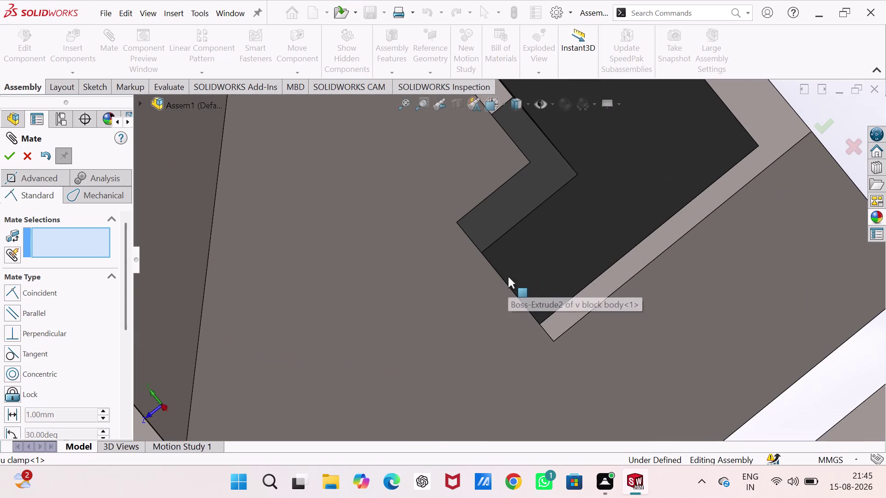
middle_drag(508, 277, 495, 274)
scroll(down, 3)
scroll(up, 3)
middle_drag(495, 273, 511, 268)
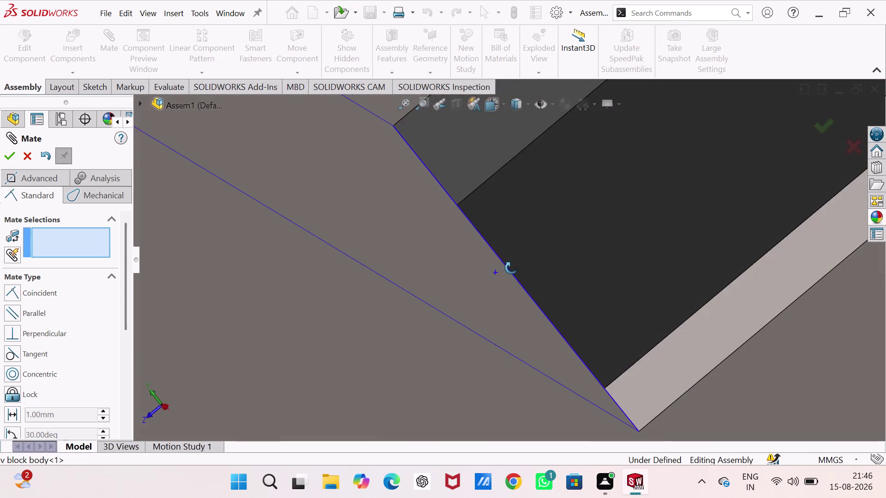
middle_drag(512, 268, 497, 246)
scroll(up, 3)
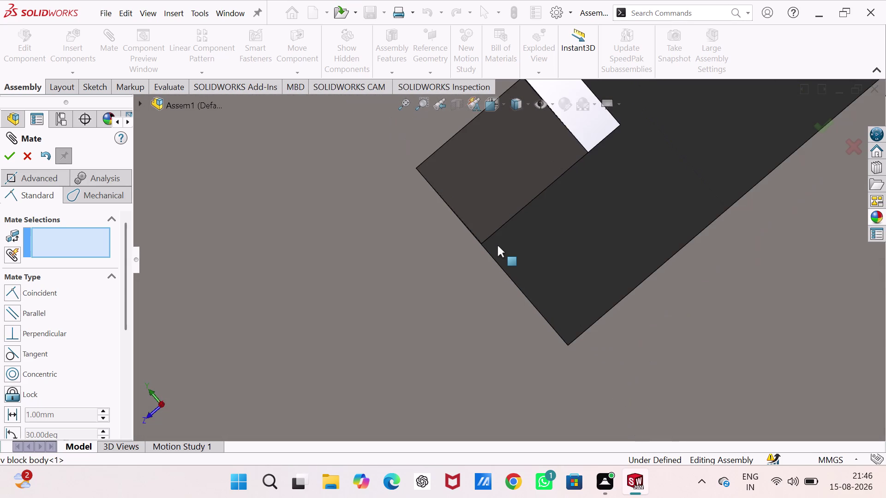
scroll(up, 3)
scroll(up, 3)
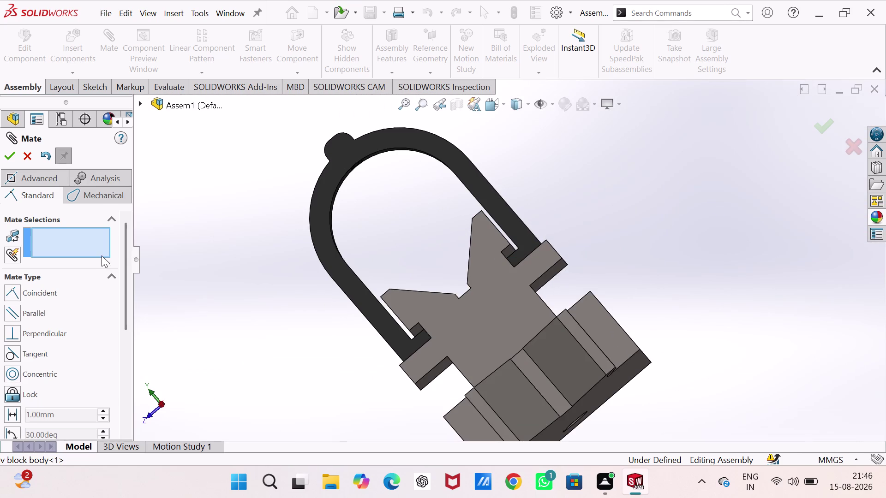
click(30, 157)
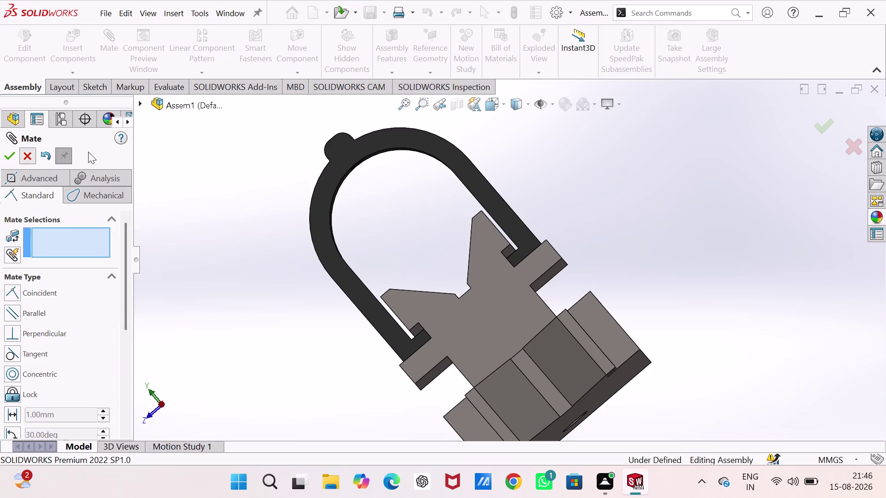
click(48, 377)
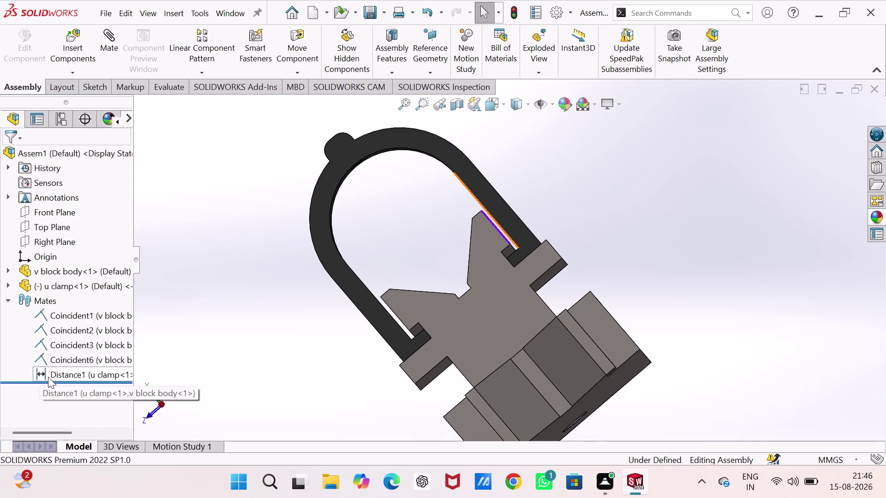
Open the Distance1 mate for editing, showing its 3.00 mm value.
right_click(83, 376)
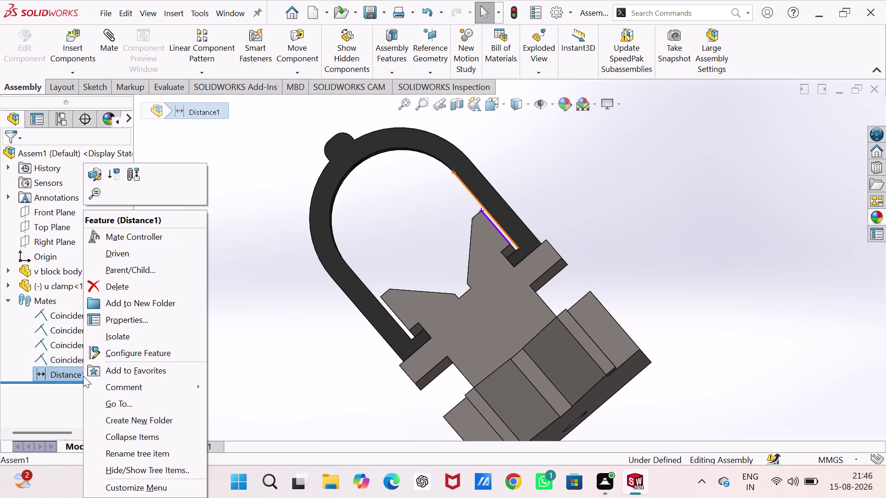
double_click(68, 371)
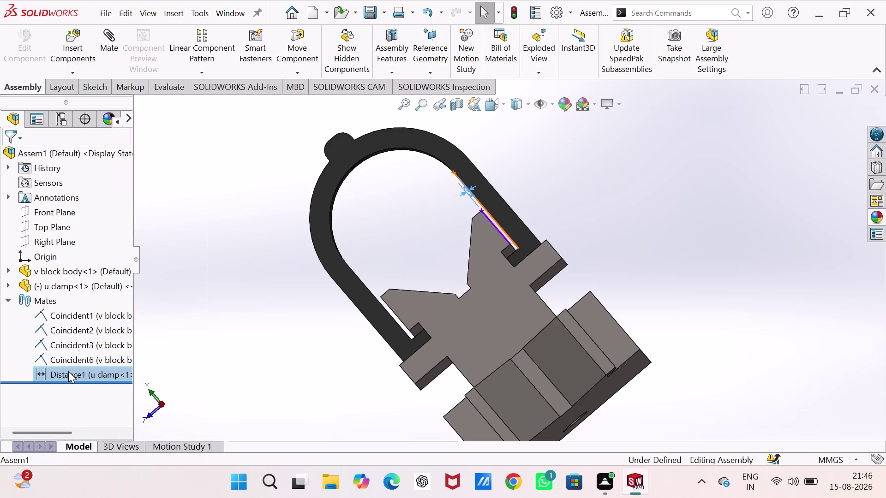
triple_click(63, 373)
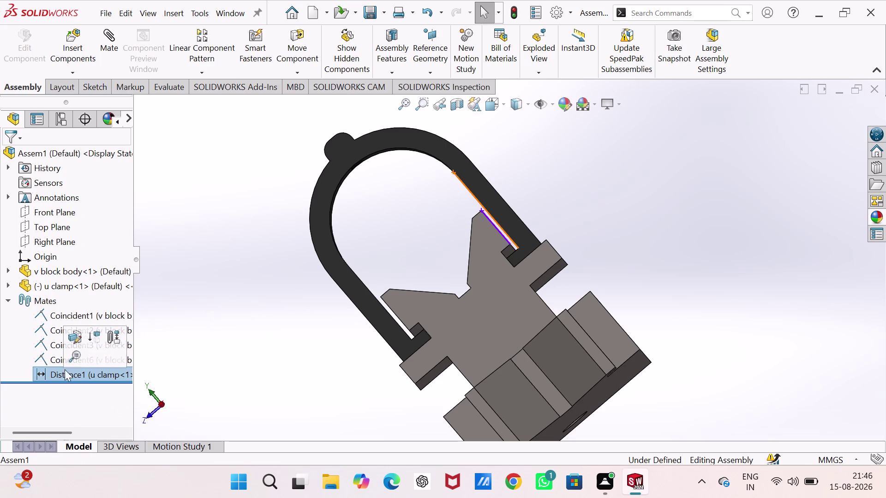
scroll(up, 3)
click(214, 348)
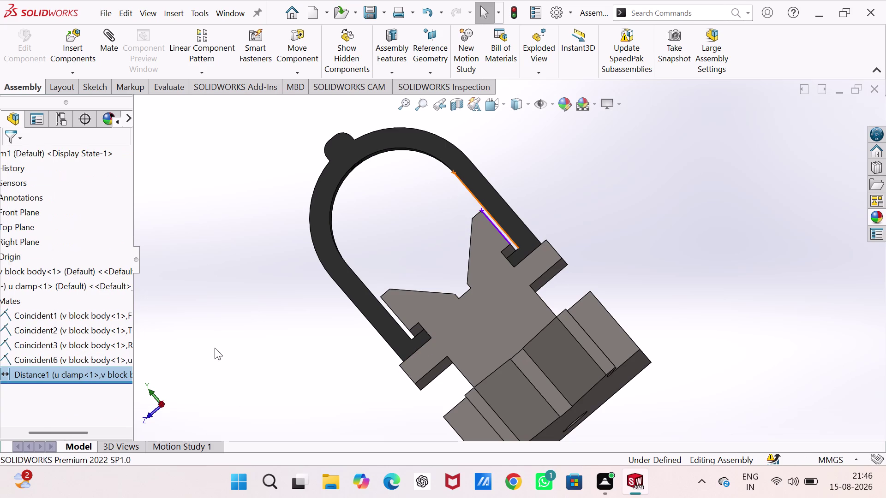
scroll(up, 3)
scroll(up, 3)
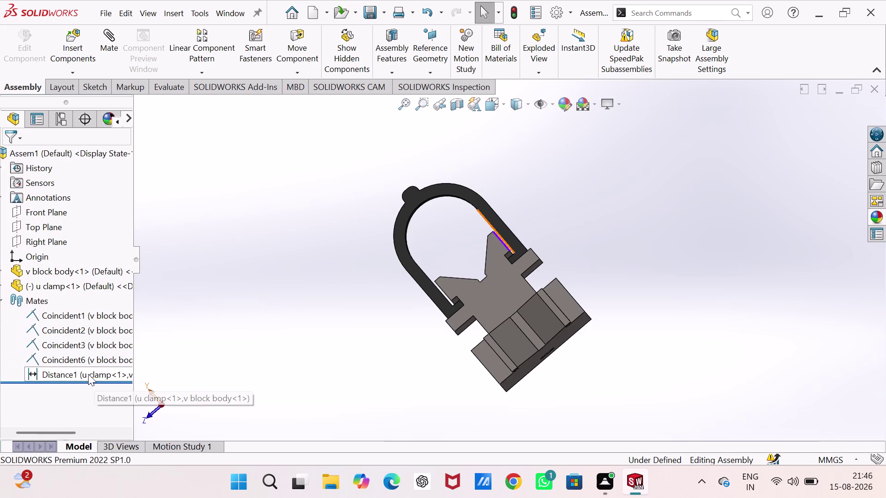
click(88, 374)
click(96, 340)
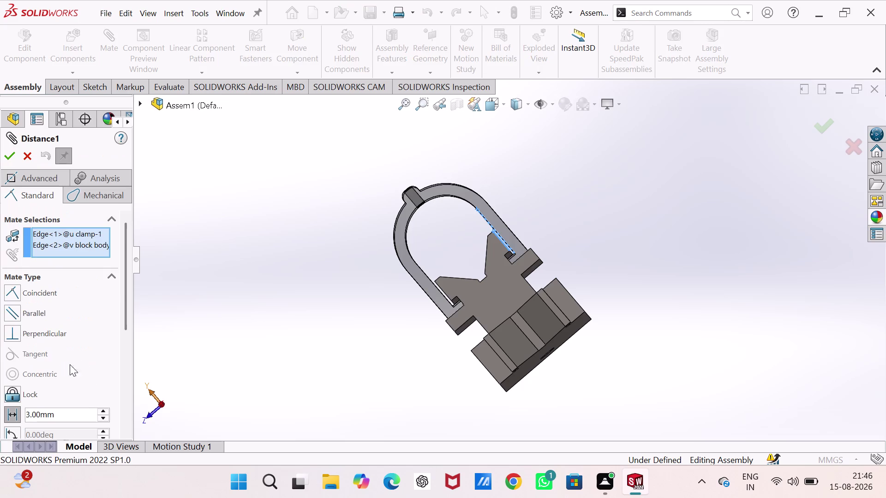
Replace the Distance1 value of 3.00 mm with 3.2 mm.
scroll(down, 3)
scroll(down, 3)
scroll(up, 3)
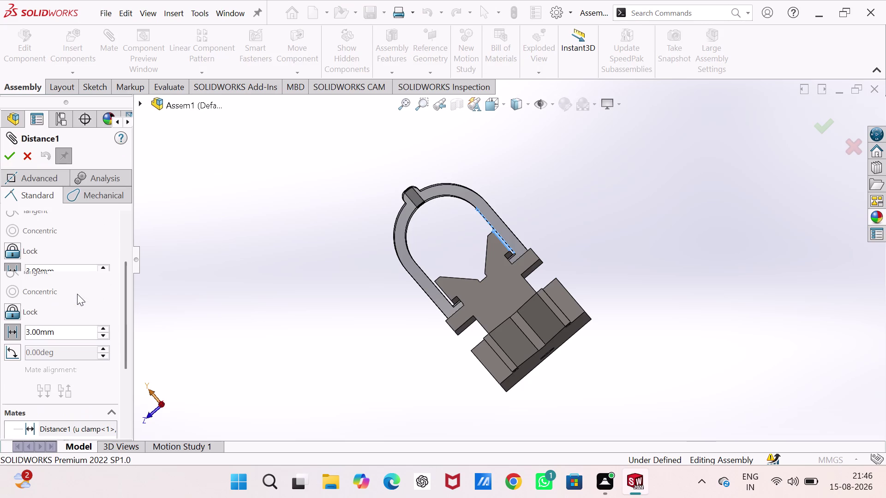
double_click(63, 334)
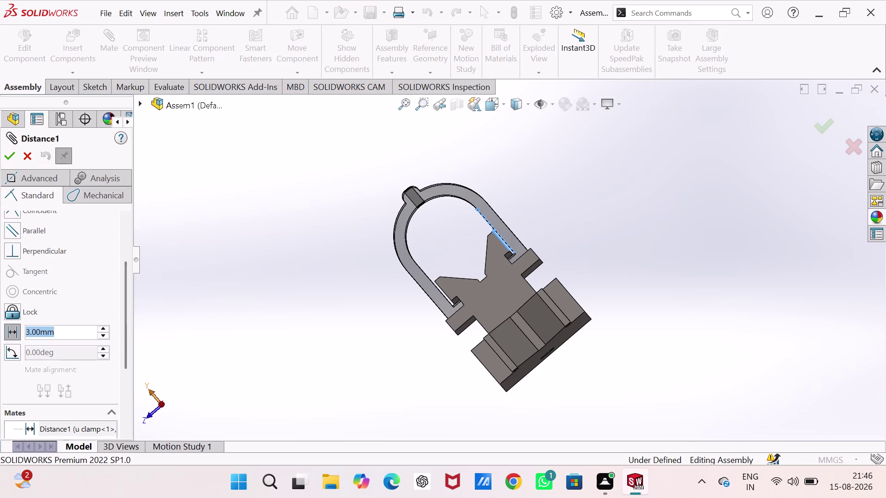
key(2)
key(BackSpace)
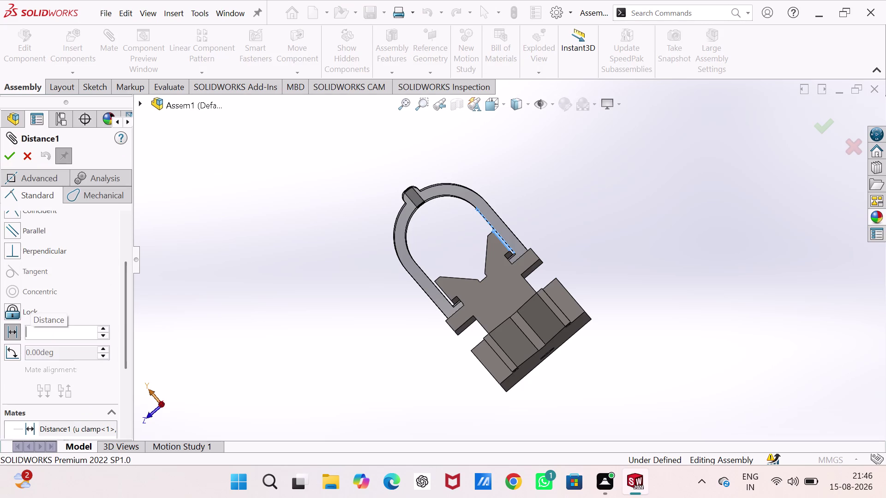
text(3.2)
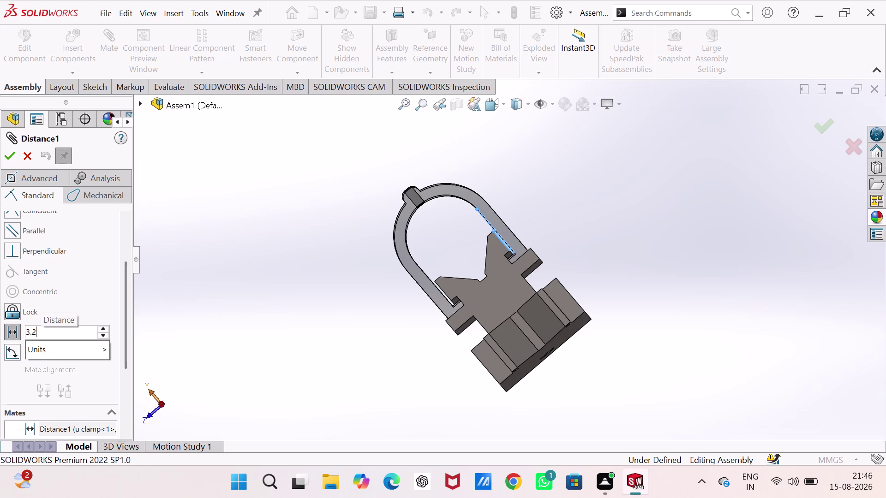
key(Return)
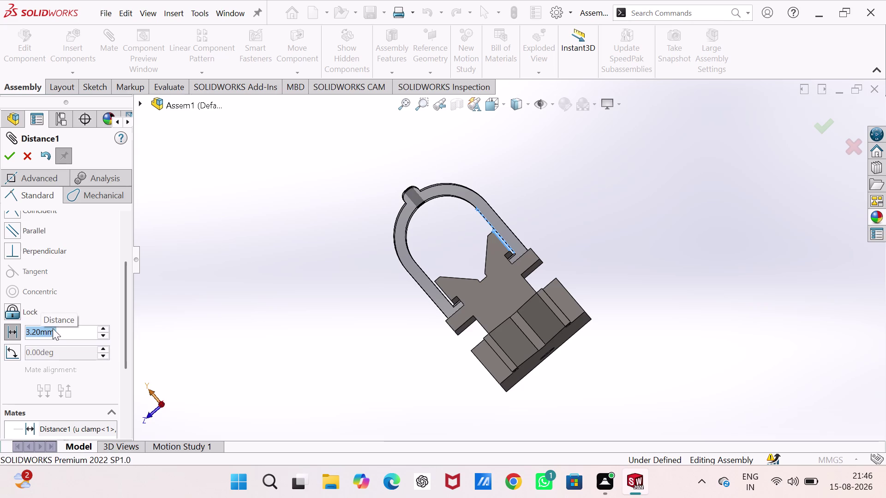
Check the clamp's new position and accept the edited mate.
click(235, 278)
middle_drag(370, 268, 384, 286)
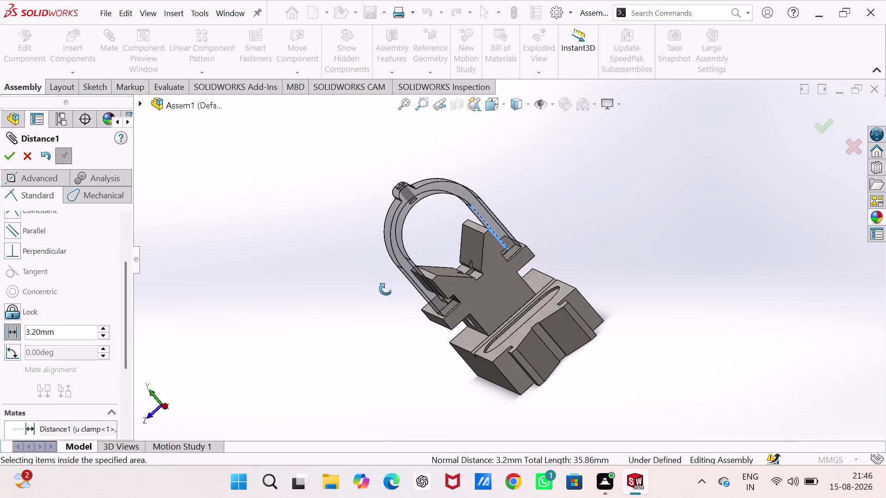
middle_drag(384, 287, 391, 306)
click(10, 150)
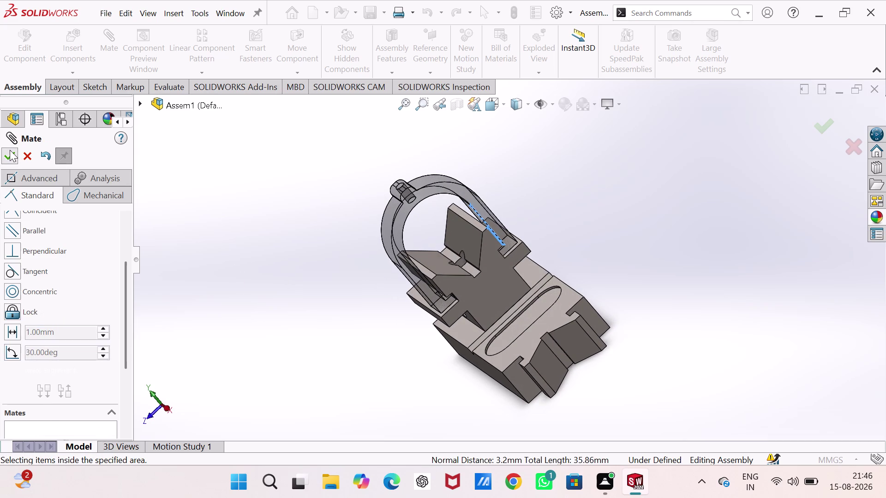
click(10, 154)
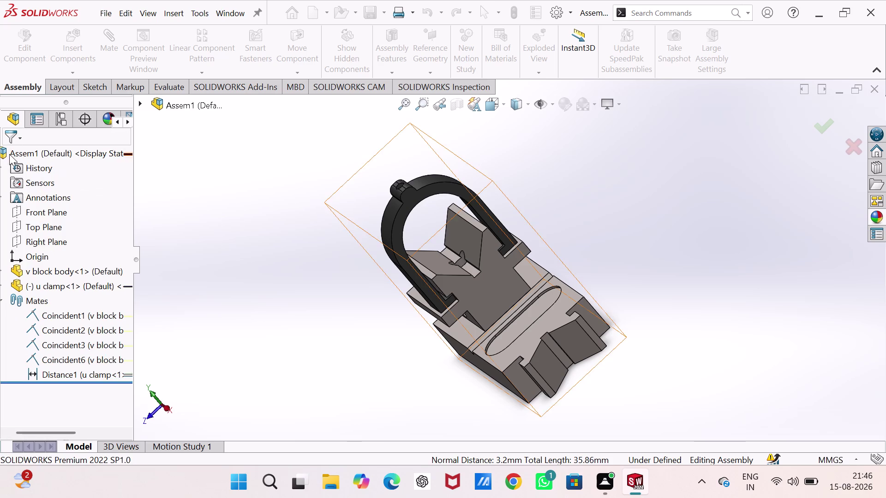
middle_drag(498, 291, 499, 289)
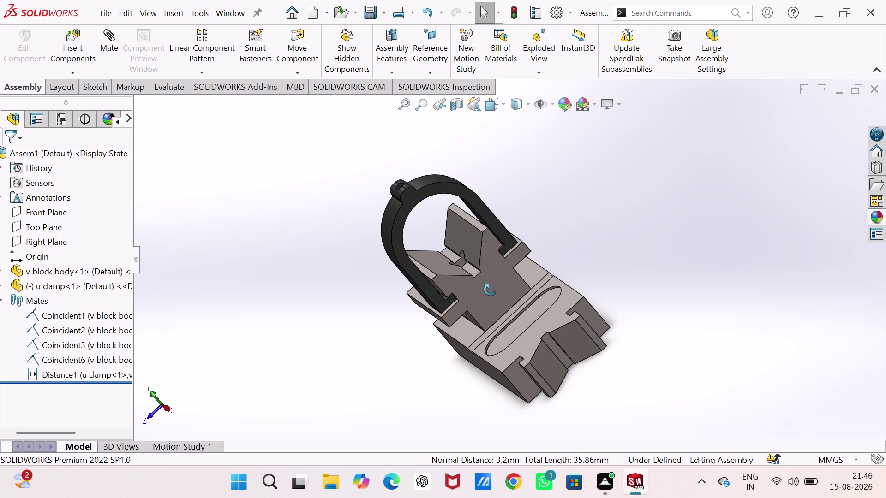
middle_drag(499, 290, 484, 287)
scroll(down, 3)
middle_drag(506, 252, 491, 255)
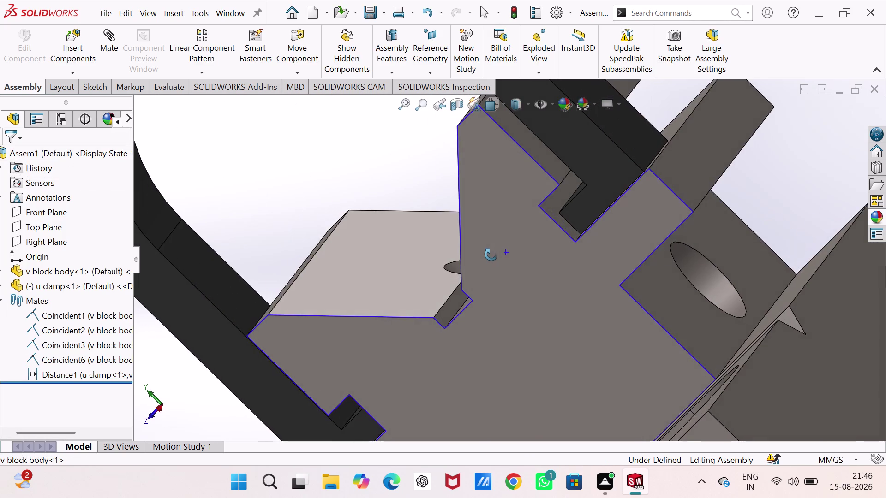
middle_drag(490, 255, 503, 247)
scroll(down, 3)
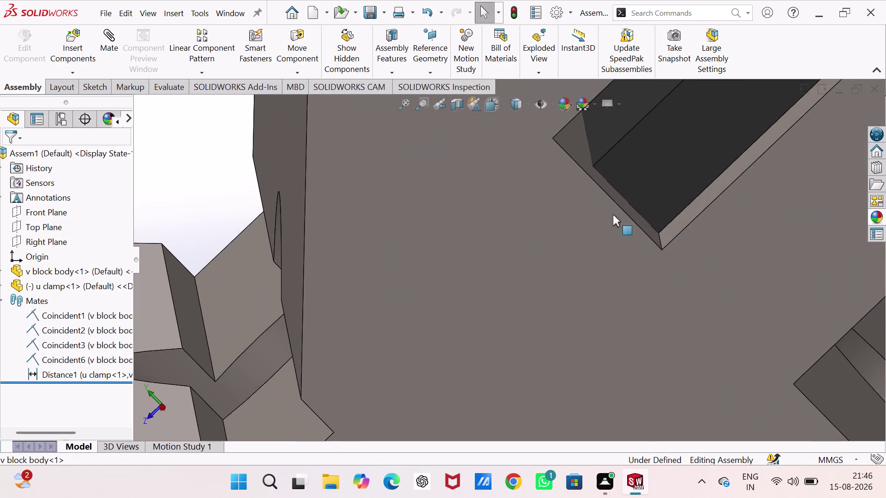
scroll(down, 3)
scroll(down, 3)
scroll(up, 3)
middle_click(648, 182)
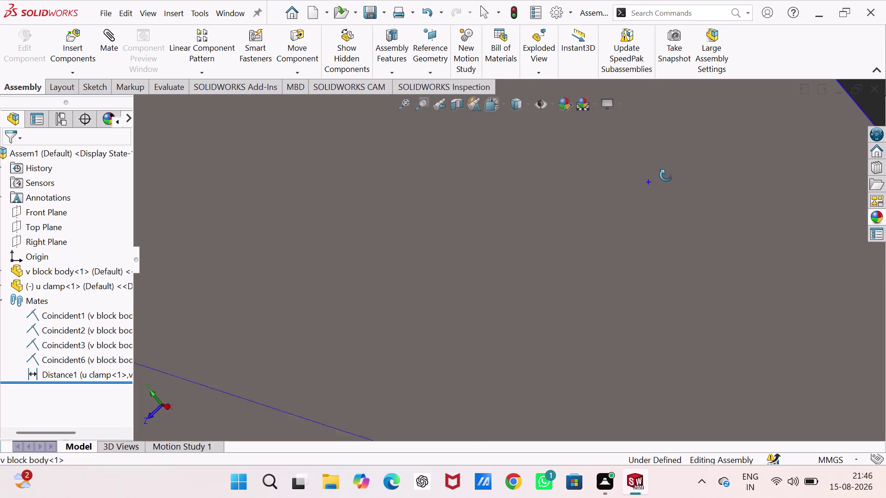
scroll(up, 3)
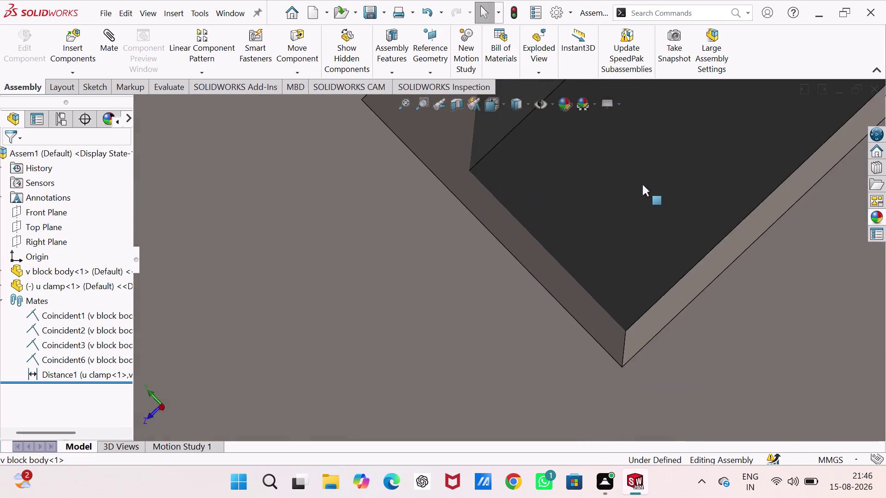
scroll(up, 3)
scroll(up, 3)
middle_click(332, 458)
scroll(up, 3)
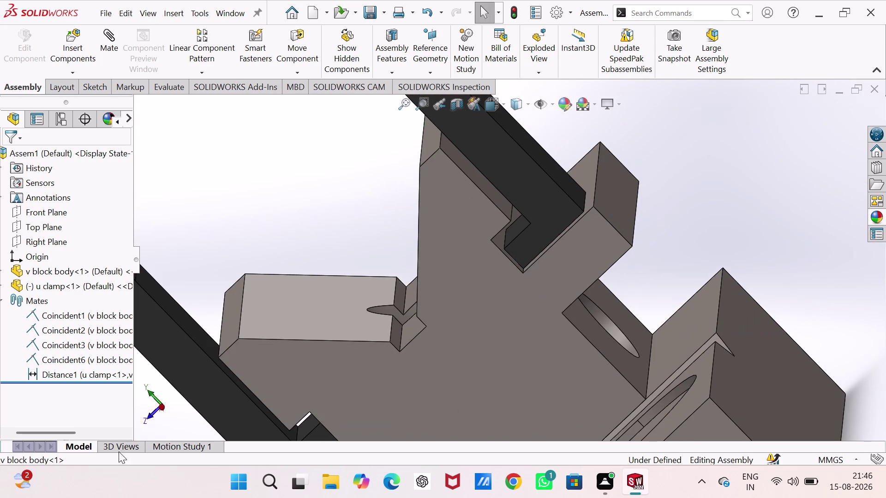
scroll(up, 3)
scroll(up, 3)
middle_drag(270, 346, 288, 310)
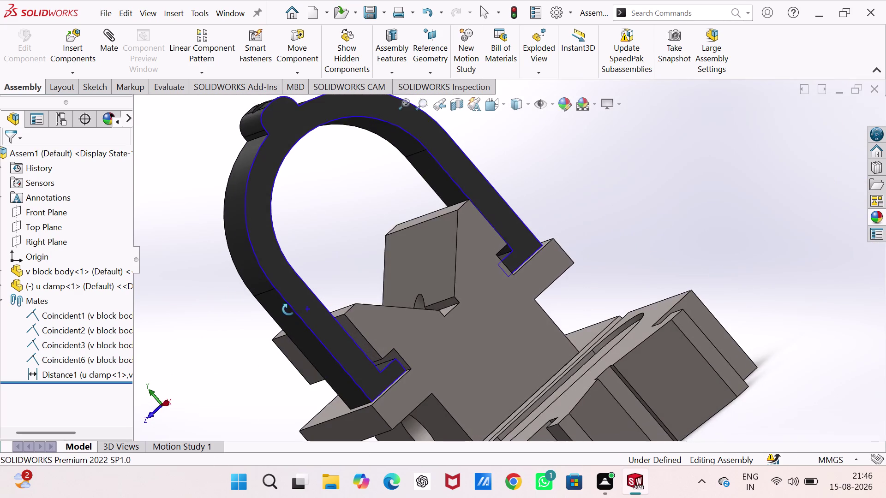
middle_drag(288, 309, 290, 309)
scroll(down, 3)
scroll(down, 3)
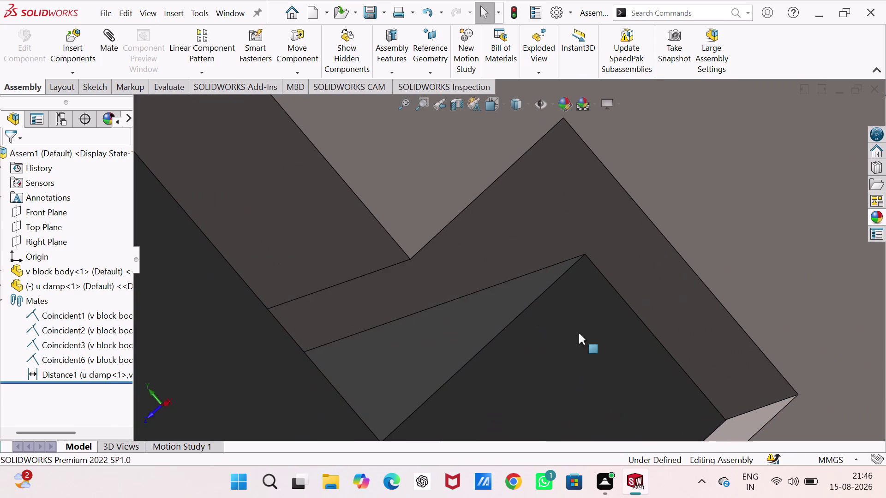
scroll(down, 3)
middle_drag(576, 335, 559, 340)
scroll(up, 3)
scroll(up, 3)
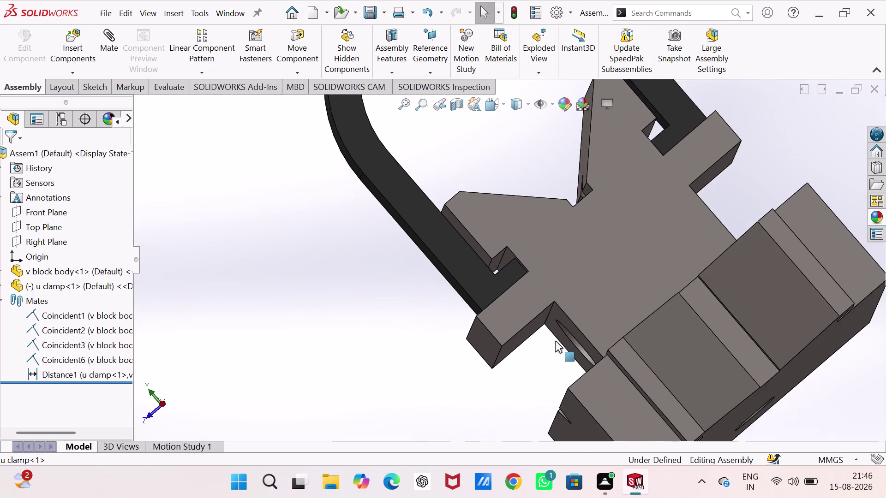
scroll(up, 3)
scroll(up, 3)
middle_drag(554, 341, 689, 304)
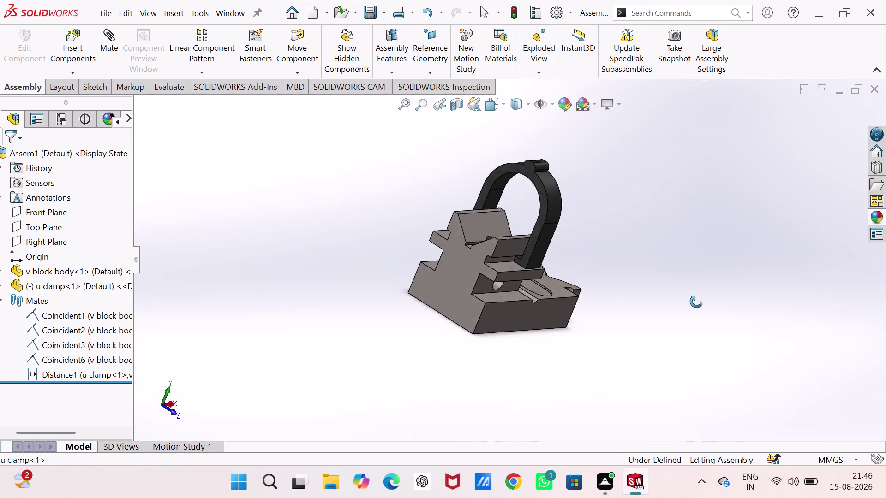
middle_drag(689, 305, 669, 300)
Drag the U-clamp over the V-block and swing it toward upright.
drag(522, 204, 507, 226)
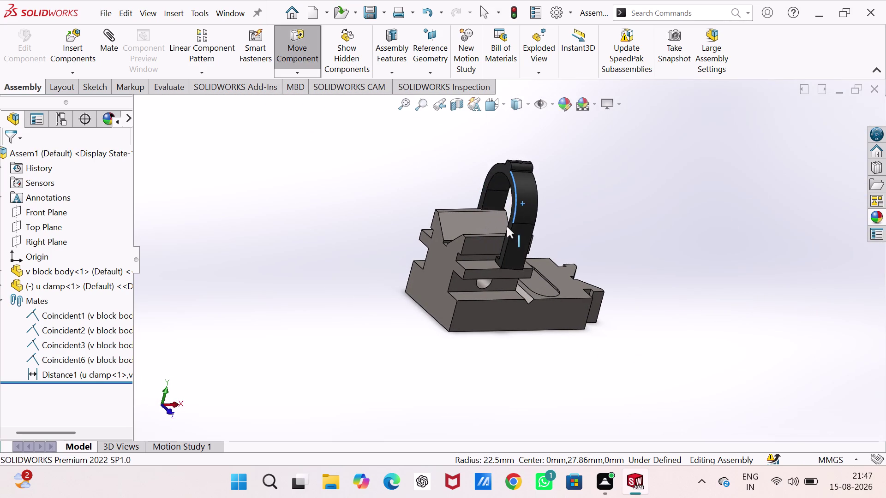
drag(506, 226, 515, 216)
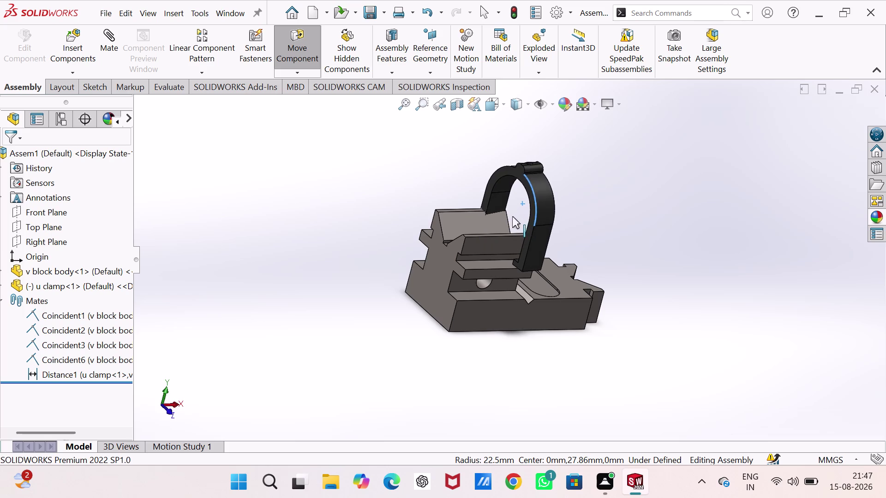
drag(515, 215, 504, 217)
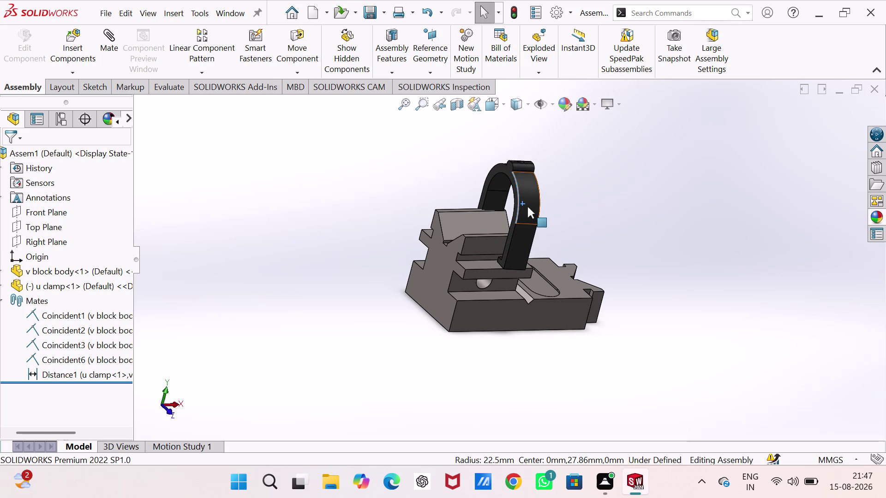
drag(523, 236, 398, 227)
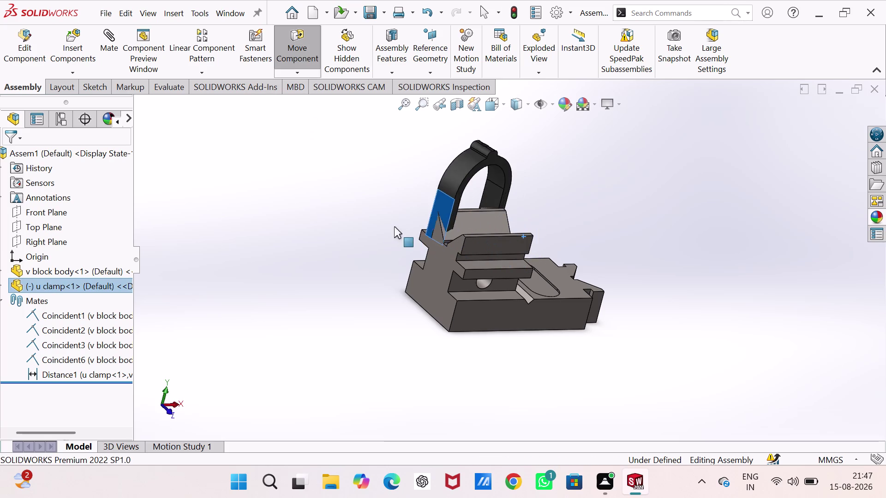
drag(398, 228, 355, 175)
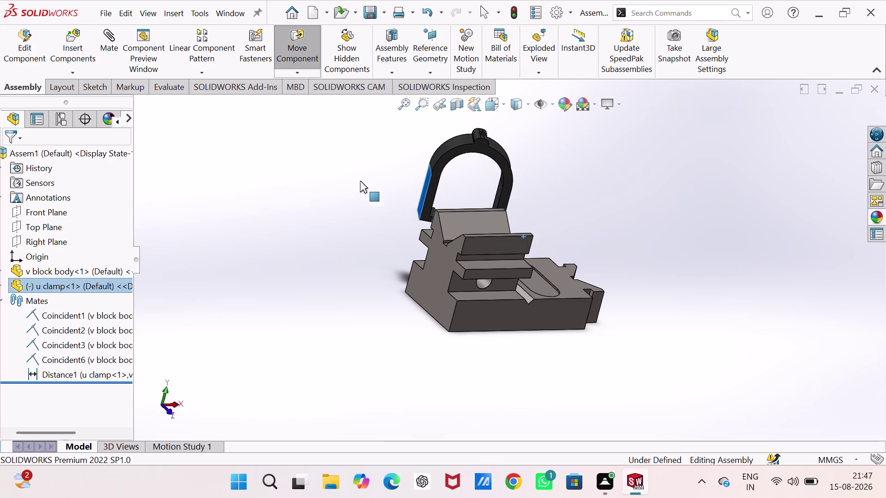
drag(356, 175, 481, 261)
drag(482, 261, 526, 249)
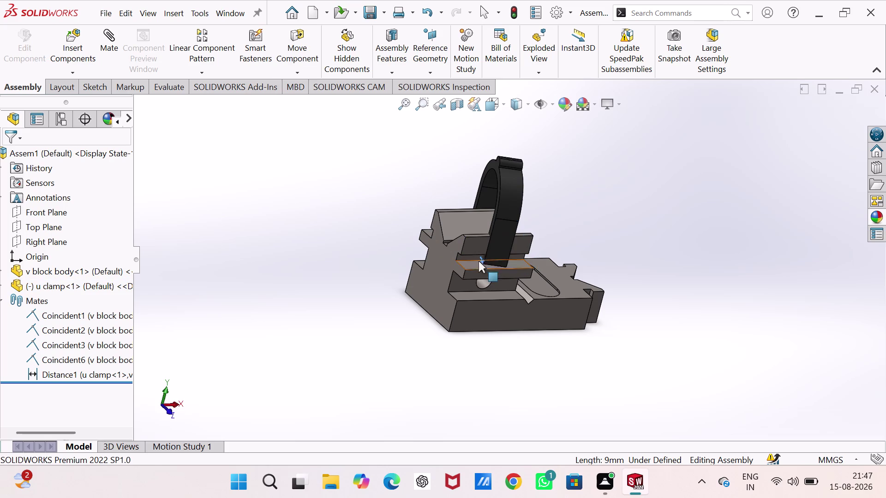
Settle the U-clamp upright in the slot and exit Move Component.
drag(505, 227, 593, 204)
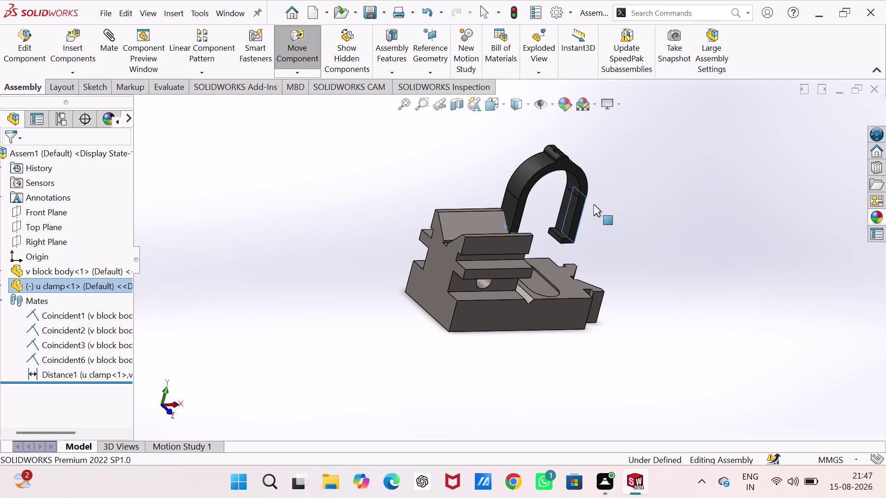
drag(593, 205, 518, 453)
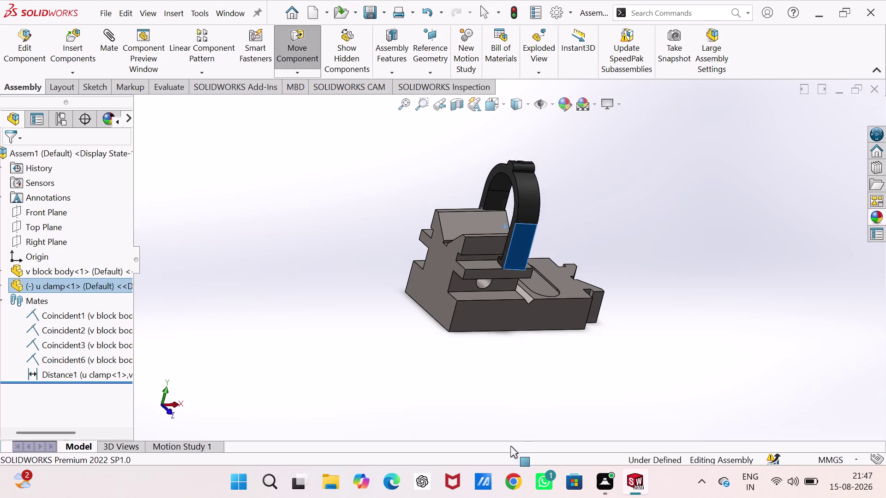
drag(518, 453, 527, 355)
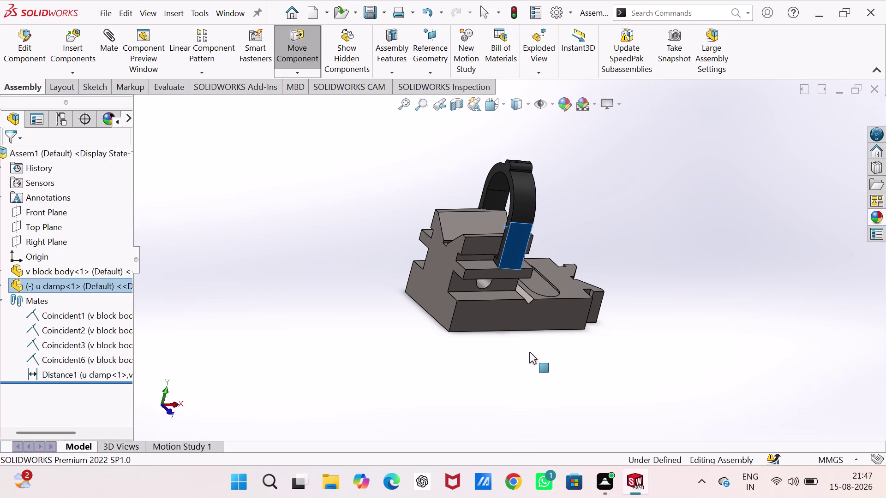
drag(527, 355, 532, 342)
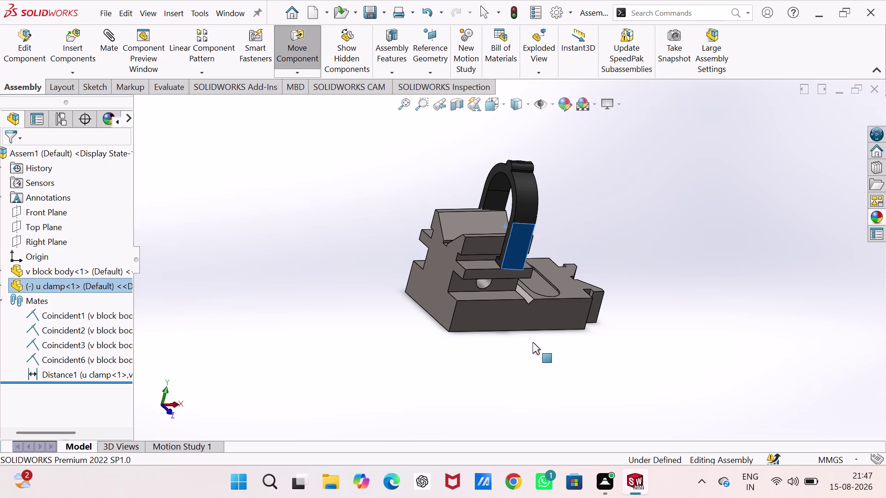
drag(533, 342, 531, 342)
double_click(194, 126)
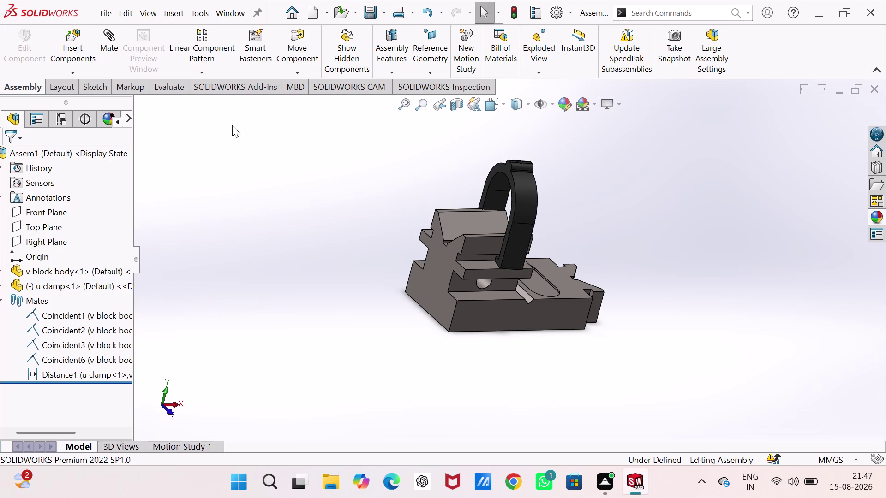
click(113, 38)
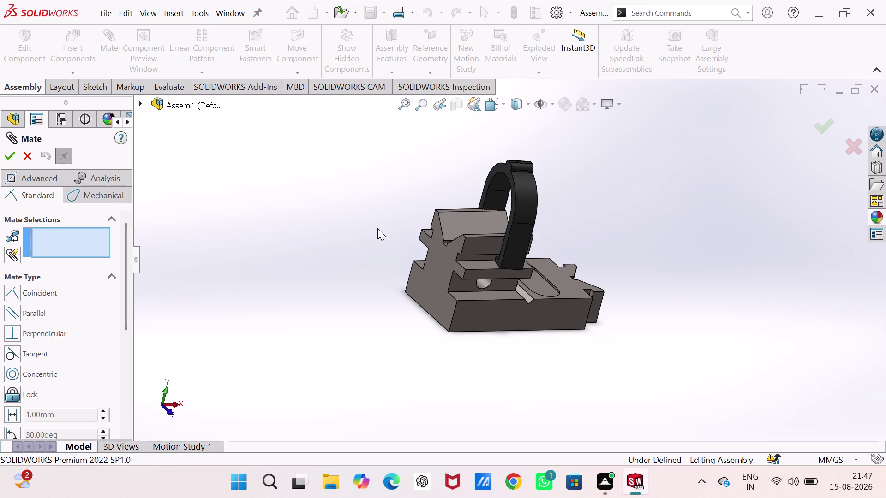
Join a V-block body edge and a U-clamp edge with a 3.20 mm Distance mate.
middle_drag(377, 228, 321, 229)
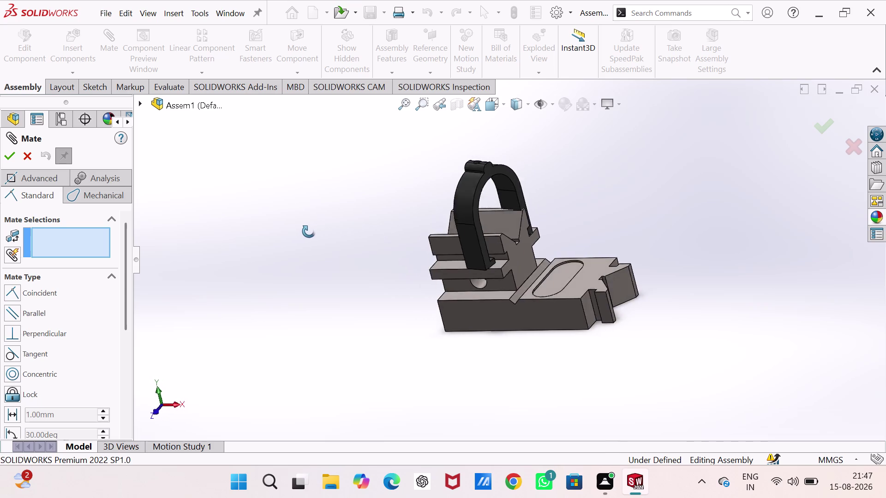
middle_drag(322, 229, 272, 238)
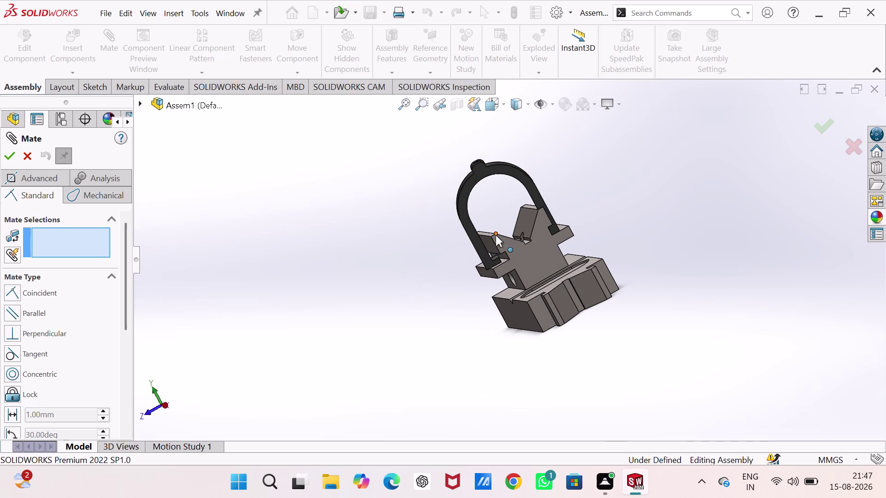
click(498, 246)
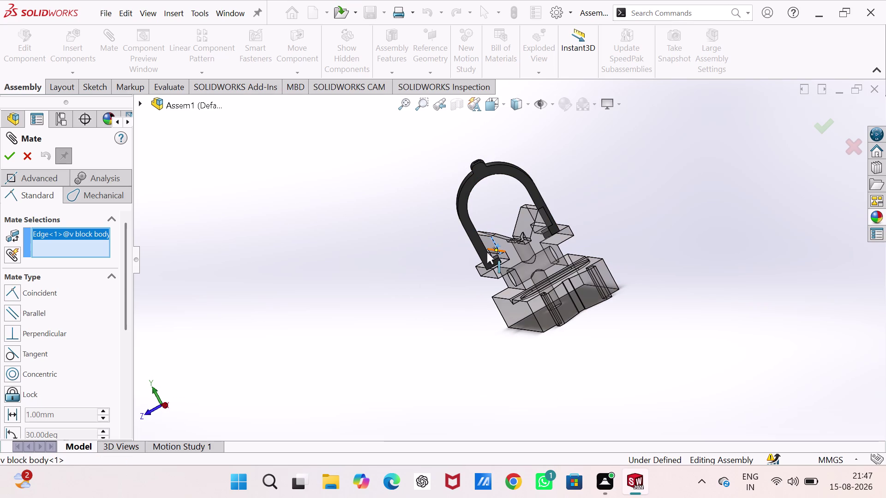
click(486, 251)
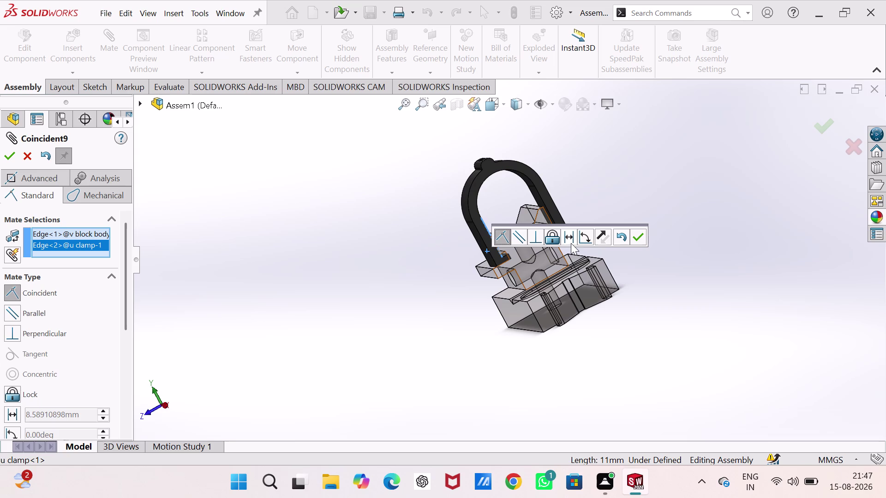
click(568, 236)
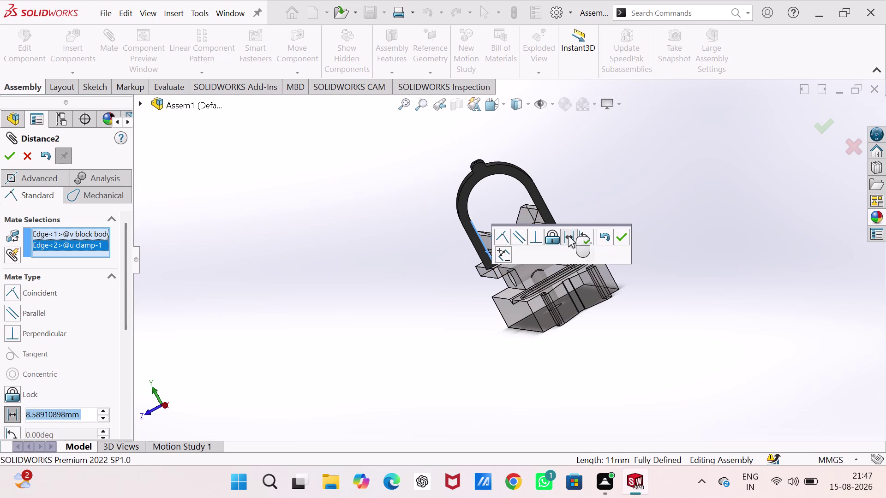
key(3)
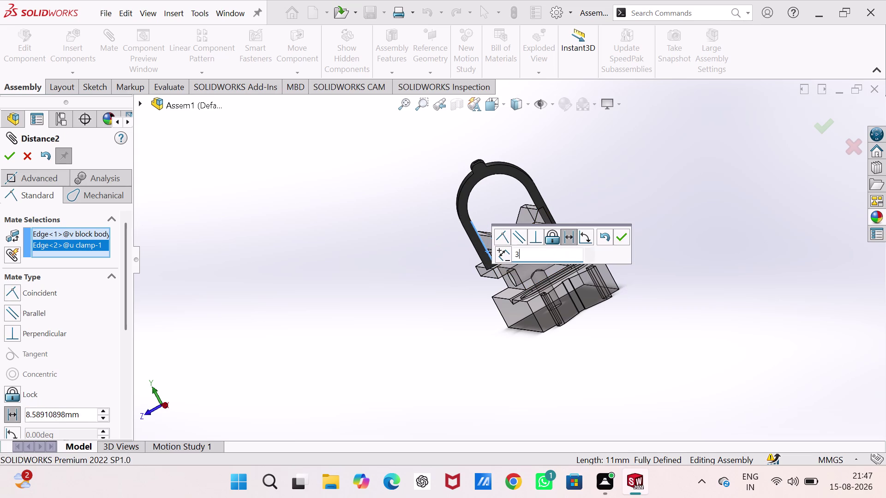
key(period)
key(2)
key(Return)
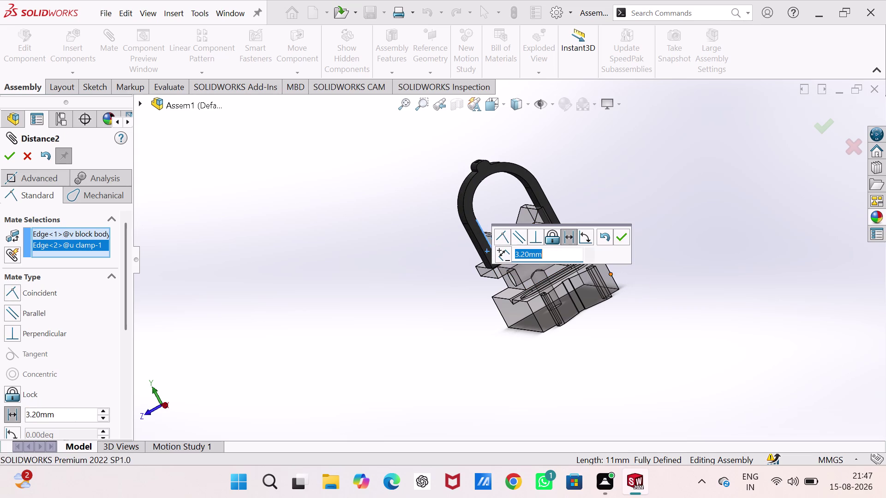
click(623, 235)
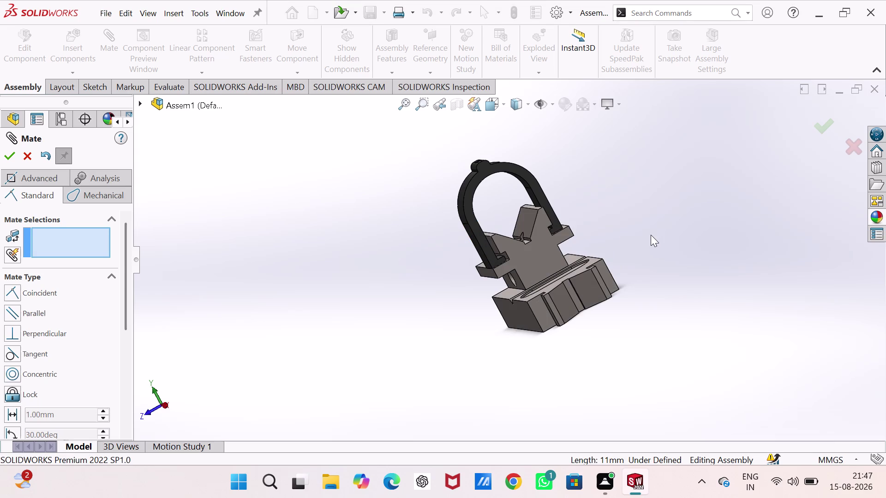
click(650, 234)
middle_drag(654, 234, 726, 226)
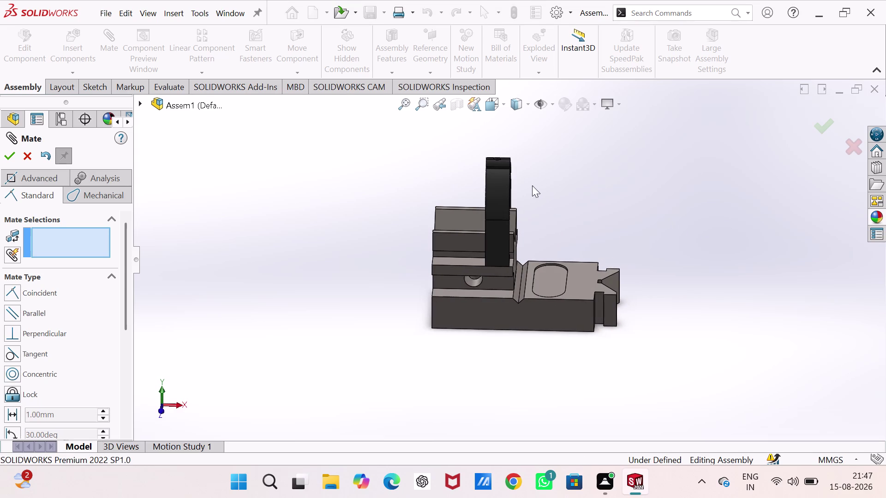
drag(500, 190, 557, 184)
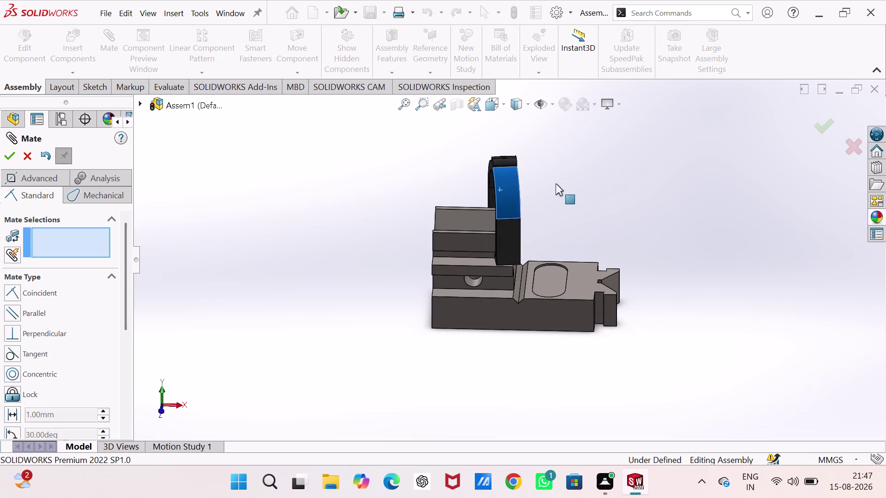
drag(558, 184, 513, 176)
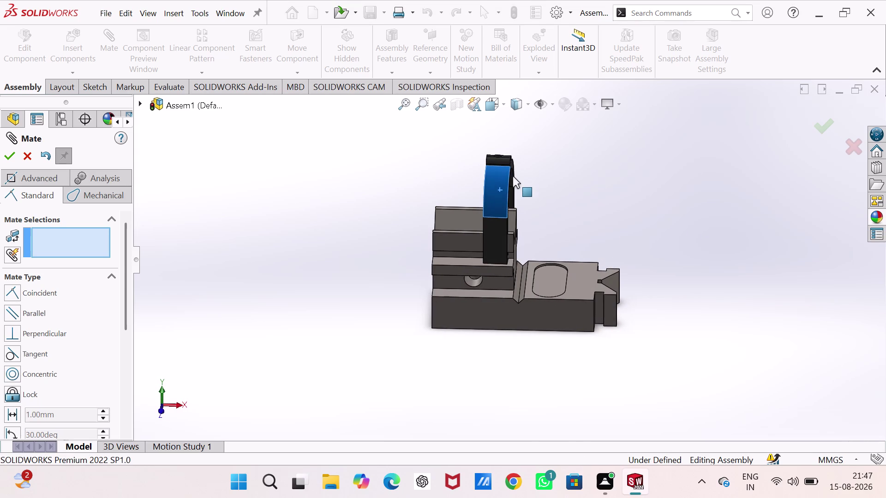
drag(512, 176, 456, 162)
drag(457, 162, 502, 181)
scroll(down, 3)
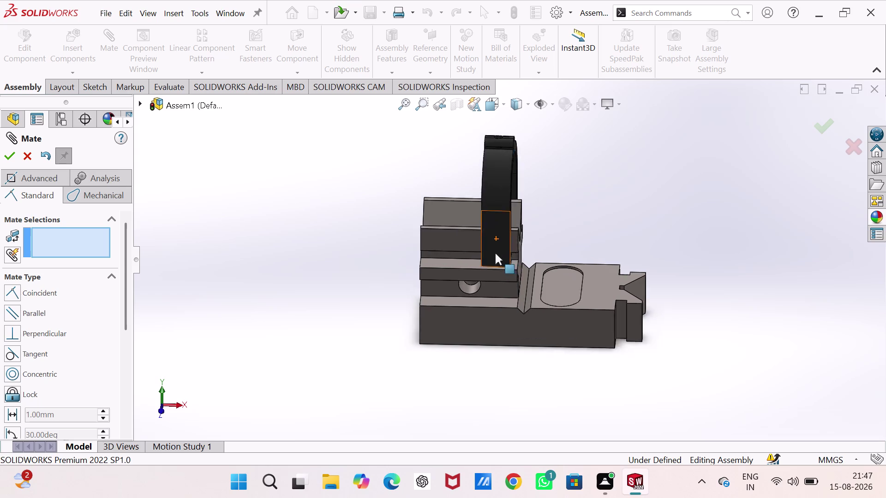
scroll(down, 3)
middle_drag(494, 268, 500, 228)
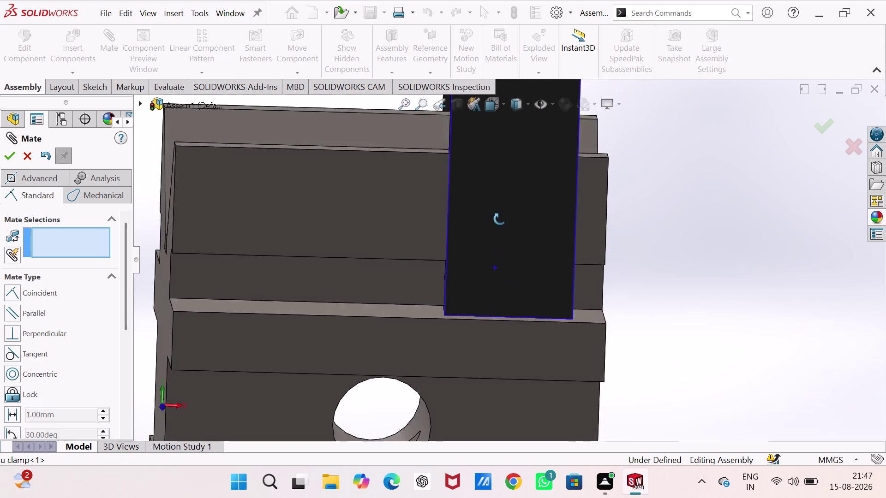
middle_drag(499, 228, 584, 244)
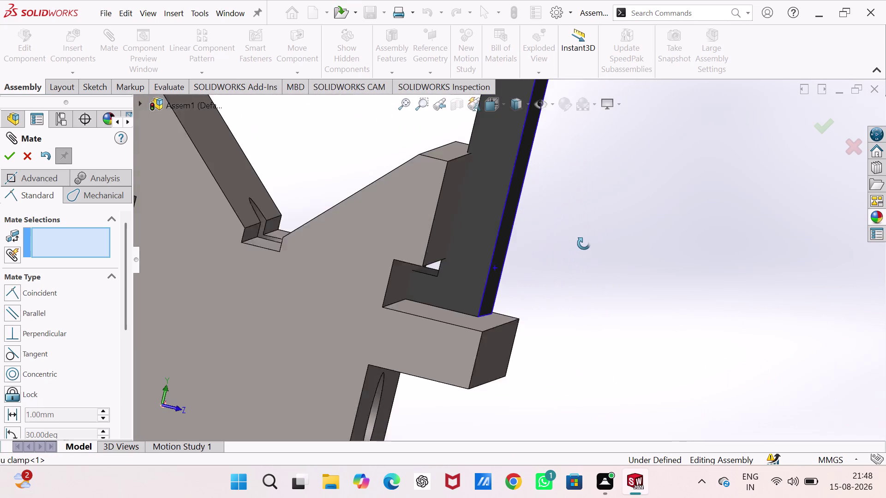
middle_drag(584, 243, 458, 275)
middle_drag(484, 273, 411, 335)
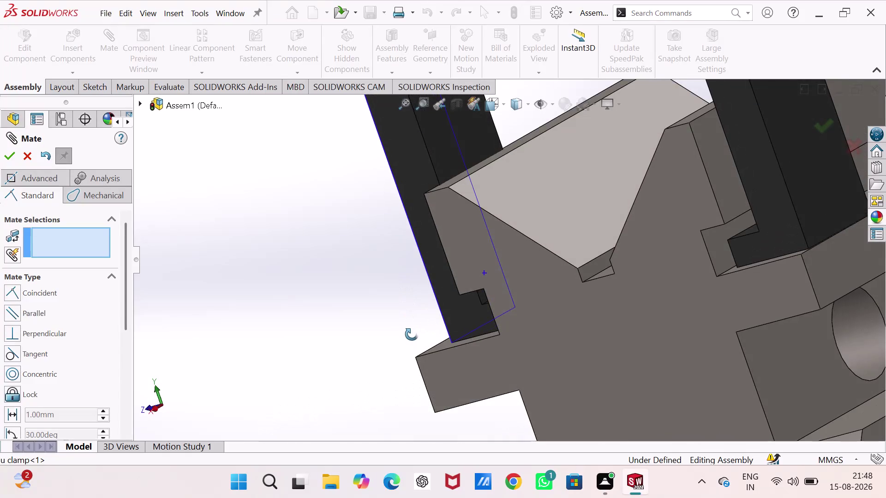
middle_drag(411, 335, 432, 309)
scroll(down, 3)
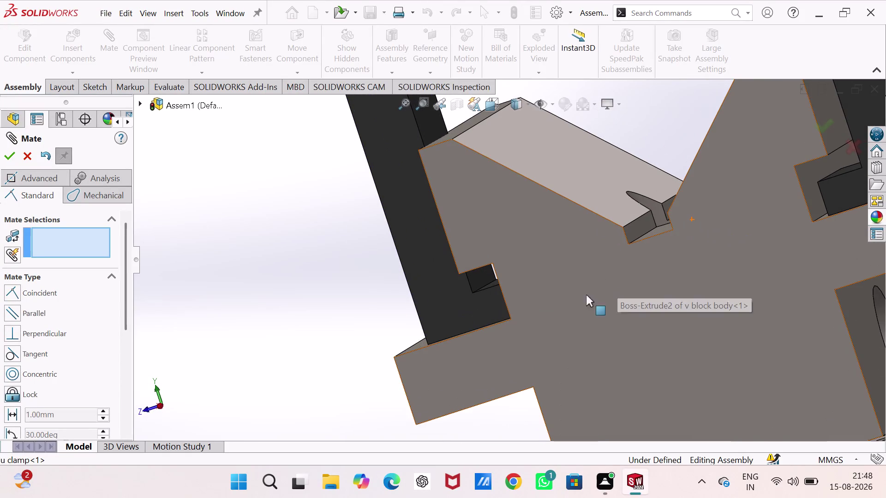
scroll(up, 3)
middle_drag(566, 306, 585, 290)
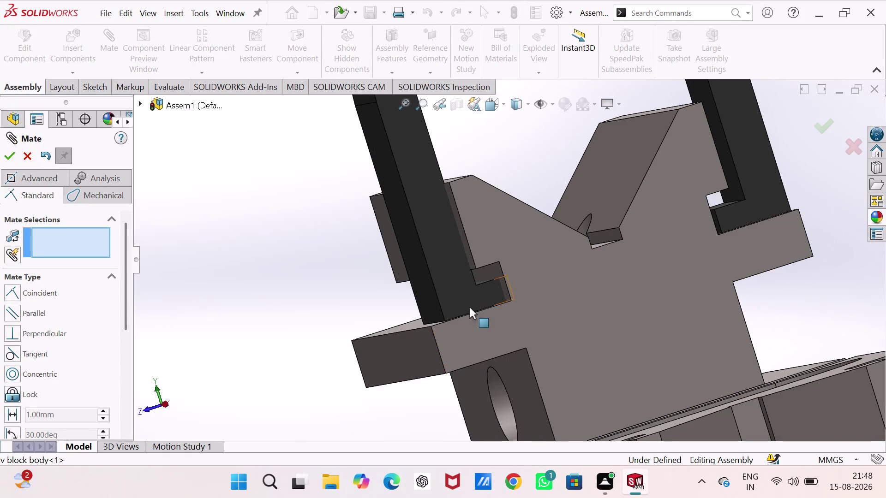
scroll(down, 3)
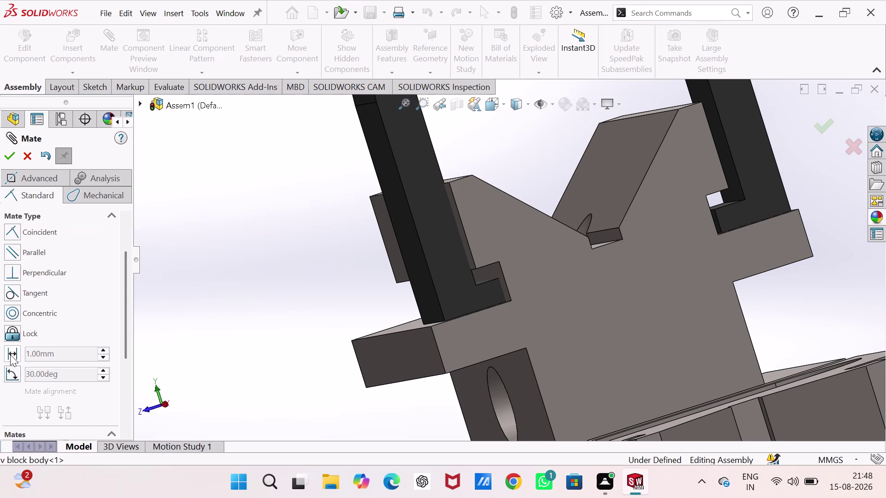
click(23, 151)
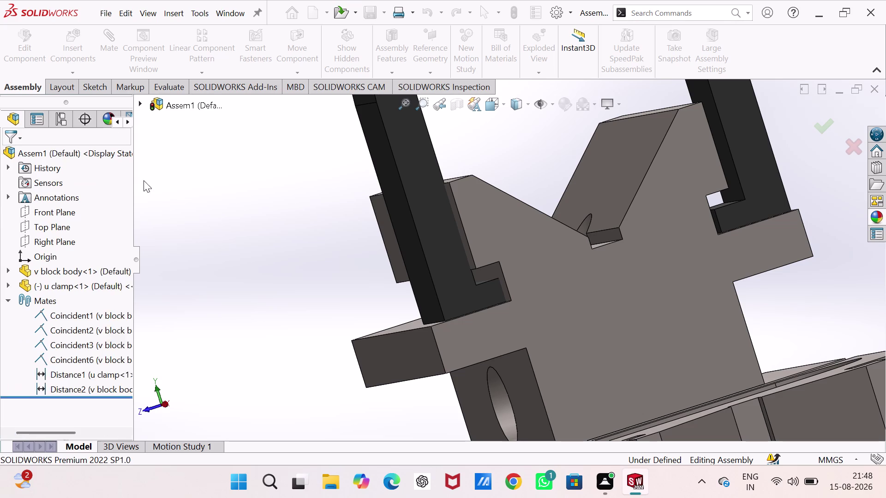
scroll(up, 3)
middle_drag(291, 208, 381, 250)
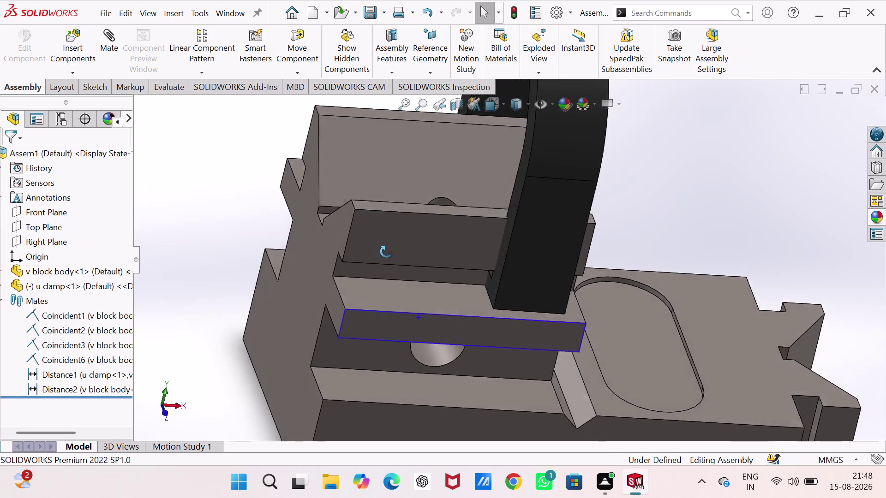
middle_drag(381, 250, 415, 255)
drag(497, 273, 433, 277)
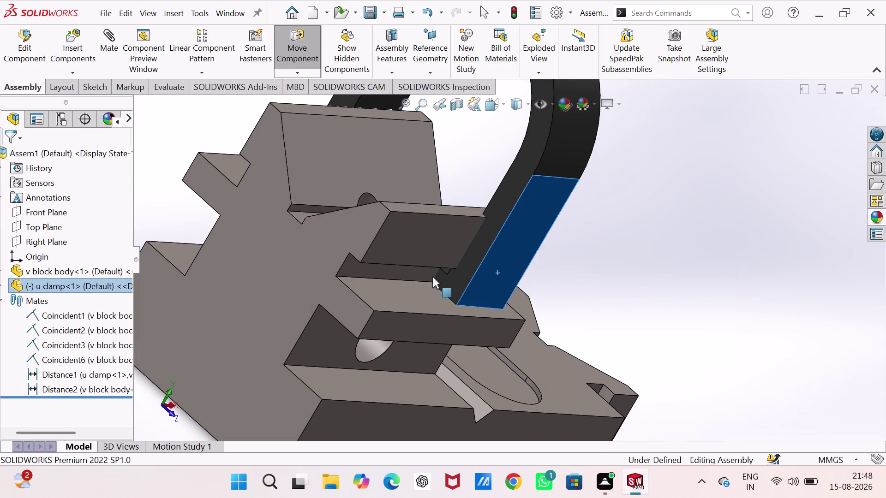
drag(433, 276, 362, 251)
drag(366, 251, 371, 252)
drag(390, 264, 536, 497)
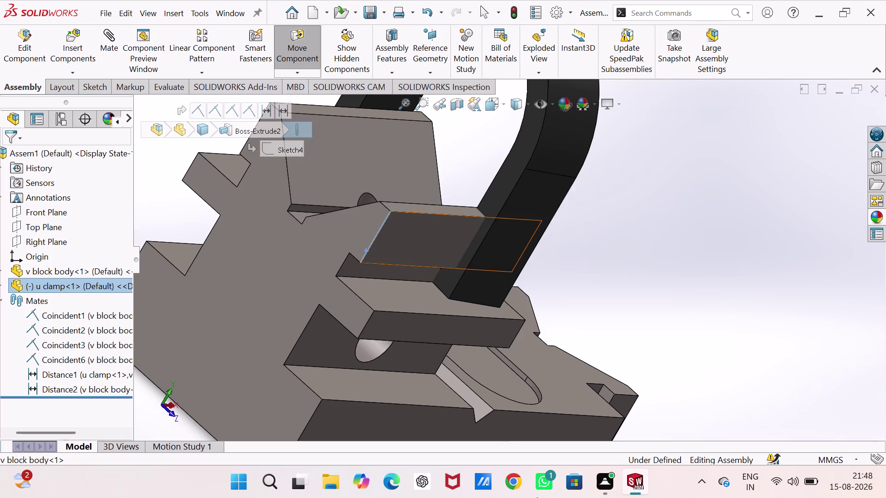
drag(536, 497, 534, 497)
drag(490, 243, 493, 242)
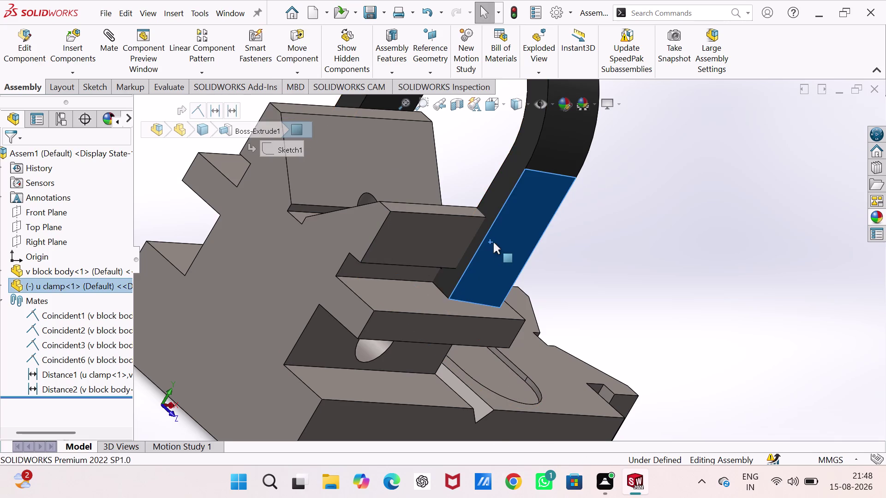
drag(492, 243, 497, 359)
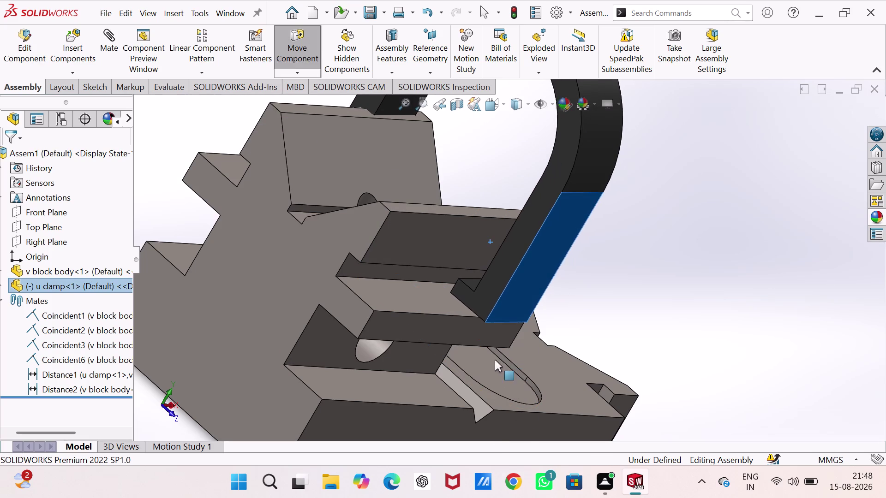
drag(496, 360, 455, 362)
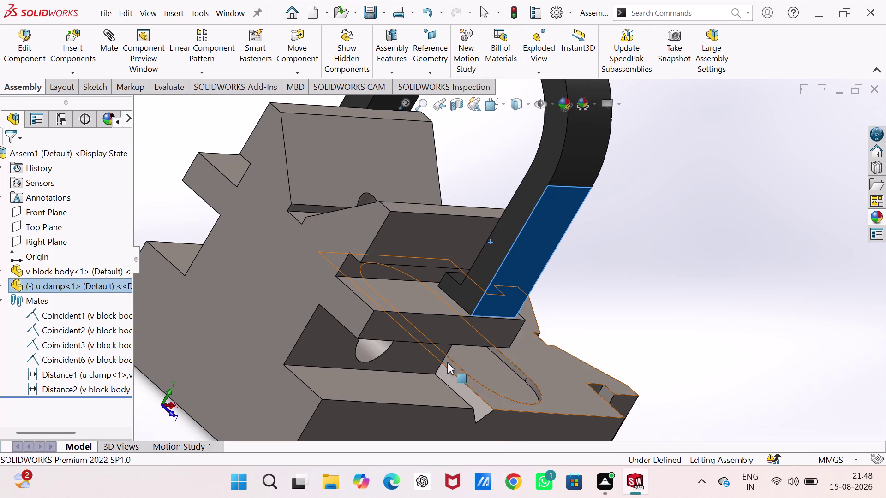
click(447, 363)
drag(616, 312, 617, 308)
click(644, 243)
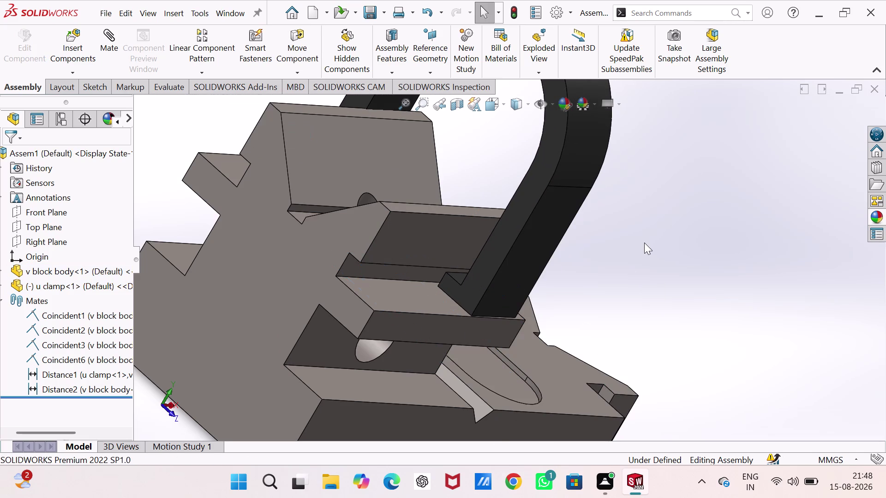
right_click(70, 393)
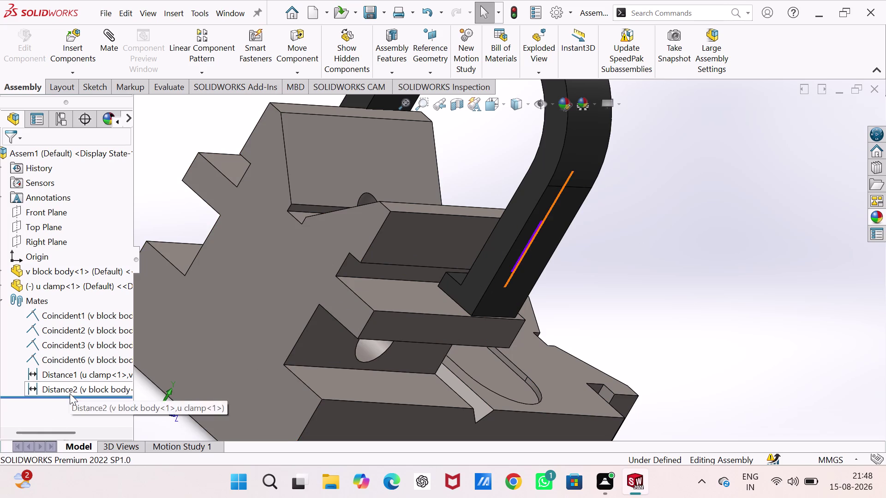
Delete the Distance2 and Distance1 mates, keeping only Coincident1, 2, 3 and 6.
click(113, 291)
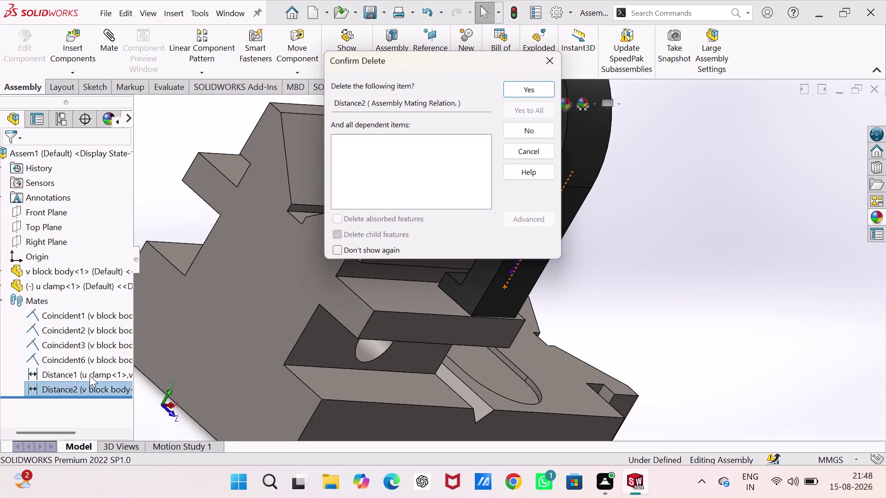
click(518, 86)
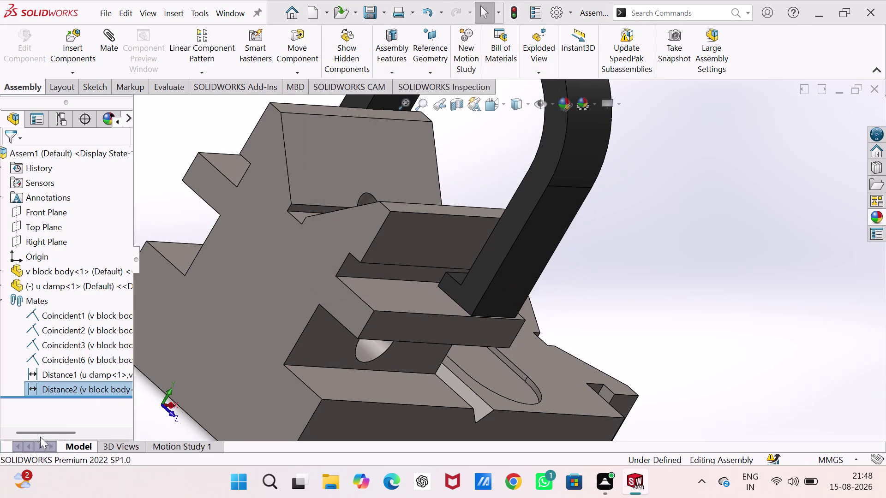
right_click(100, 378)
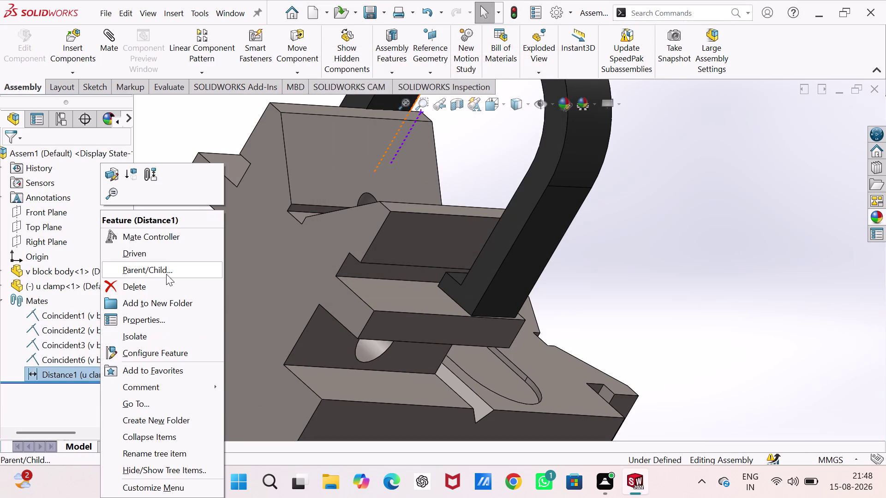
click(166, 287)
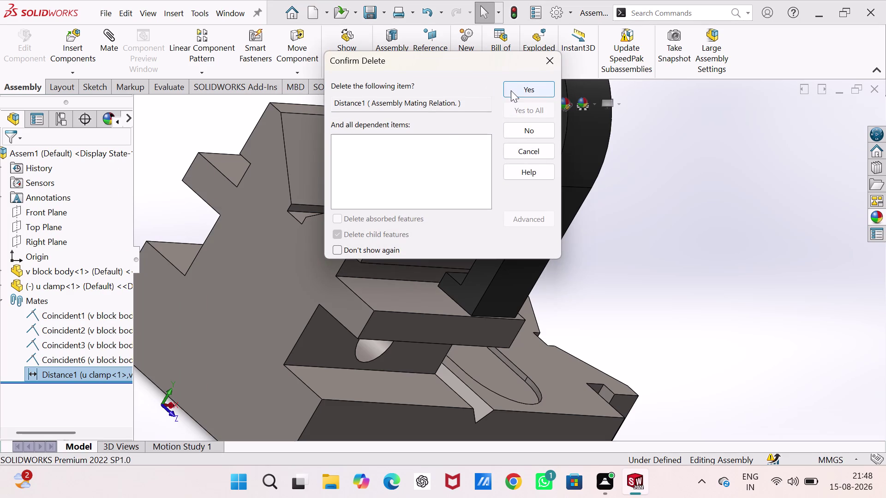
click(510, 91)
scroll(up, 3)
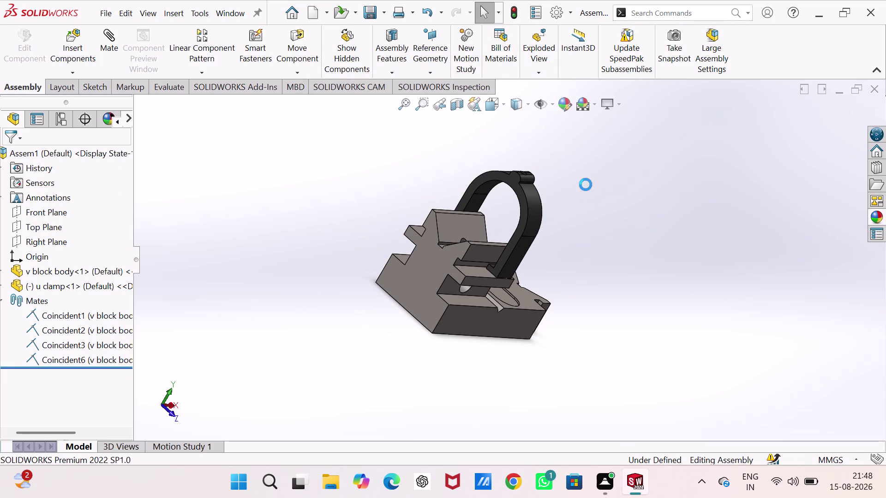
Slide the freed U clamp back and forth along the V-block.
middle_drag(585, 185, 546, 194)
drag(487, 243, 576, 226)
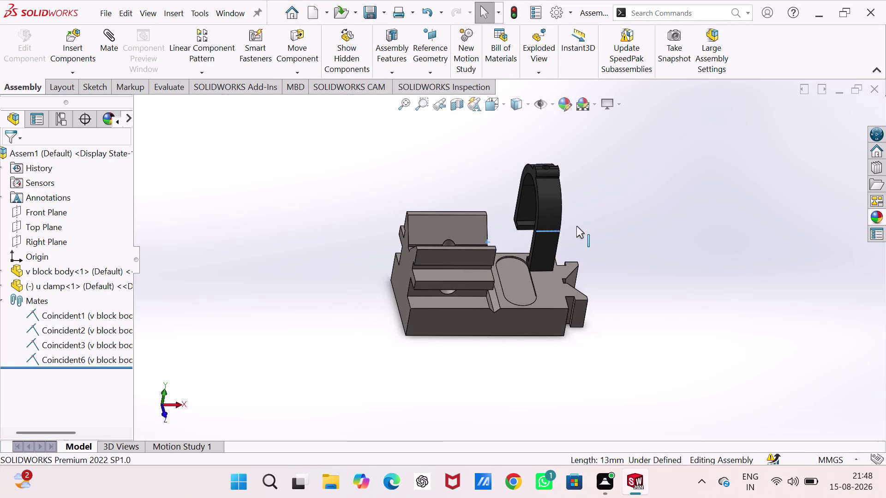
drag(576, 226, 437, 230)
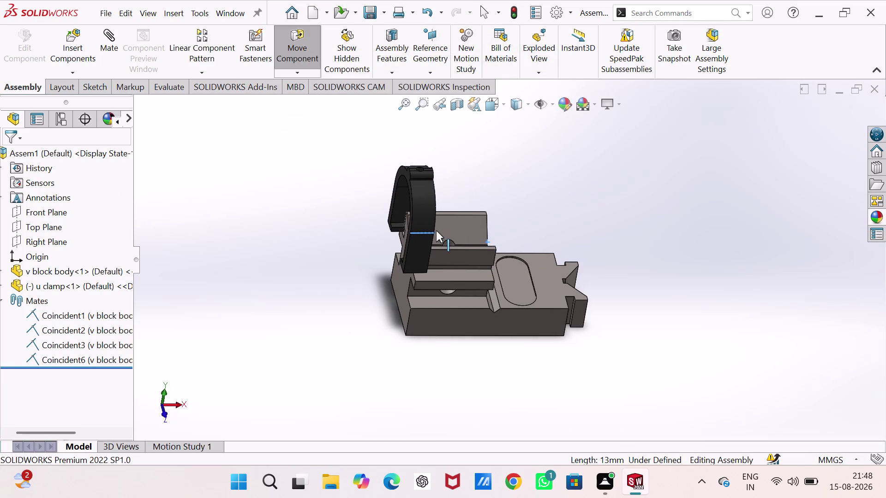
drag(437, 230, 464, 238)
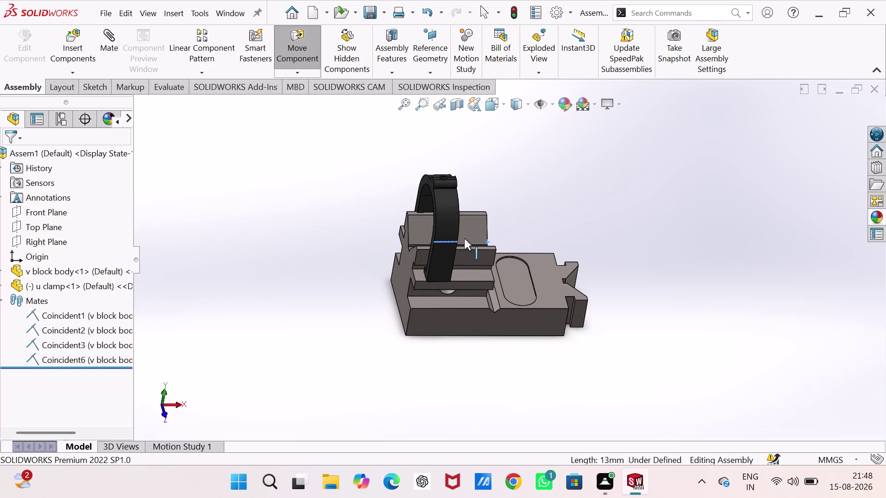
drag(464, 238, 464, 237)
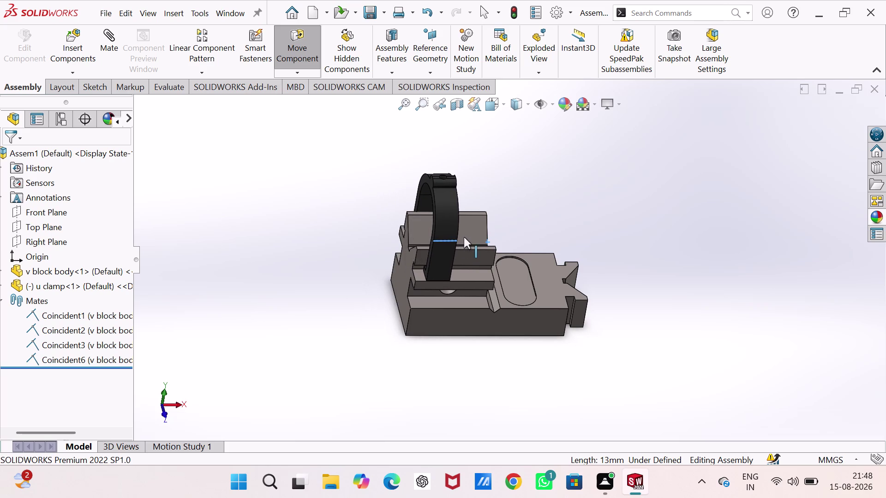
drag(464, 237, 472, 229)
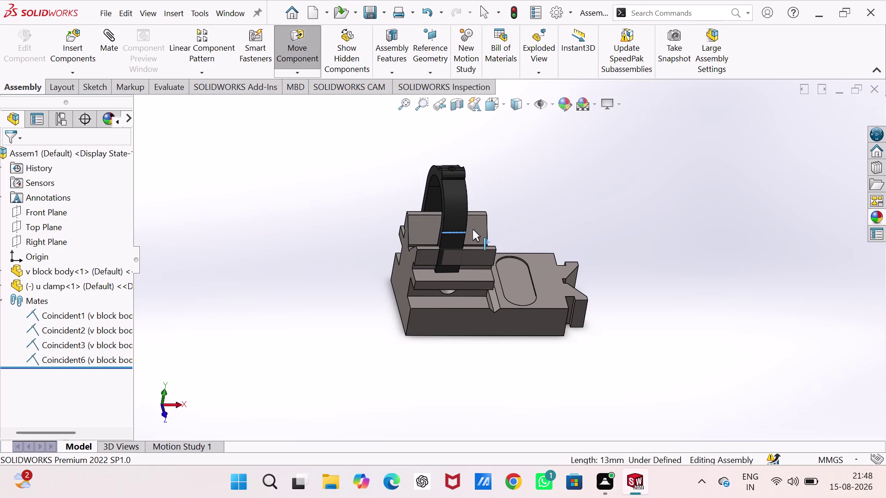
drag(472, 229, 473, 230)
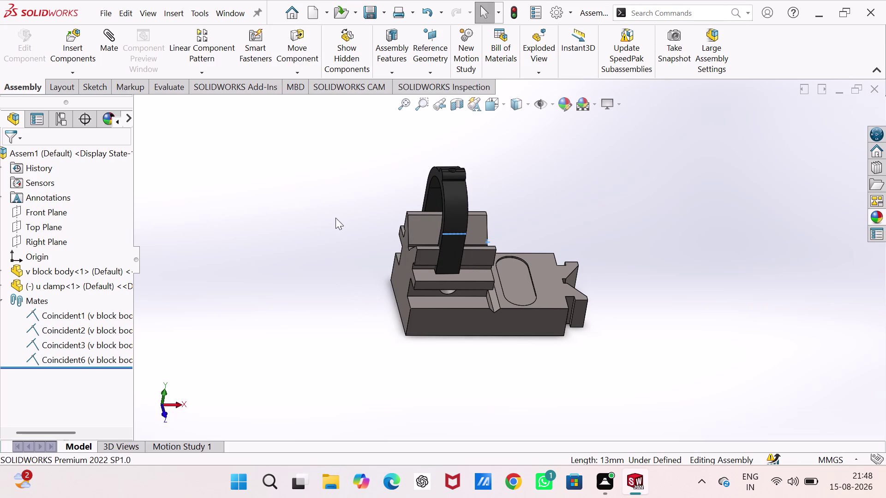
Lift the U clamp above the block and place it beside the rounded slot.
drag(450, 230, 449, 216)
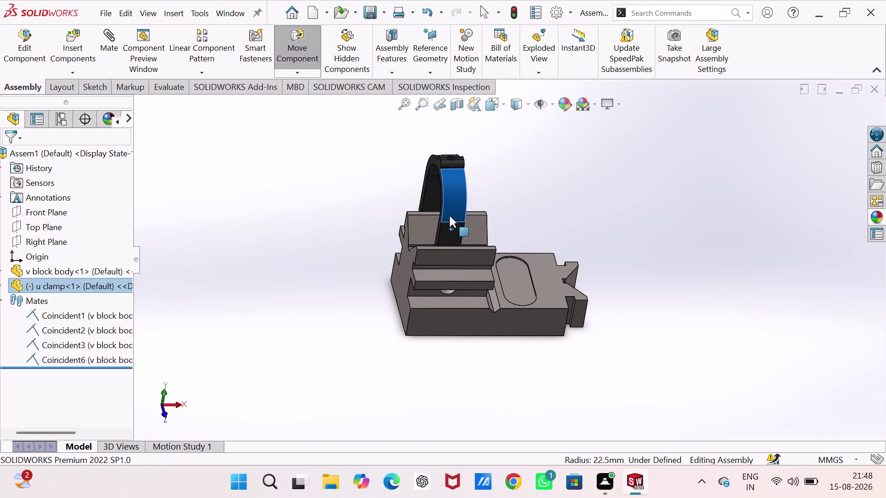
drag(449, 216, 509, 258)
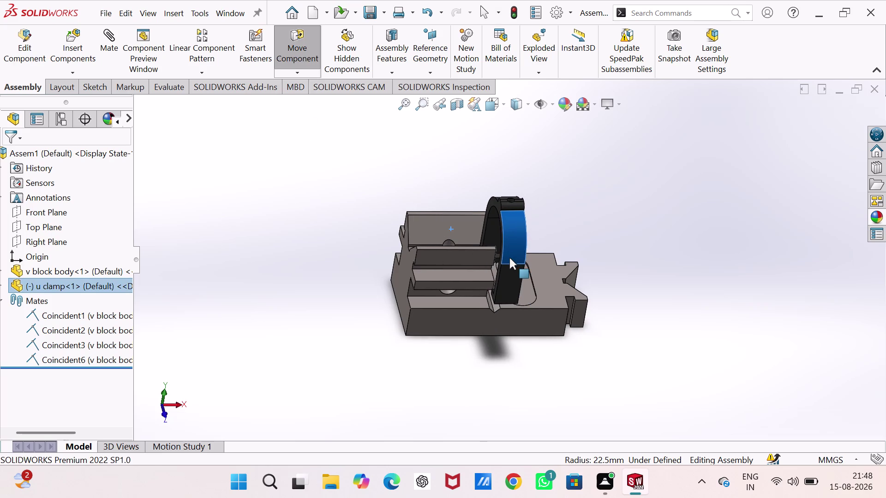
drag(509, 258, 439, 223)
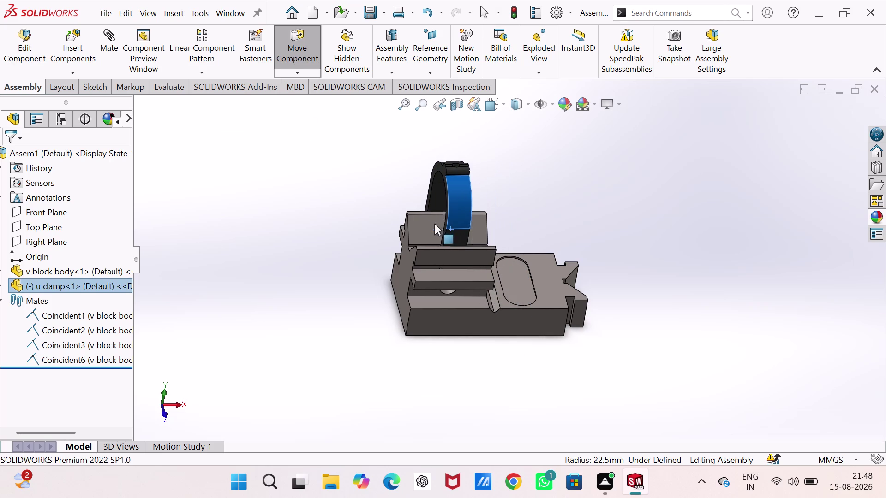
drag(439, 224, 378, 254)
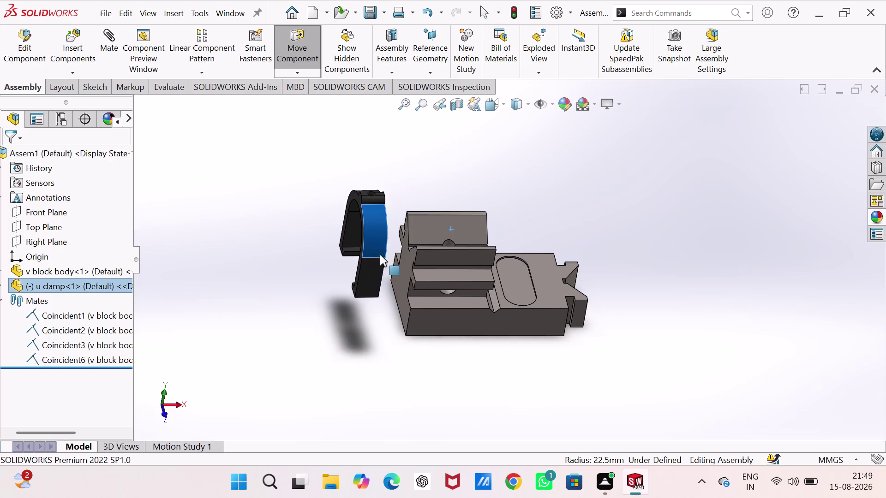
drag(378, 254, 474, 229)
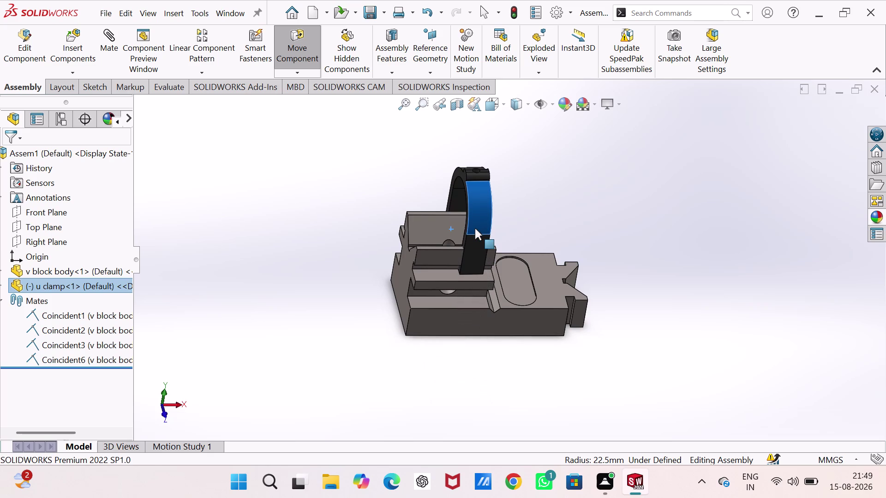
drag(475, 229, 479, 228)
drag(484, 185, 515, 144)
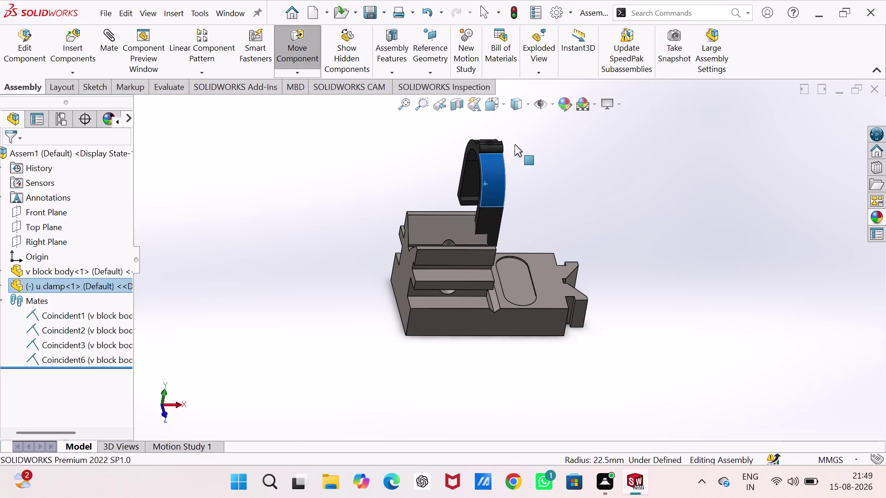
drag(515, 145, 531, 182)
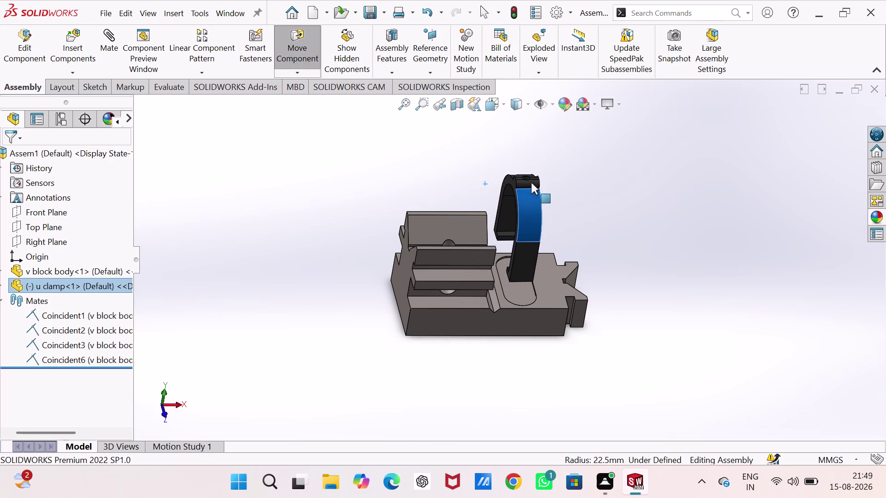
drag(531, 182, 532, 181)
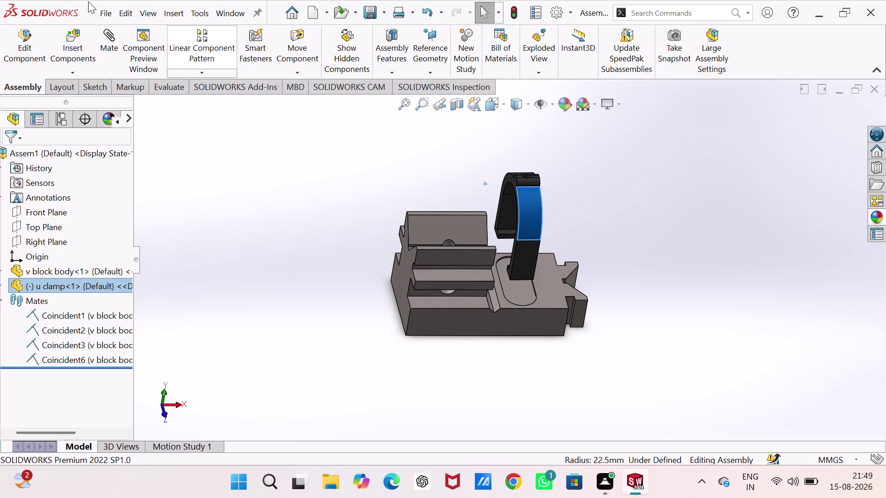
Mate a V-block face coincident with a U-clamp face as Coincident10.
click(211, 329)
click(209, 319)
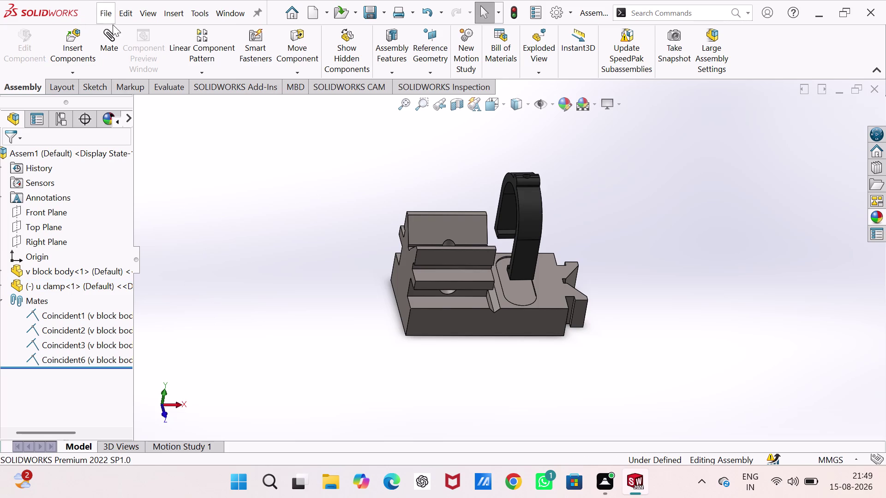
click(104, 33)
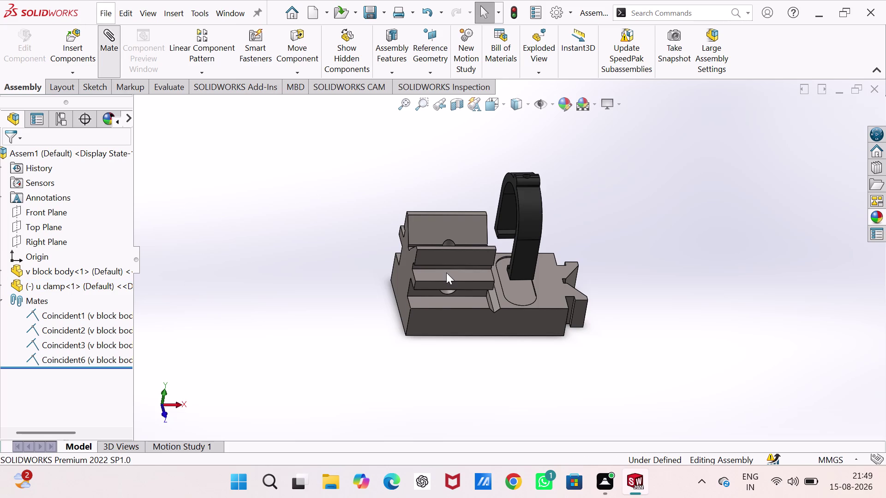
click(446, 273)
middle_drag(489, 294, 485, 279)
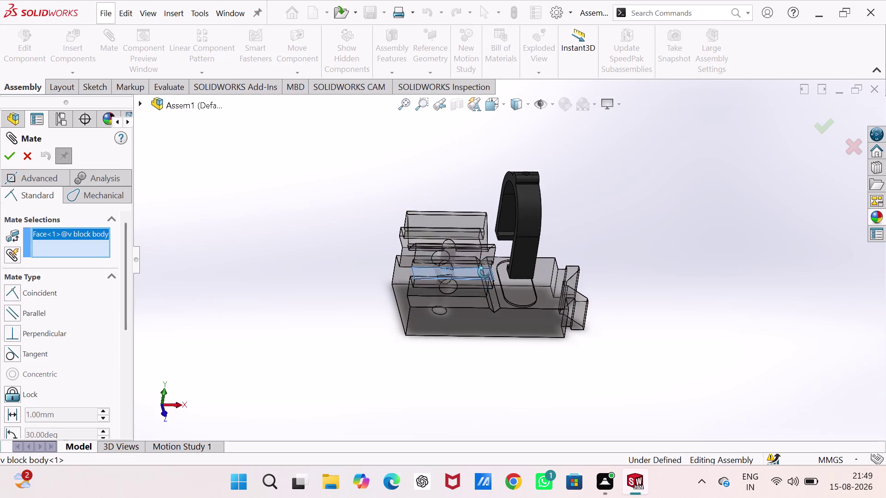
middle_drag(485, 279, 478, 114)
scroll(down, 3)
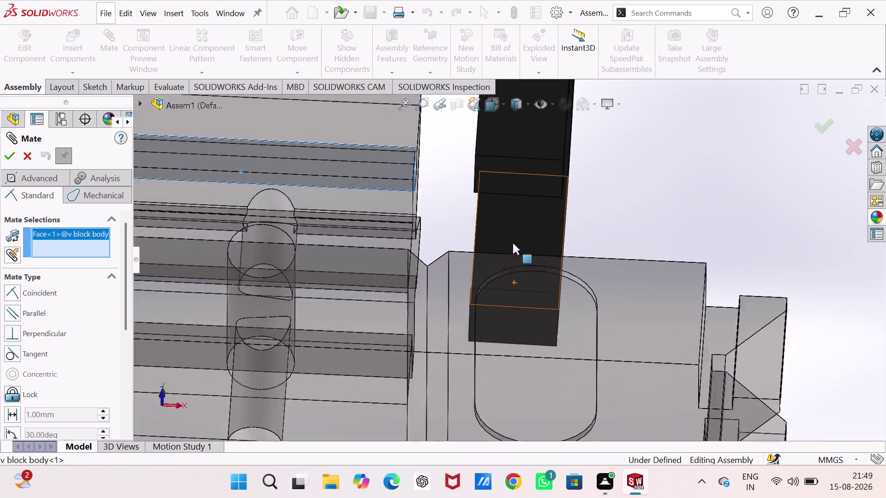
click(513, 168)
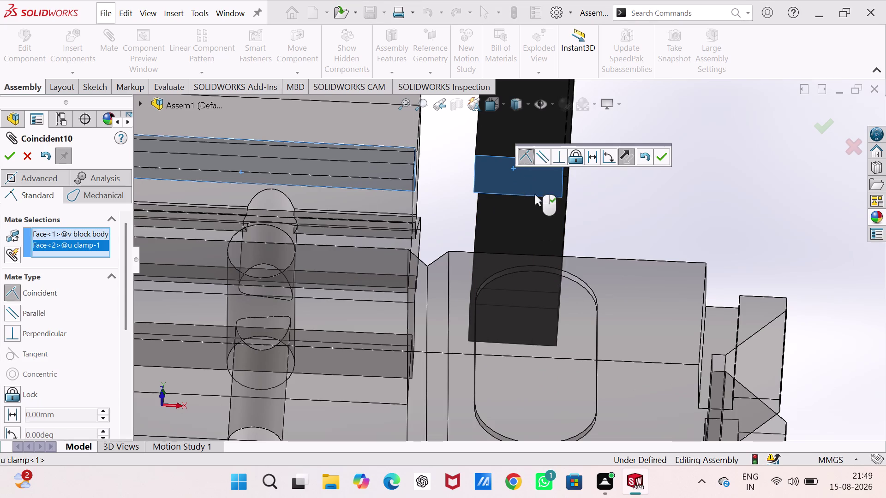
click(661, 155)
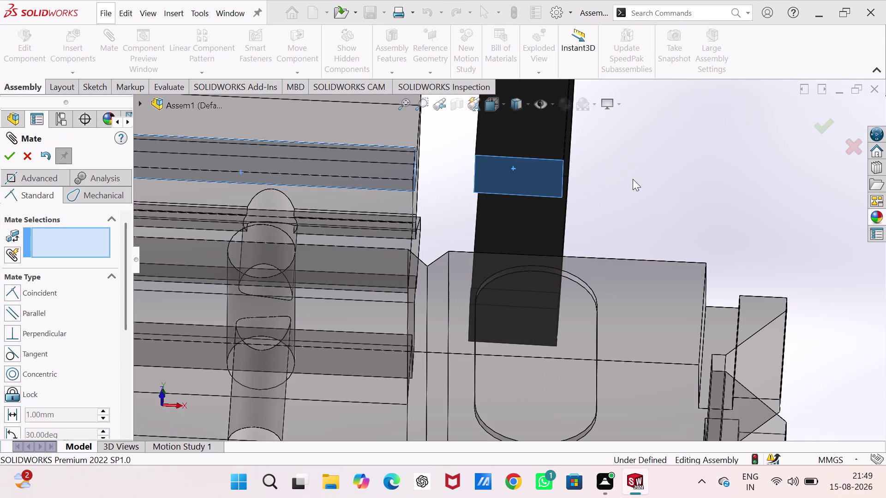
Mate a second V-block face to its matching U-clamp face as Coincident11.
middle_drag(599, 207, 427, 323)
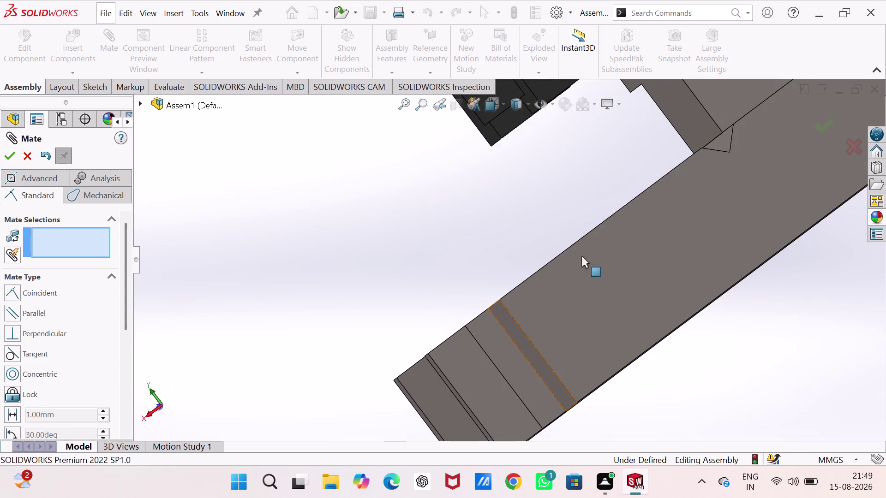
scroll(up, 3)
scroll(up, 3)
middle_drag(590, 181, 591, 183)
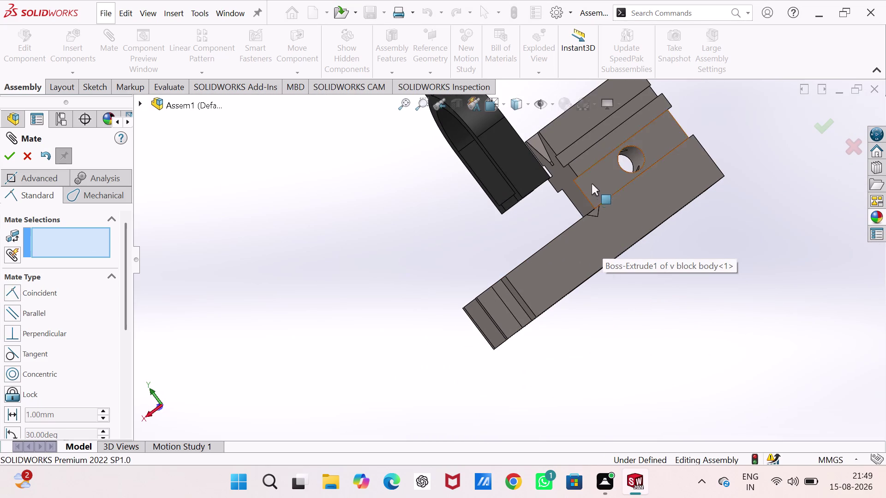
middle_drag(591, 182, 611, 229)
click(582, 159)
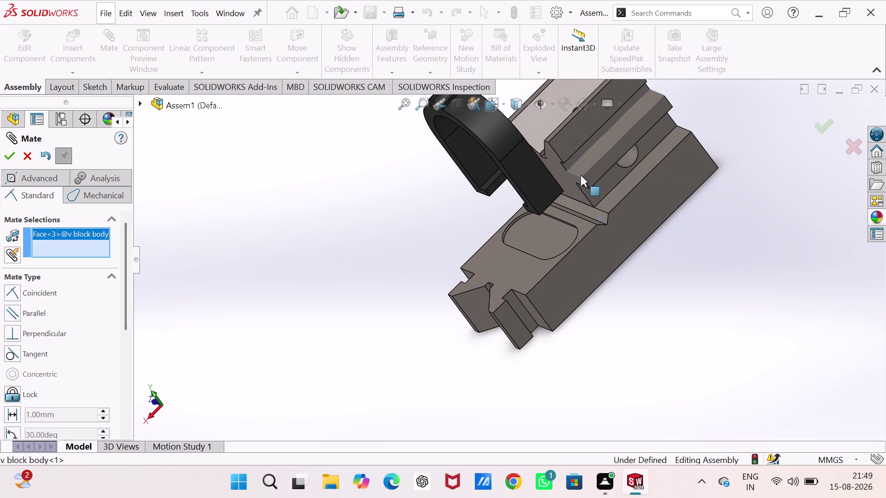
middle_drag(579, 187, 524, 116)
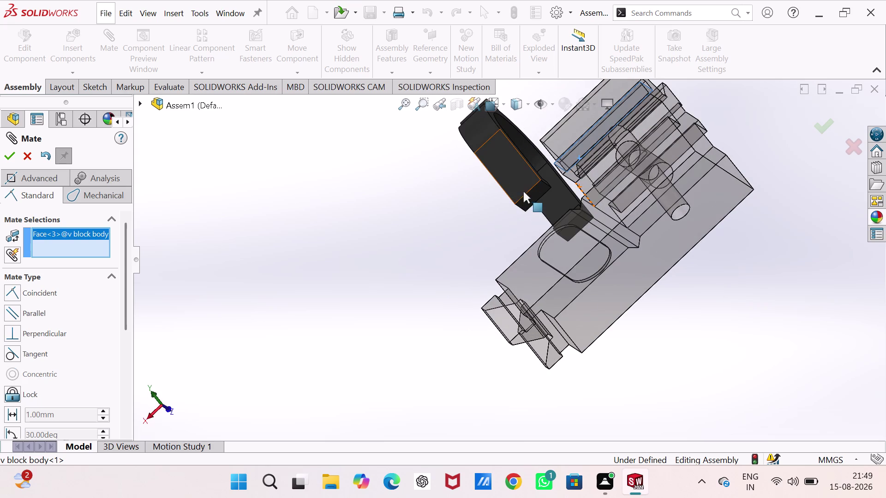
click(532, 193)
click(685, 179)
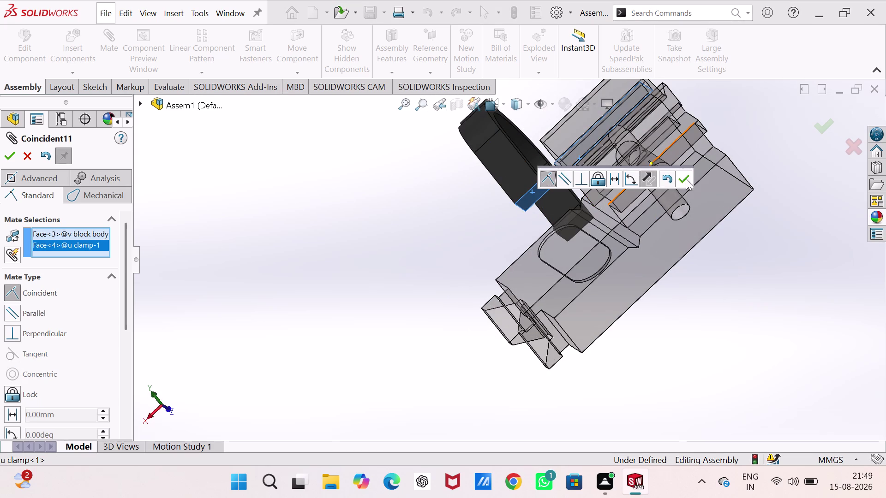
middle_drag(465, 249, 603, 285)
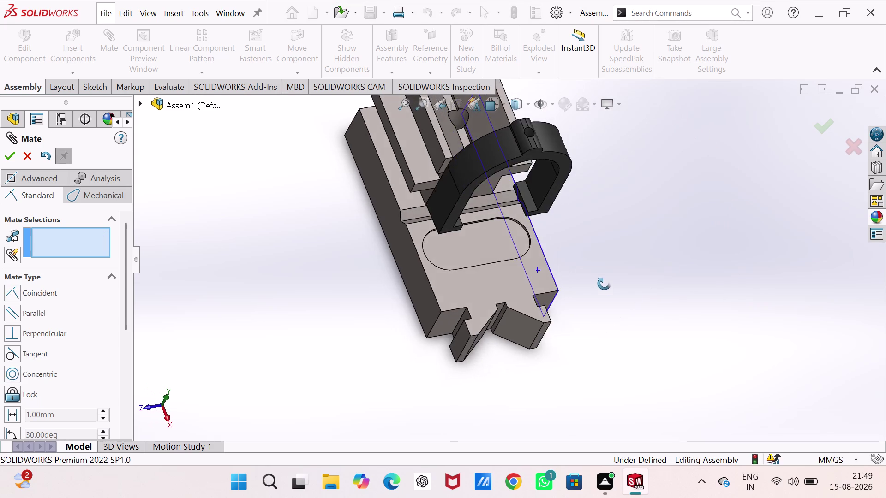
Drag the U-clamp up, then back down until it seats on the V-block ledges.
middle_drag(604, 285, 597, 280)
scroll(up, 3)
scroll(up, 3)
scroll(down, 3)
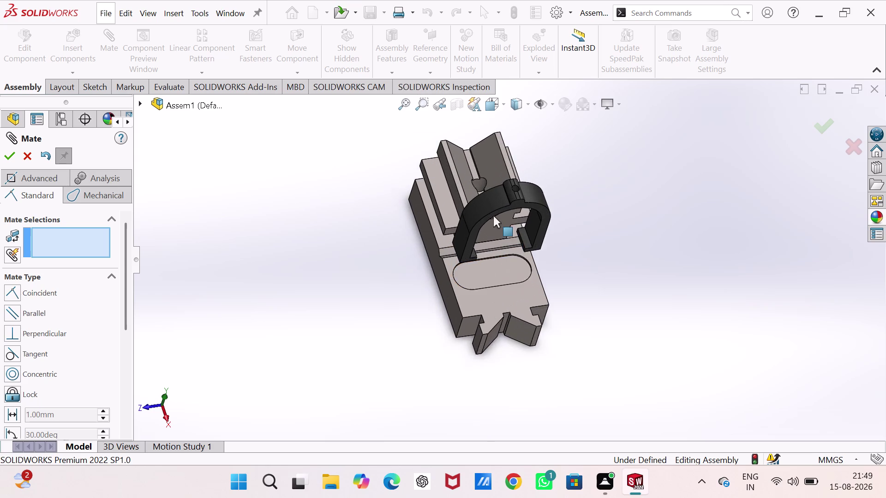
scroll(down, 3)
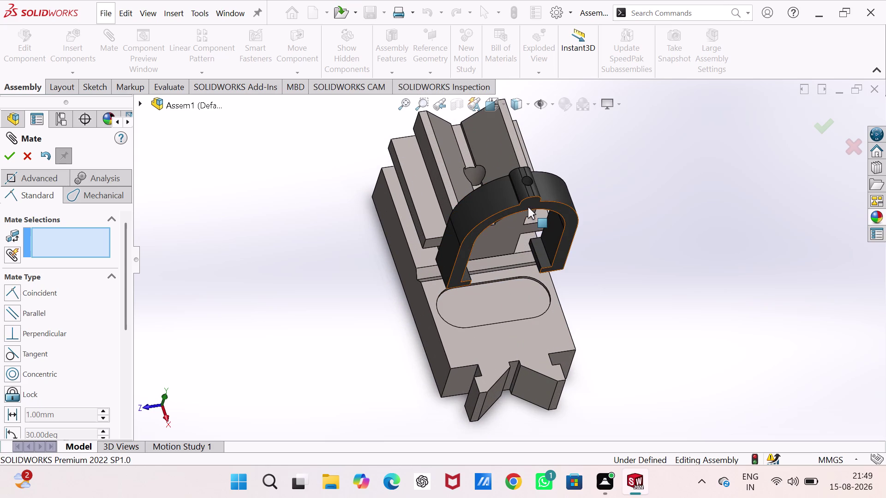
drag(528, 207, 572, 157)
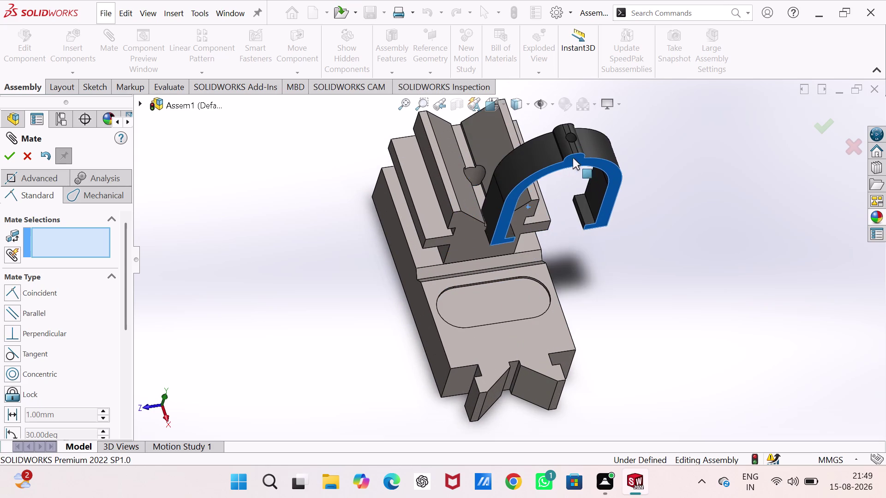
drag(572, 157, 506, 167)
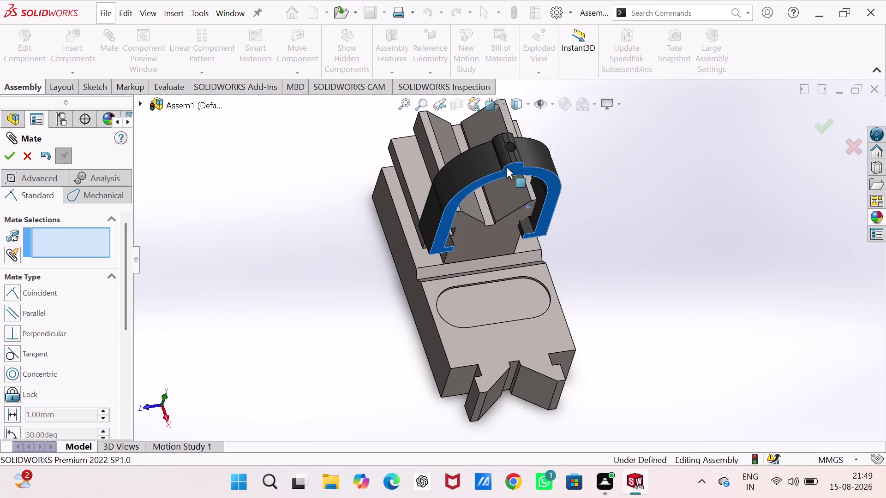
drag(507, 167, 510, 148)
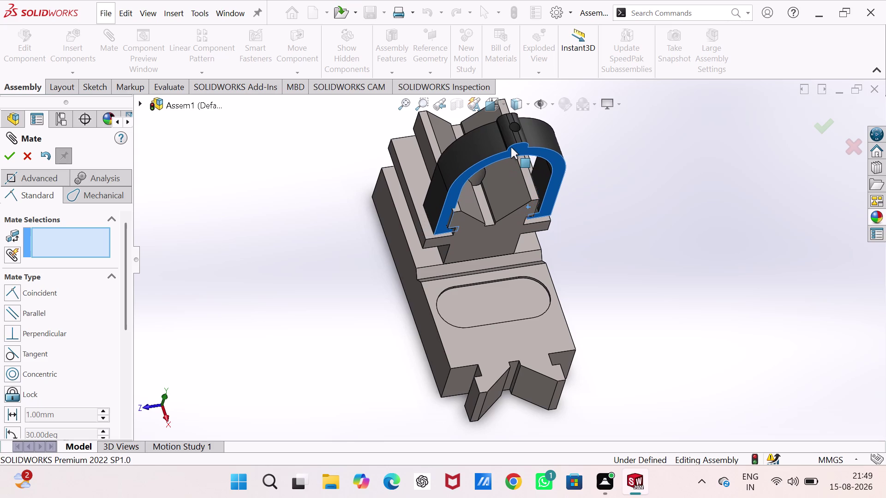
drag(510, 147, 507, 152)
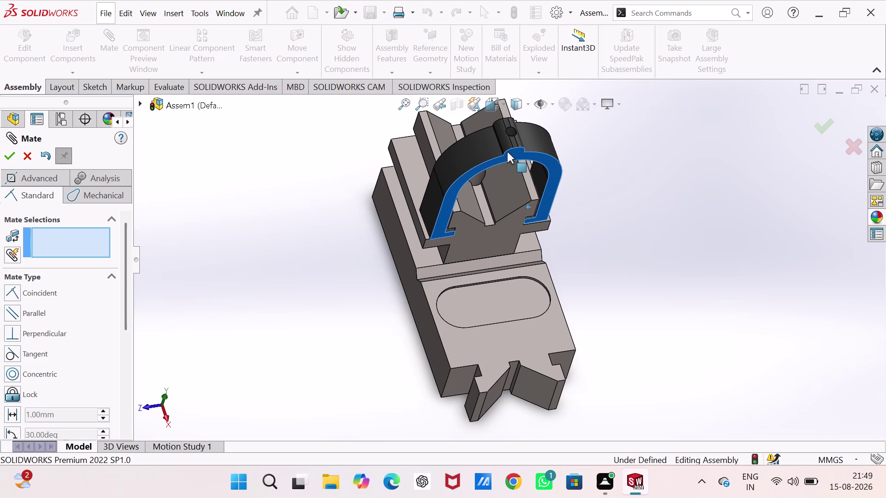
drag(507, 152, 506, 152)
View the assembly from the left side.
middle_drag(505, 155, 489, 158)
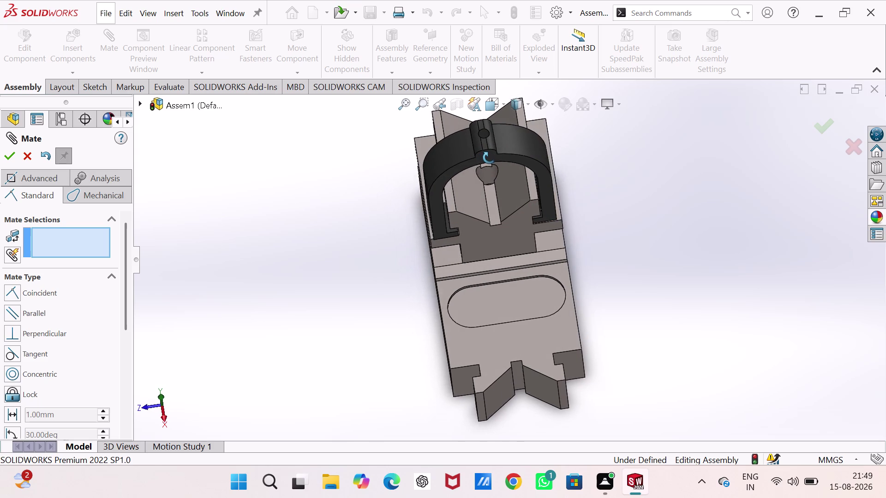
middle_drag(489, 157, 488, 157)
key(ctrl+1)
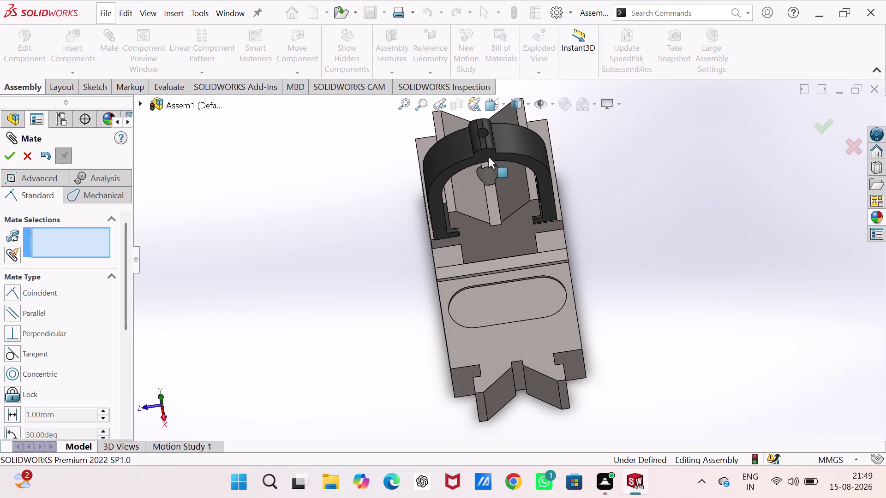
key(ctrl+3)
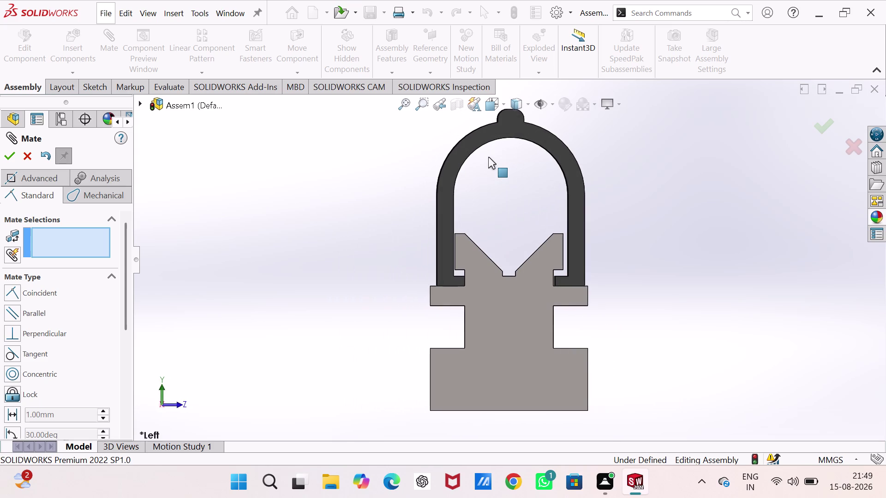
click(503, 128)
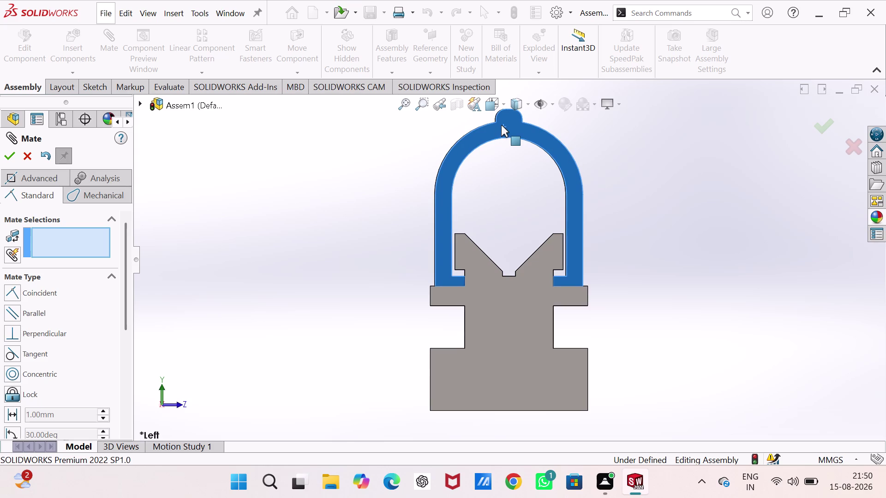
scroll(down, 3)
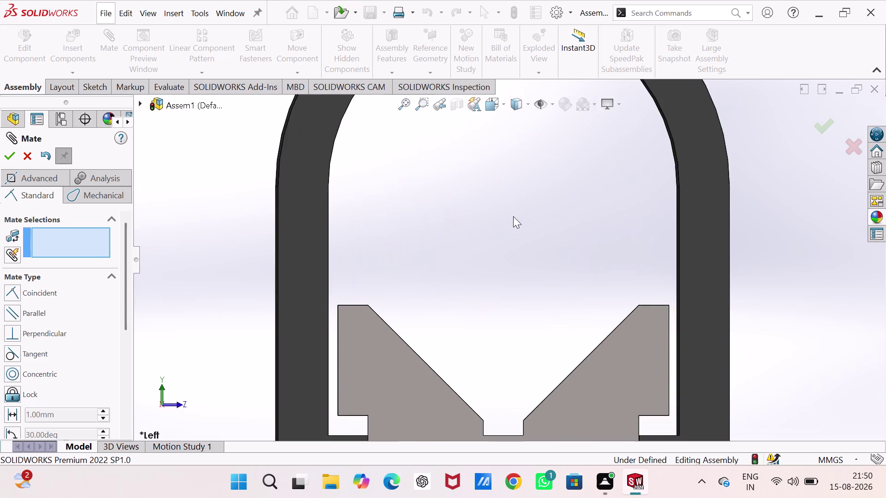
Select the face on the V-block's right step for a new mate.
scroll(up, 3)
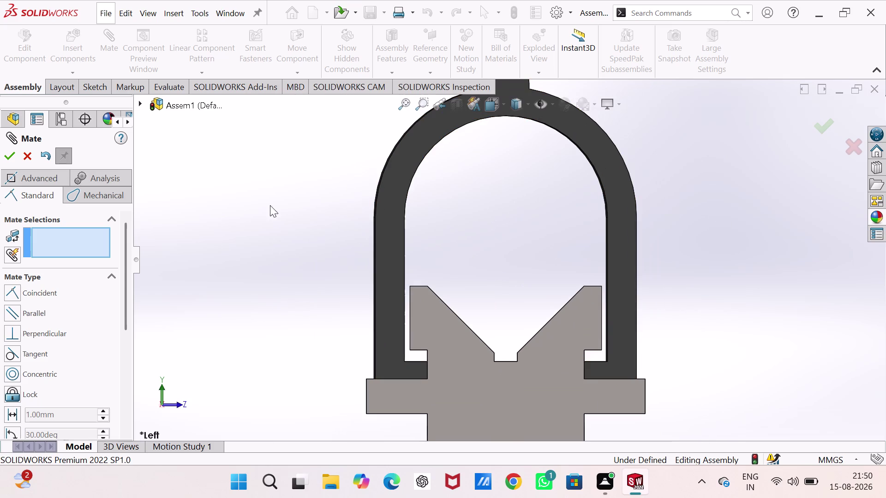
drag(619, 260, 633, 260)
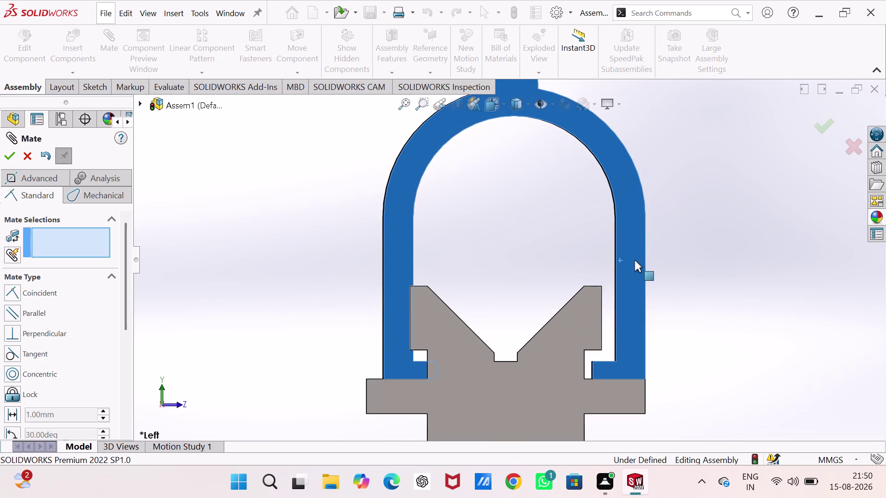
drag(633, 260, 642, 259)
middle_drag(593, 374, 604, 371)
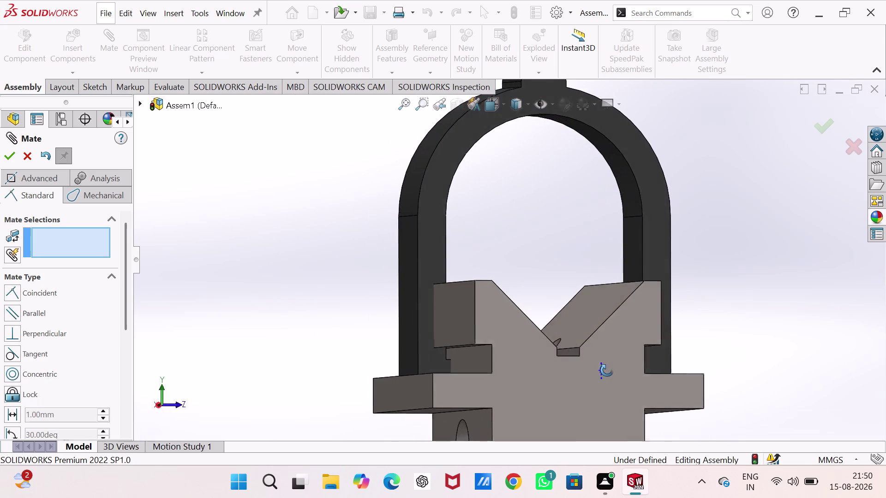
middle_drag(604, 371, 616, 368)
scroll(down, 3)
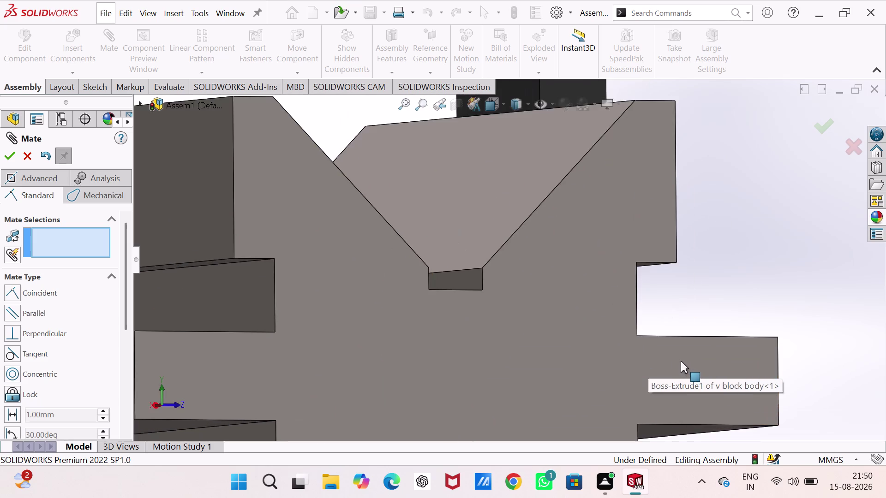
middle_drag(680, 361, 656, 362)
middle_drag(633, 319, 609, 332)
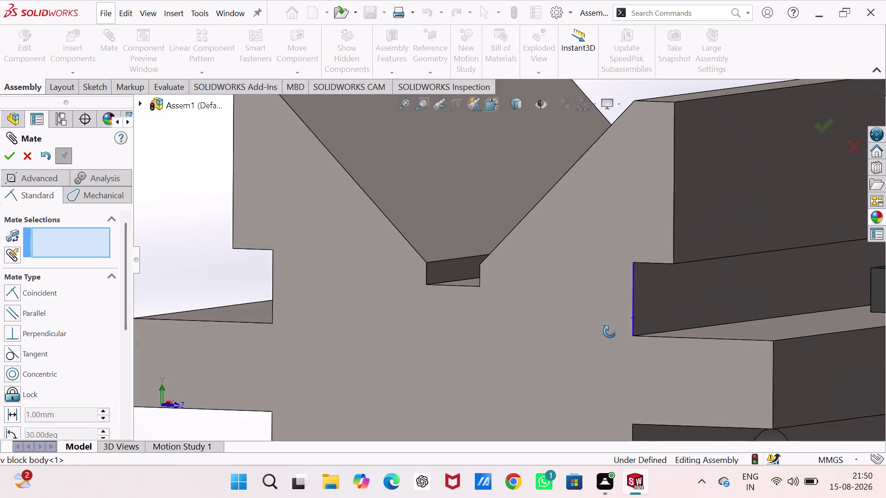
middle_drag(610, 331, 612, 332)
click(678, 300)
Mate that step face coincident with the U-clamp foot face as Coincident12.
middle_drag(678, 301, 704, 300)
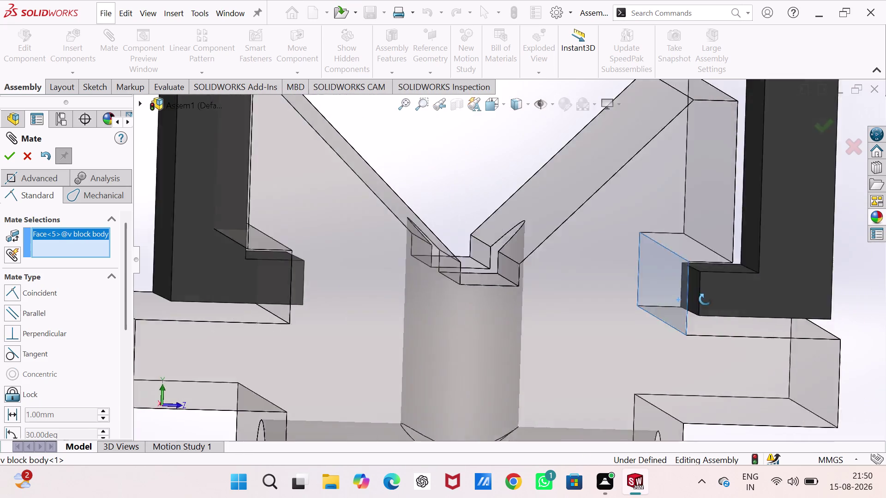
middle_drag(705, 299, 719, 298)
click(583, 289)
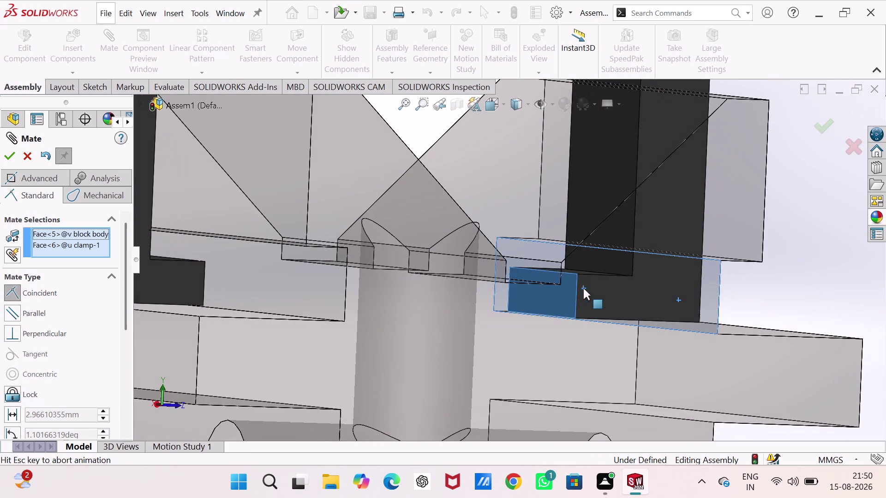
click(740, 303)
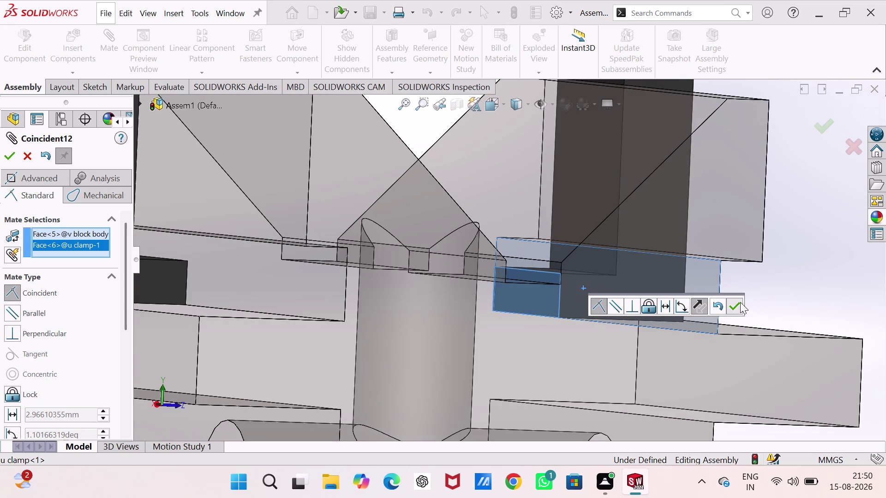
scroll(up, 3)
scroll(up, 3)
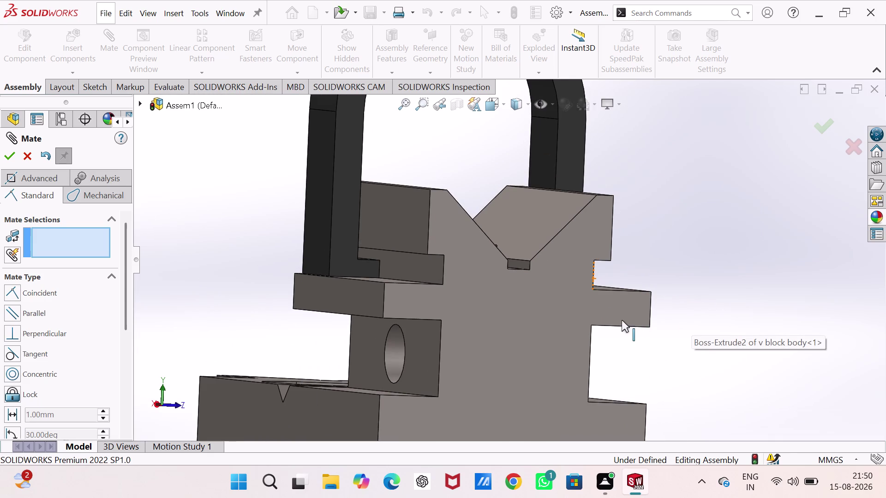
Orbit and zoom around the assembly to check the U clamp's alignment.
middle_drag(621, 320, 579, 331)
scroll(up, 3)
middle_drag(581, 330, 596, 323)
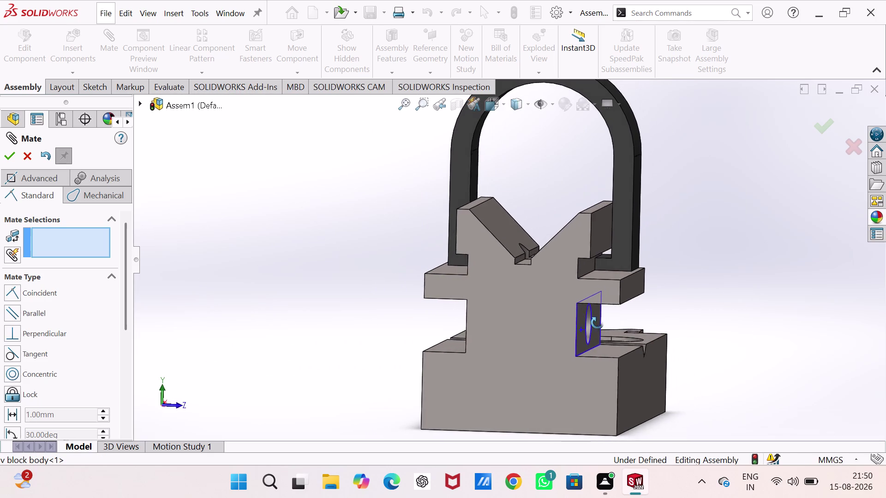
middle_drag(596, 323, 602, 319)
scroll(up, 3)
scroll(up, 3)
scroll(down, 3)
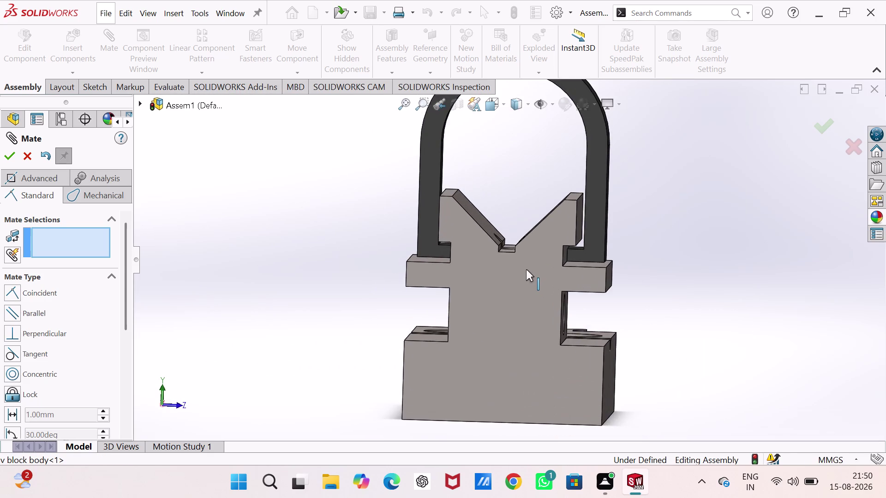
scroll(down, 3)
scroll(up, 3)
scroll(down, 3)
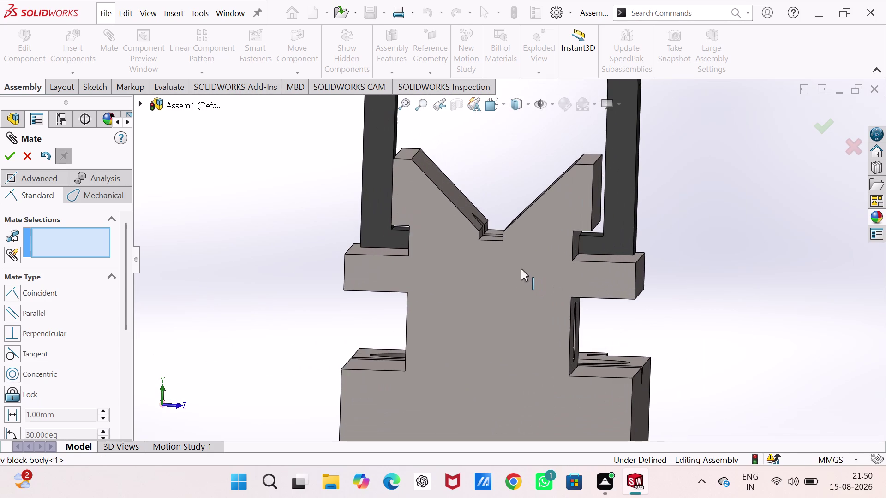
middle_click(491, 265)
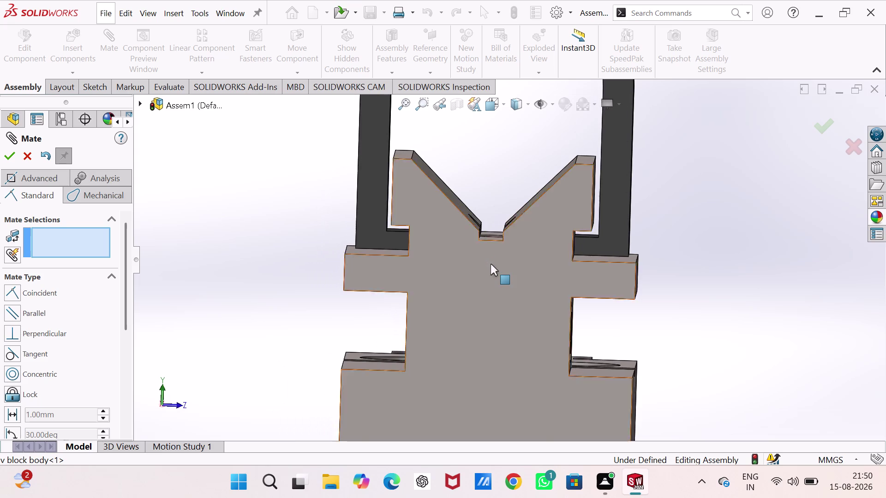
scroll(up, 3)
scroll(down, 3)
scroll(up, 3)
middle_drag(488, 179, 485, 204)
Swing the U clamp in front of the block, then slide it along the V-block in isometric view.
drag(495, 131, 538, 136)
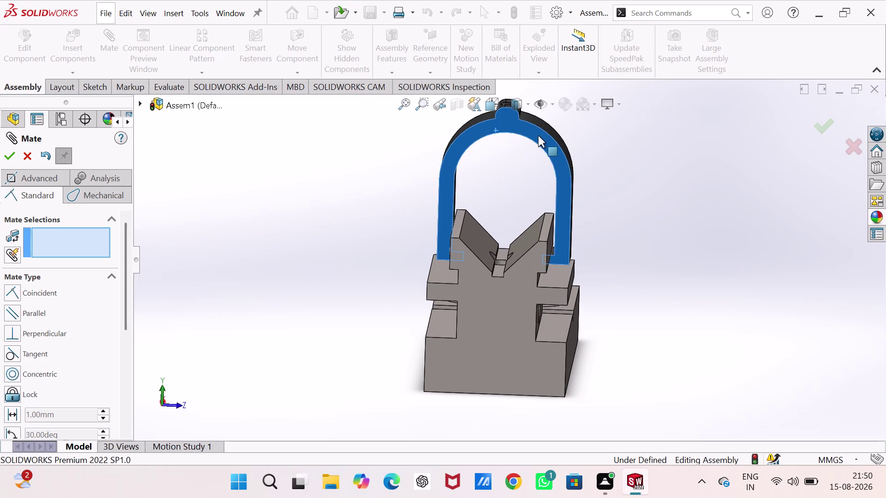
drag(538, 136, 527, 298)
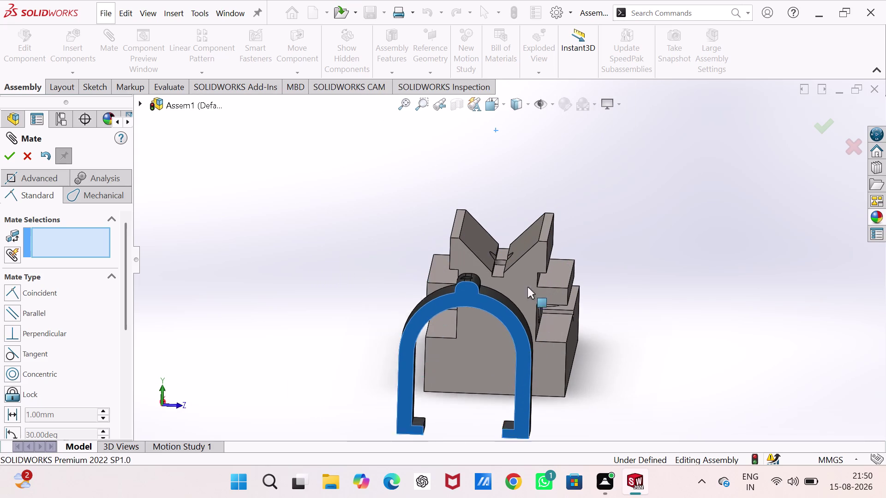
drag(527, 297, 522, 180)
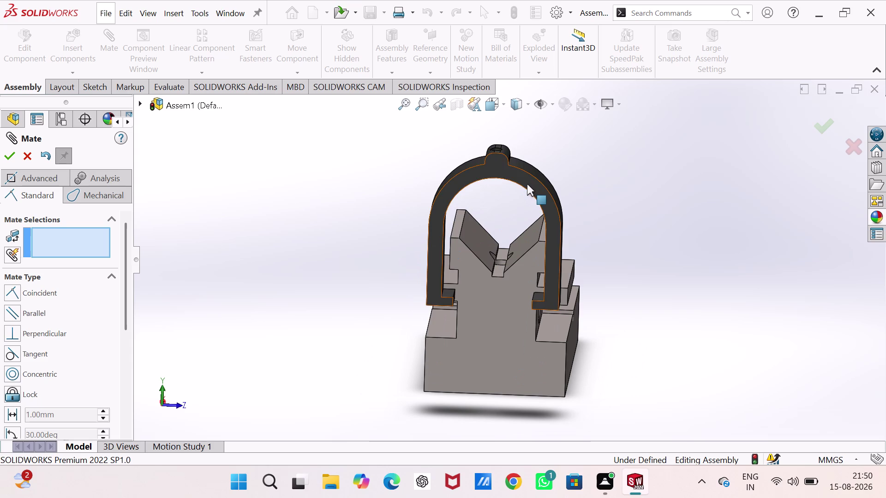
key(ctrl+7)
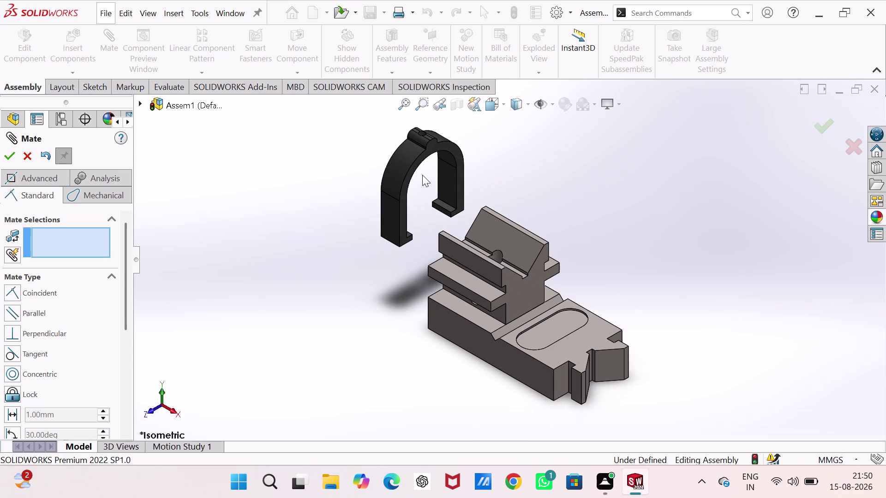
drag(426, 155, 425, 230)
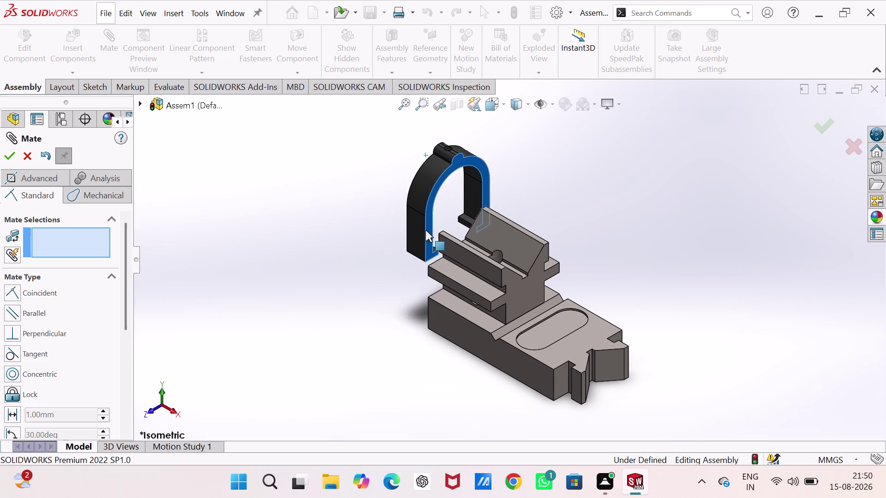
drag(426, 230, 519, 312)
drag(504, 306, 478, 292)
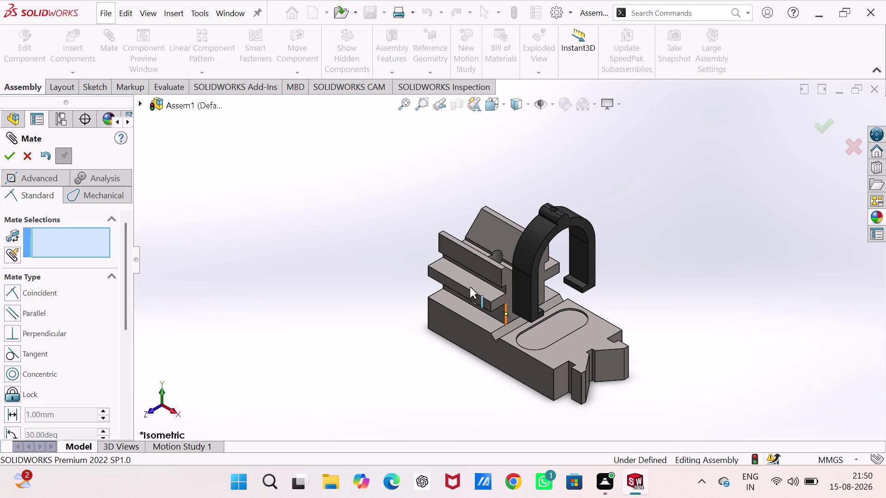
drag(479, 291, 449, 275)
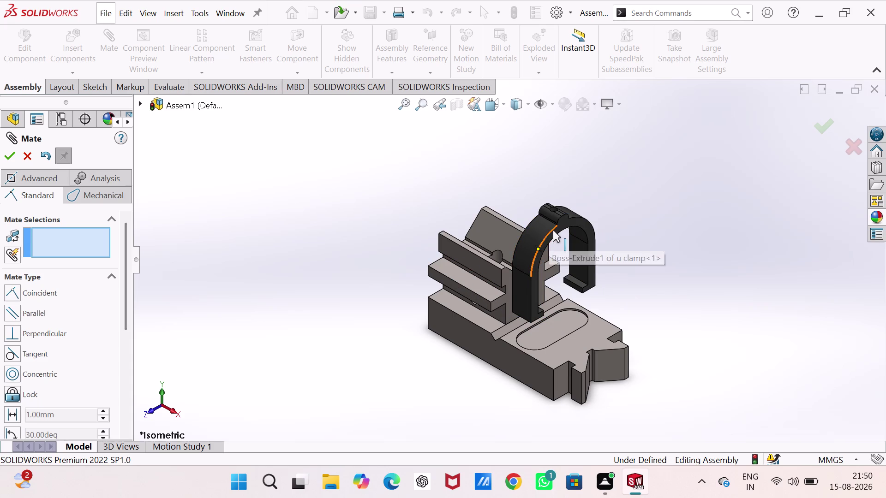
Position the U clamp across the V groove and settle it near the block's end.
drag(555, 230, 468, 194)
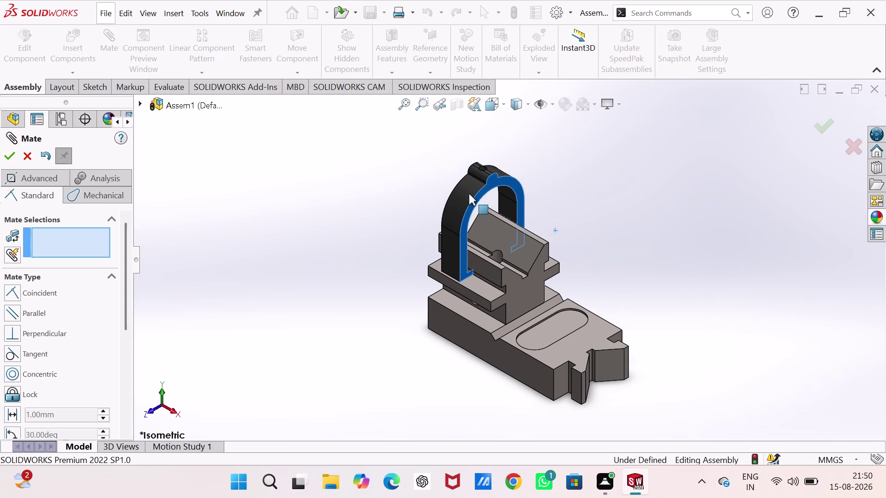
drag(468, 194, 506, 211)
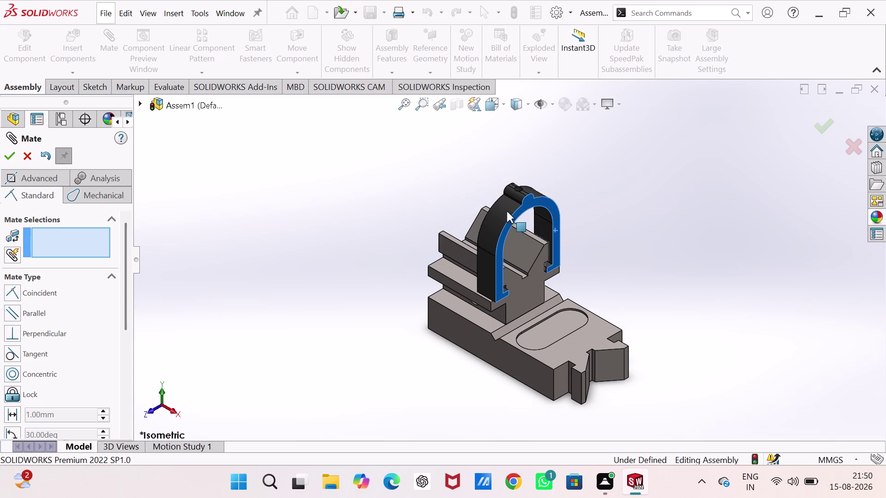
drag(506, 211, 497, 213)
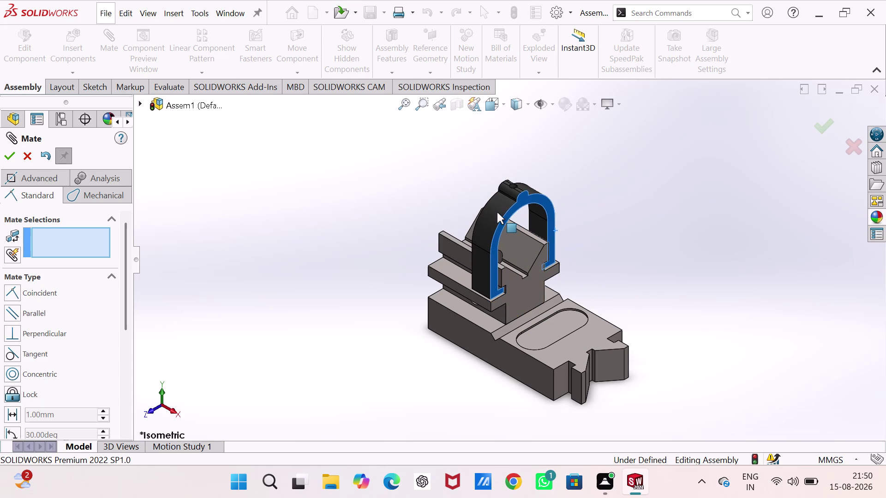
drag(496, 212, 490, 212)
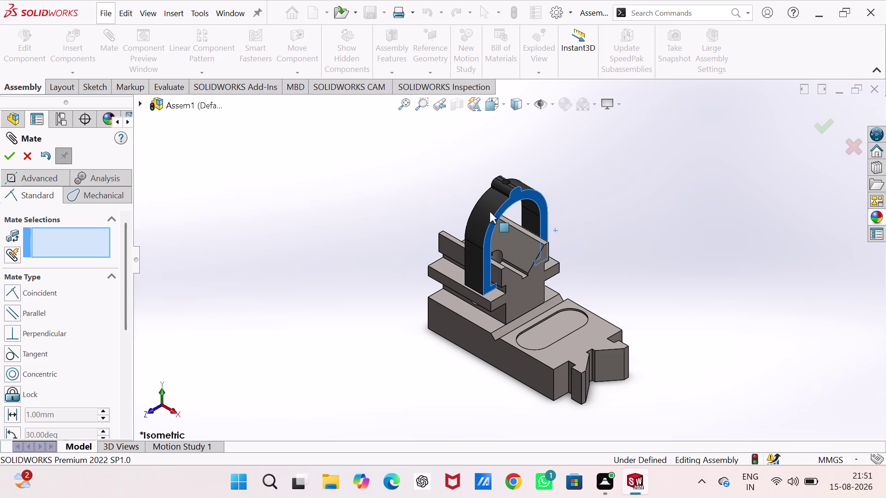
drag(490, 211, 493, 211)
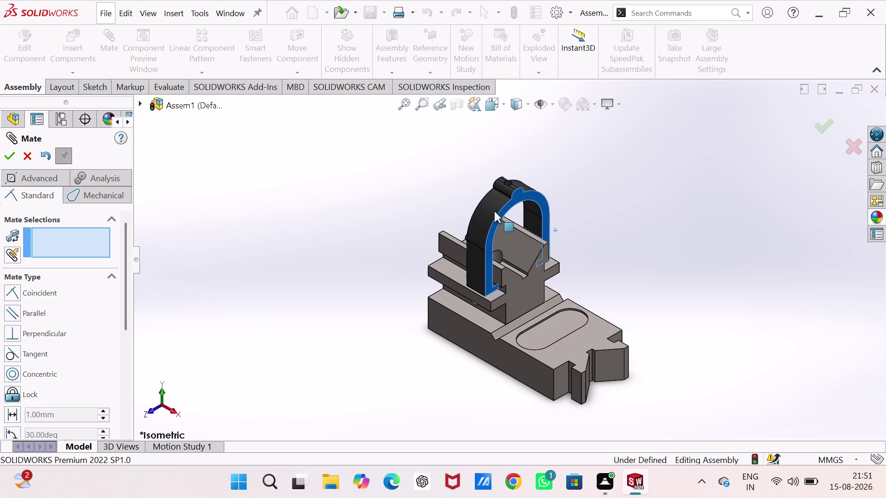
drag(493, 212, 496, 212)
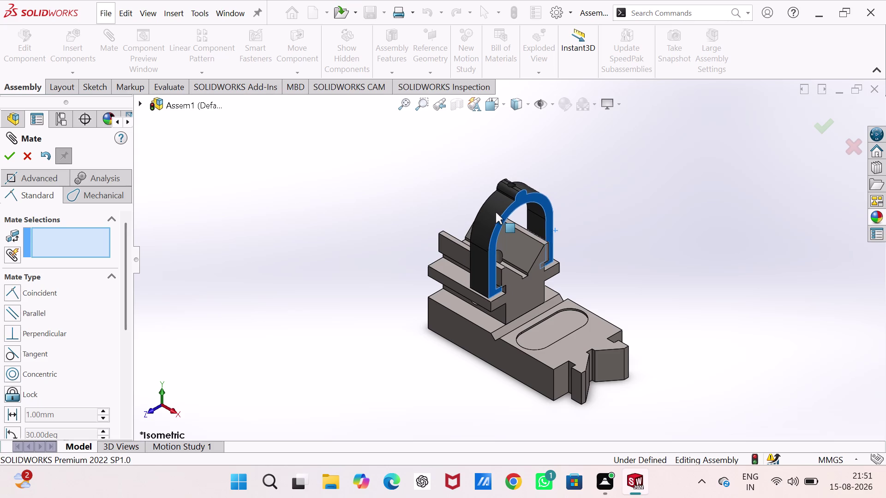
drag(496, 212, 500, 213)
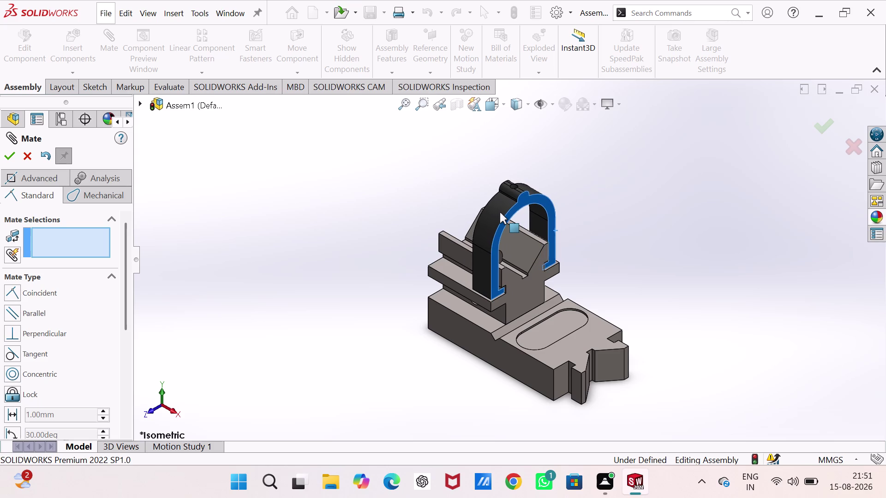
drag(500, 212, 434, 190)
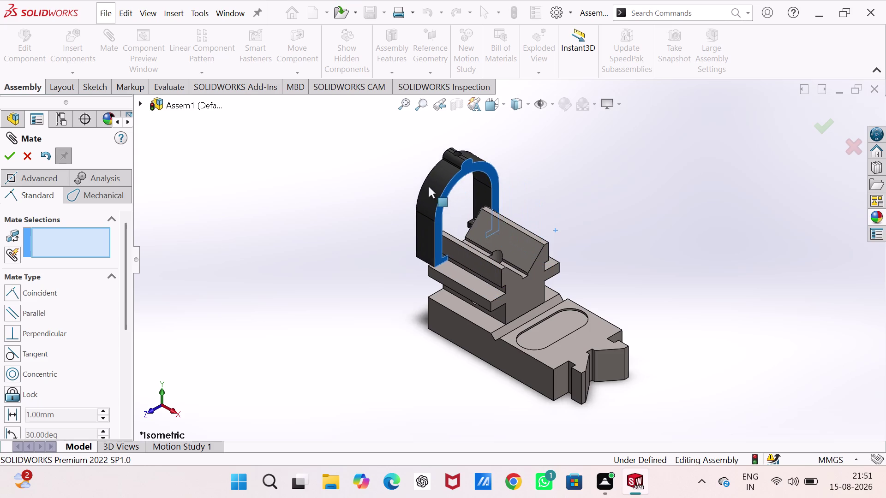
drag(434, 190, 461, 194)
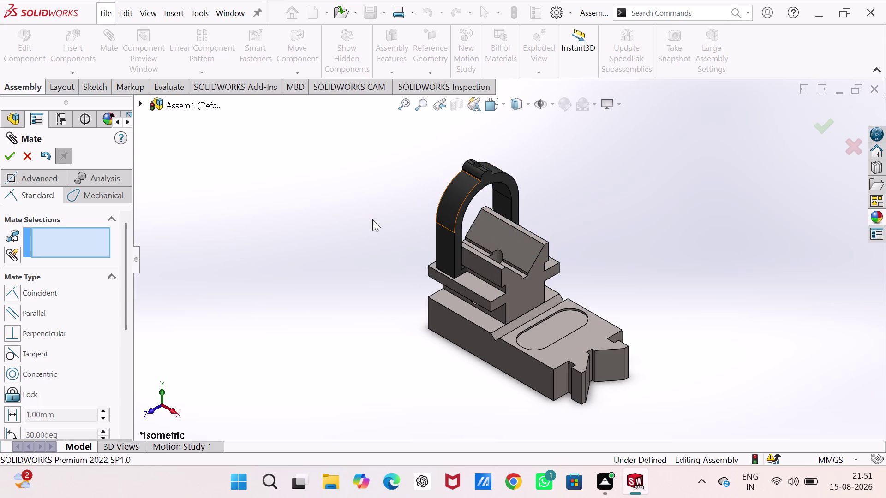
middle_drag(373, 220, 386, 218)
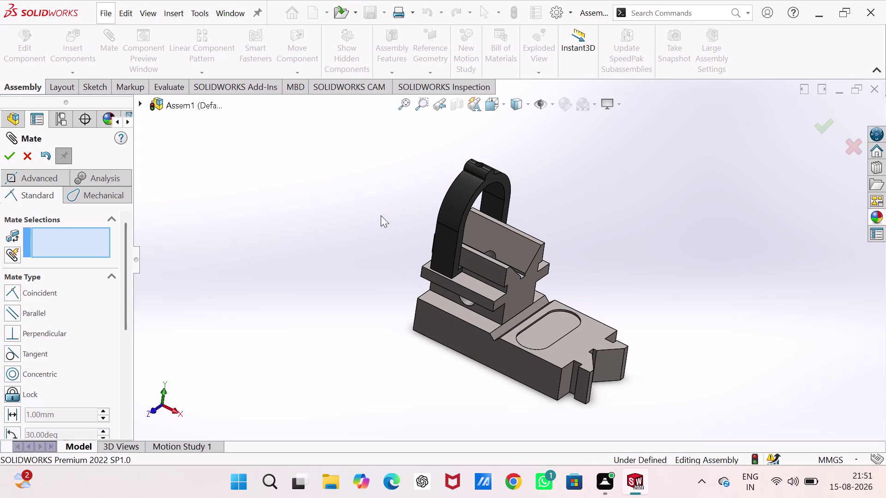
key(ctrl+3)
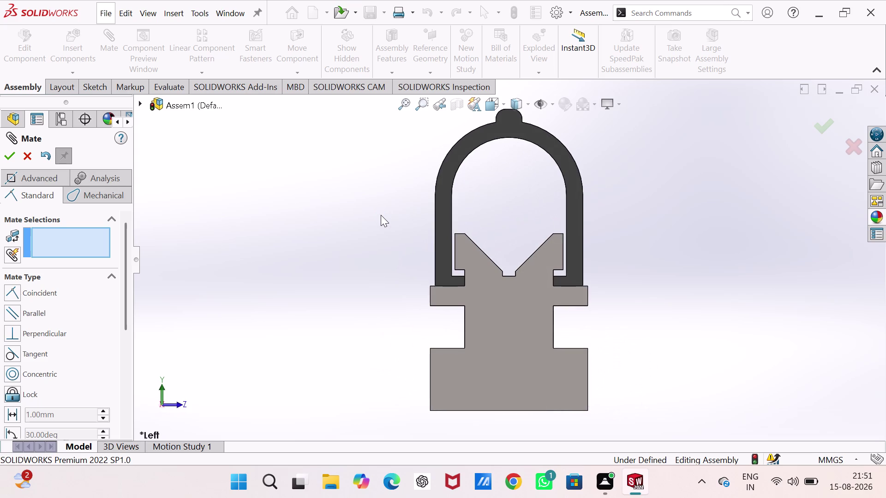
key(ctrl+1)
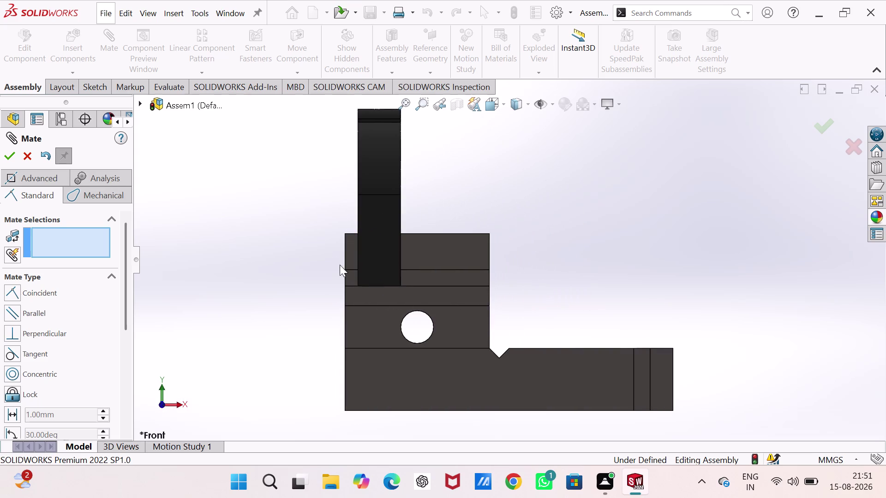
scroll(down, 3)
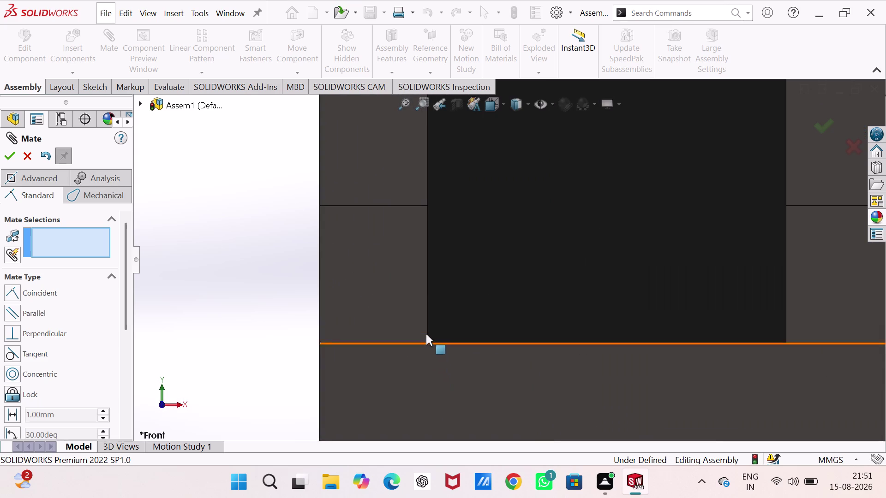
click(427, 322)
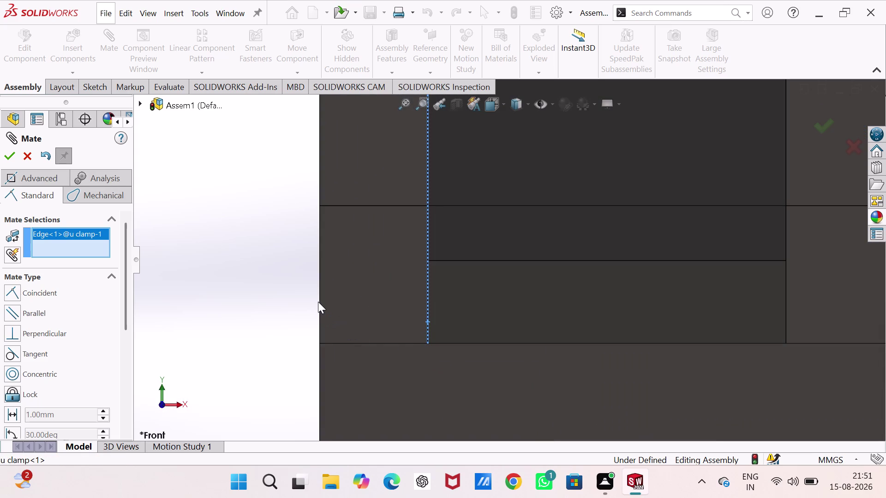
click(319, 297)
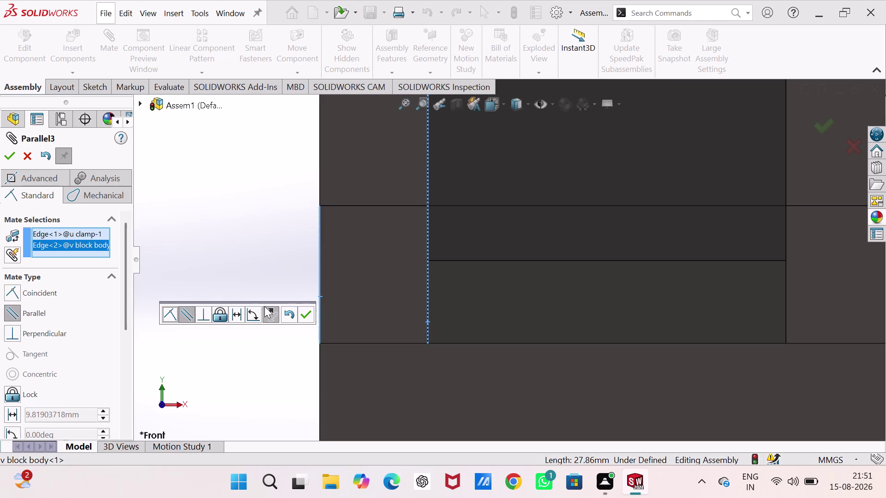
click(236, 317)
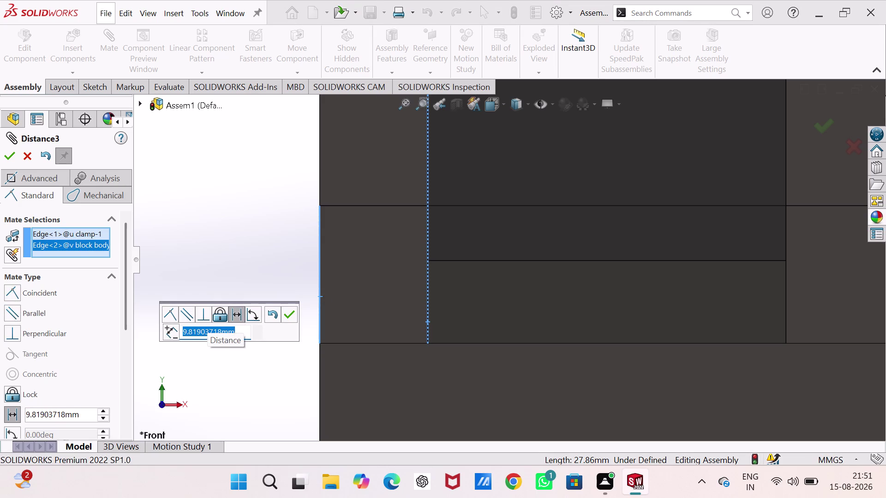
text(10)
key(Return)
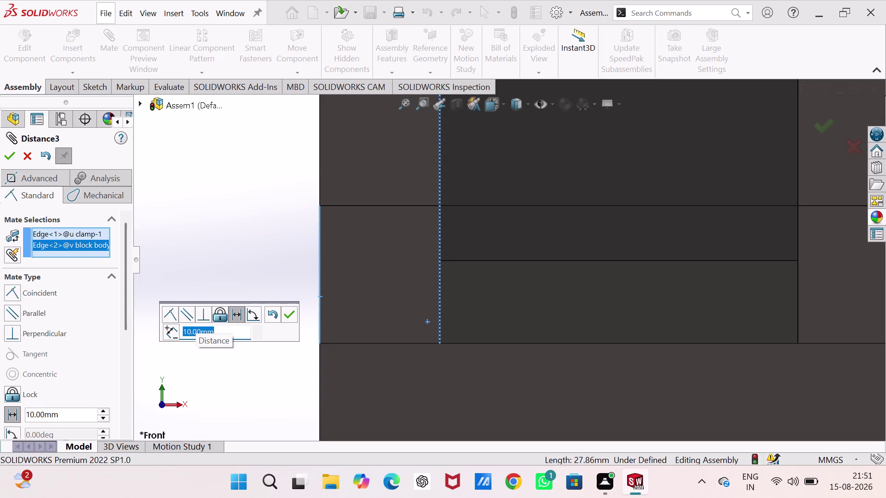
key(5)
key(Return)
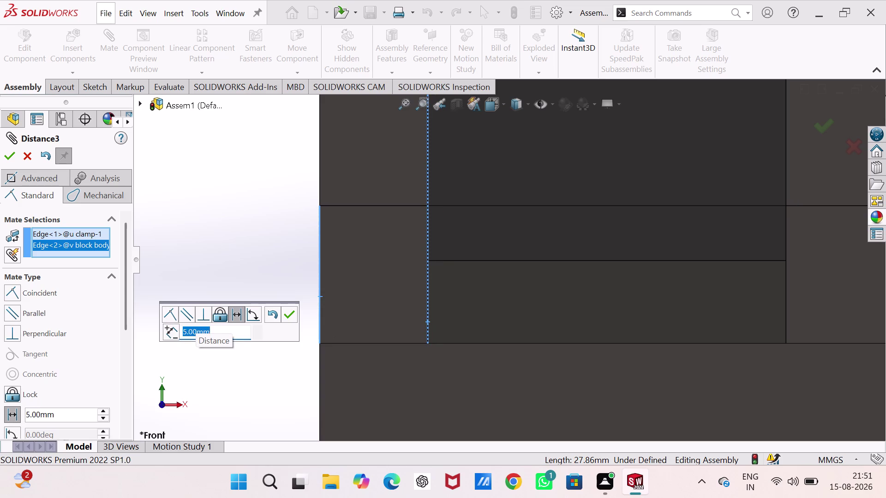
click(209, 280)
click(290, 311)
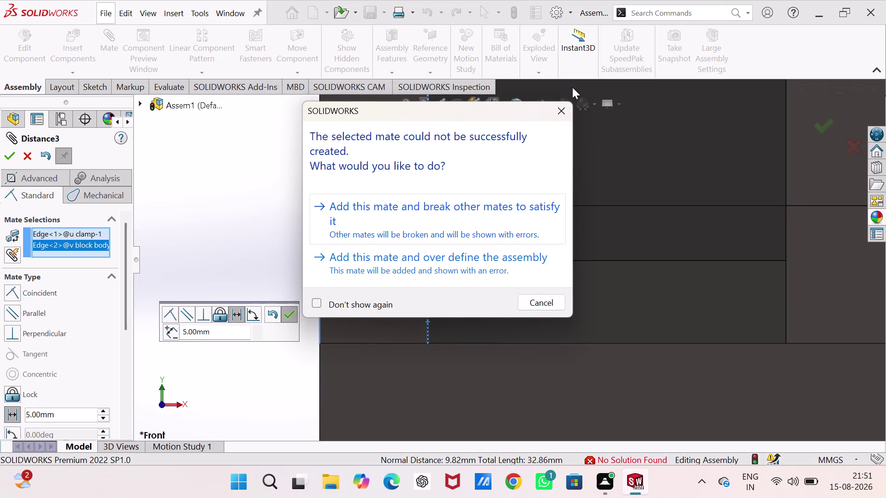
click(558, 111)
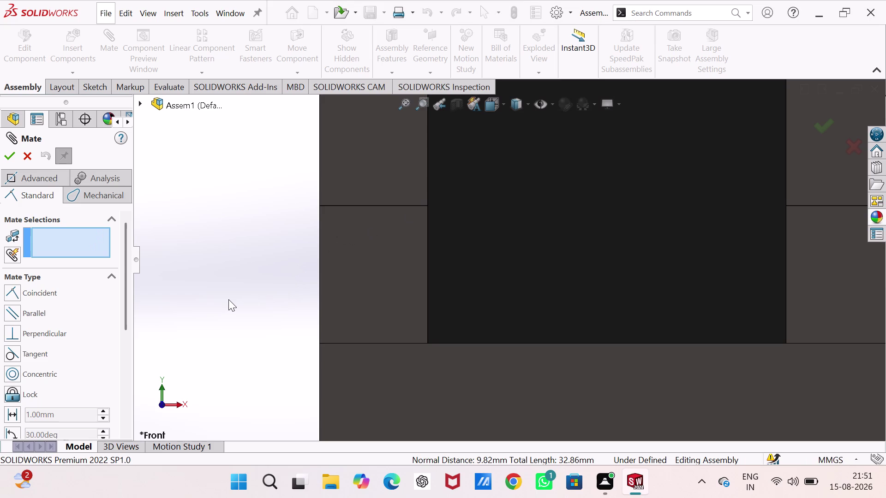
Pull the U clamp off the V-block body and move it back on.
scroll(down, 3)
scroll(up, 3)
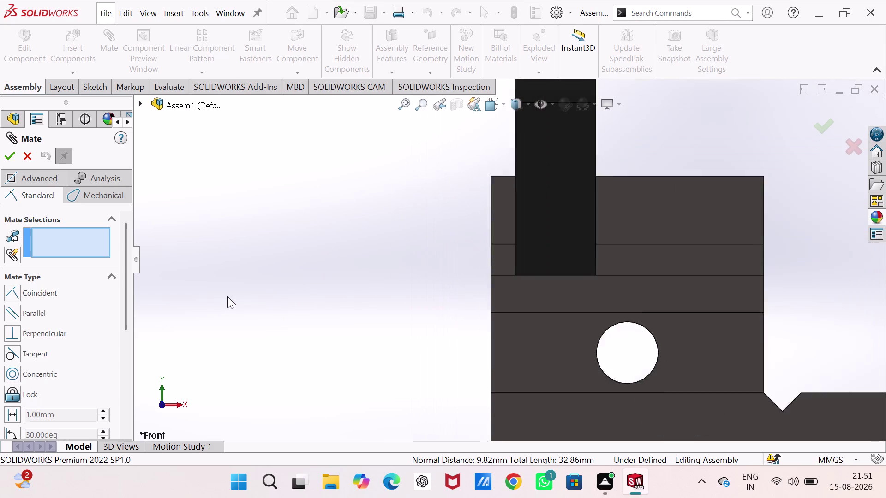
scroll(down, 3)
scroll(up, 3)
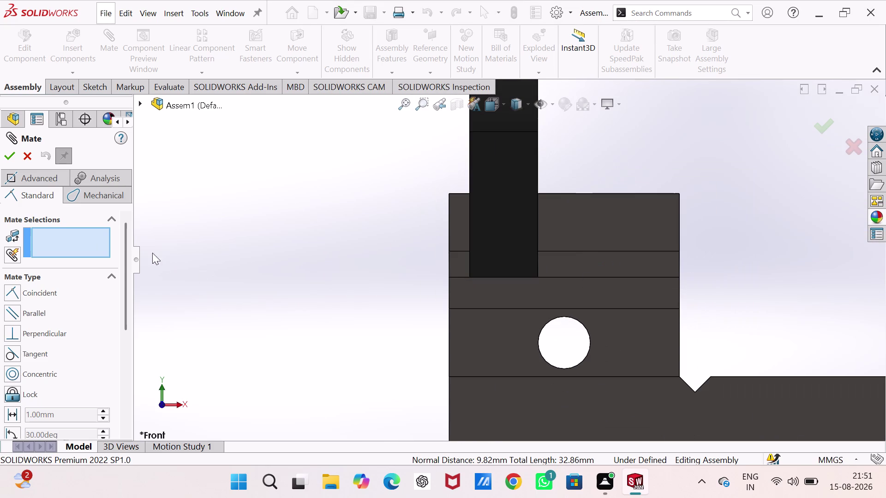
click(9, 160)
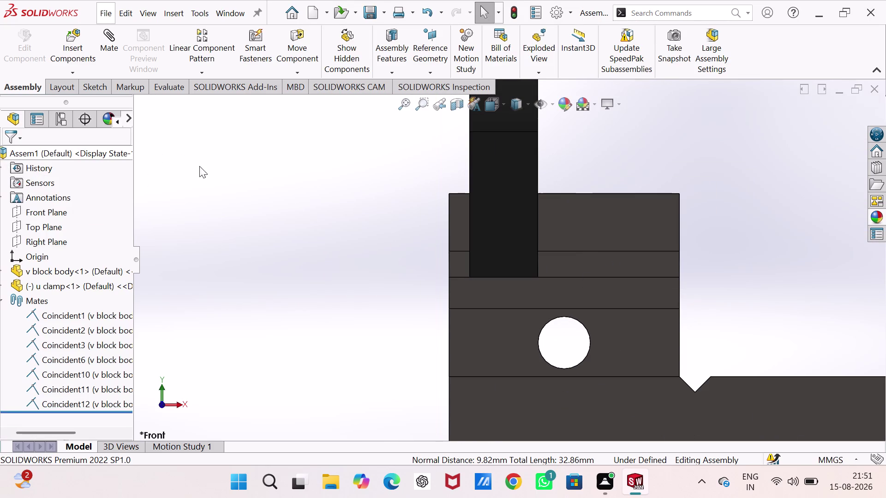
scroll(up, 3)
drag(480, 185, 482, 184)
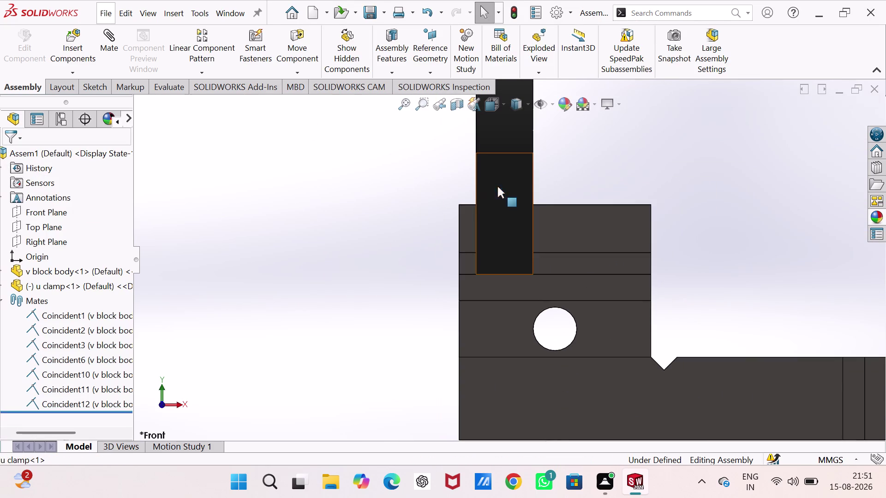
drag(482, 184, 392, 209)
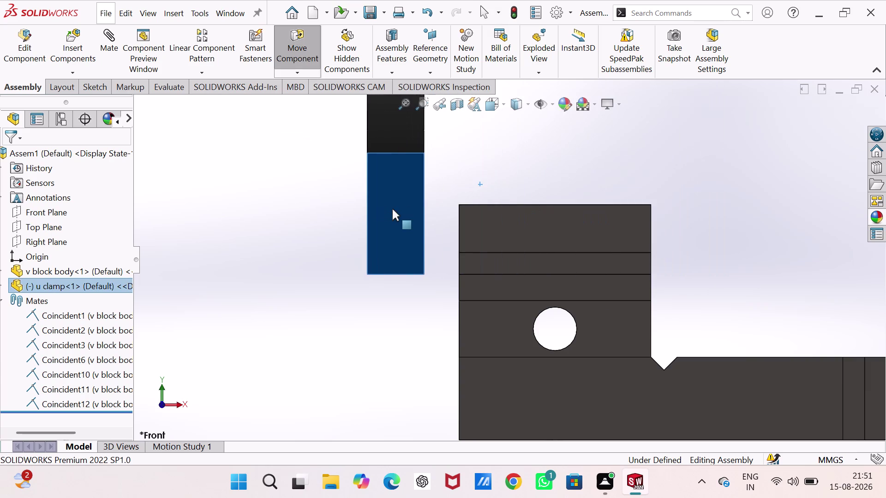
drag(392, 209, 491, 217)
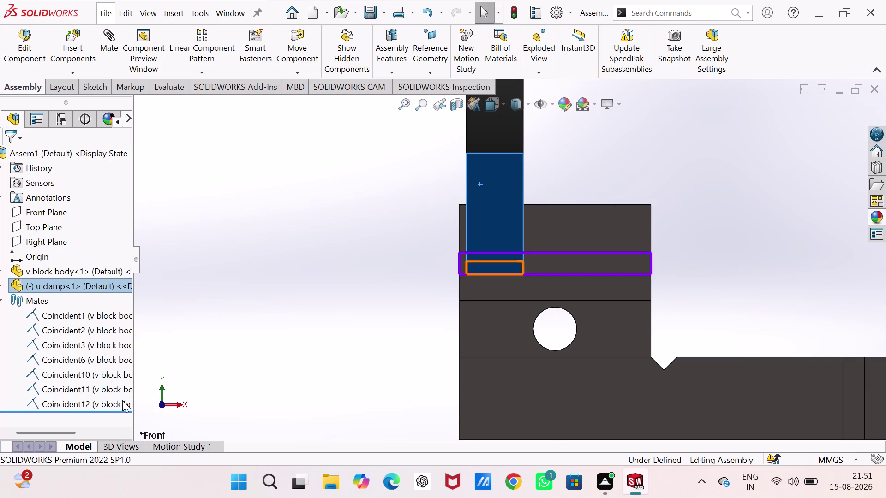
double_click(222, 169)
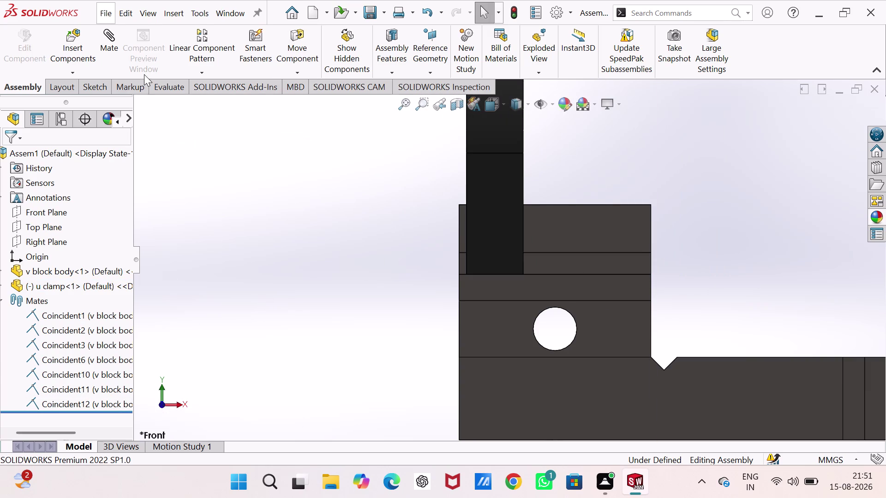
Add a 9.1597 mm distance mate between the U clamp's vertical edge and a V-block edge.
click(116, 47)
scroll(down, 3)
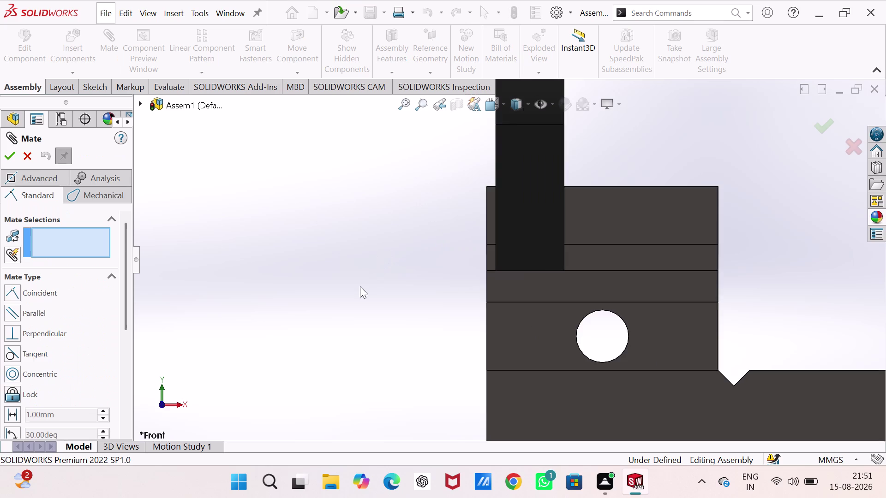
scroll(down, 3)
scroll(down, 3)
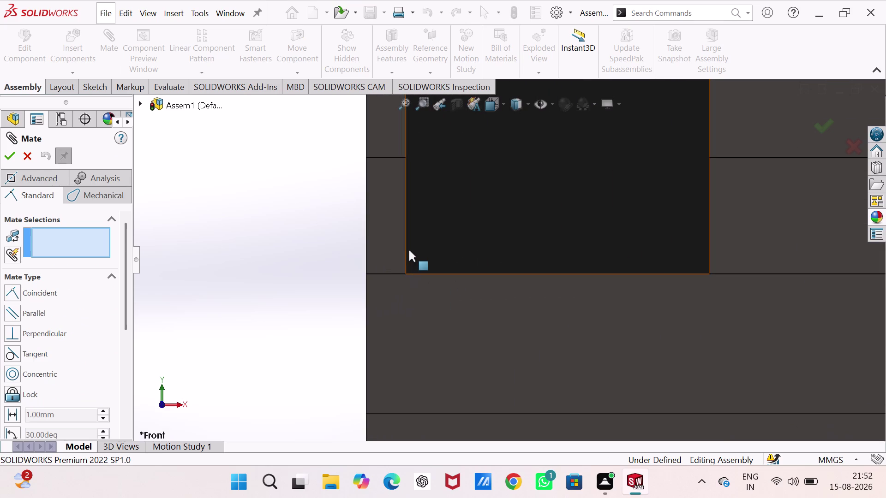
click(405, 248)
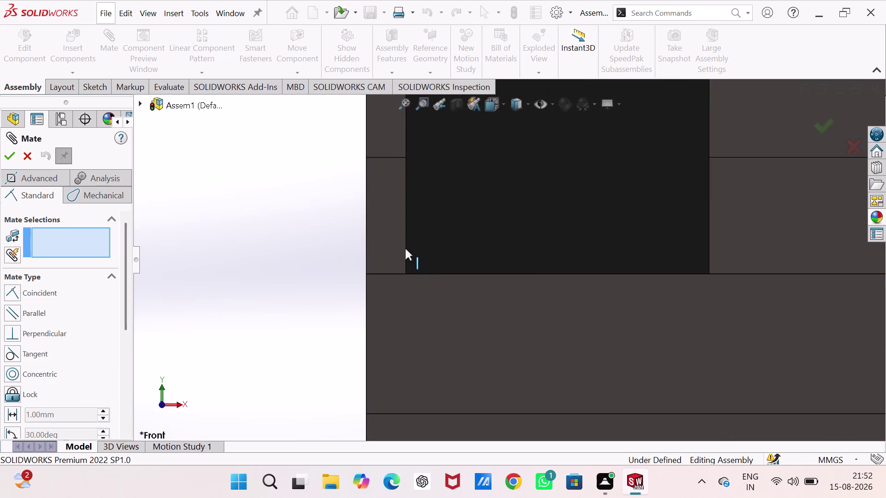
click(366, 245)
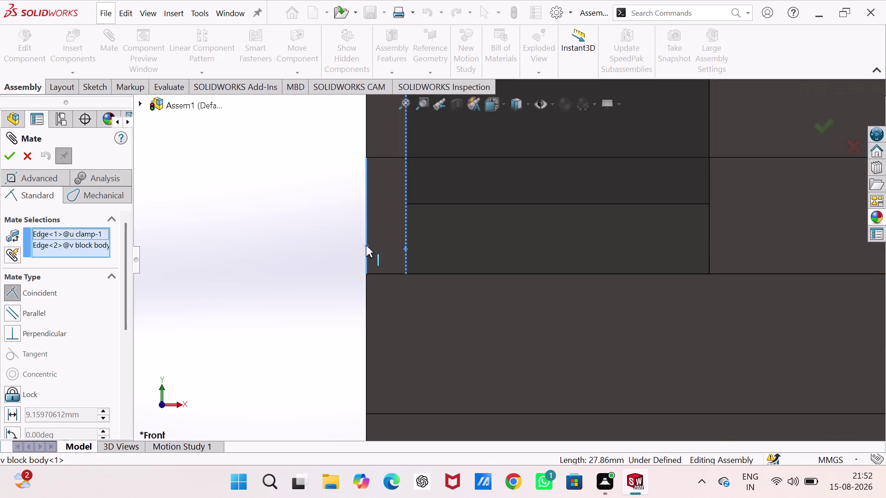
click(283, 232)
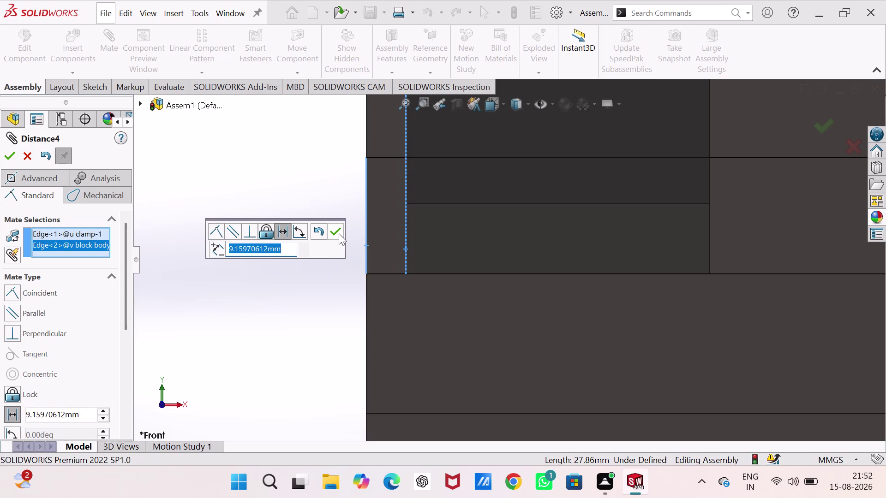
click(339, 233)
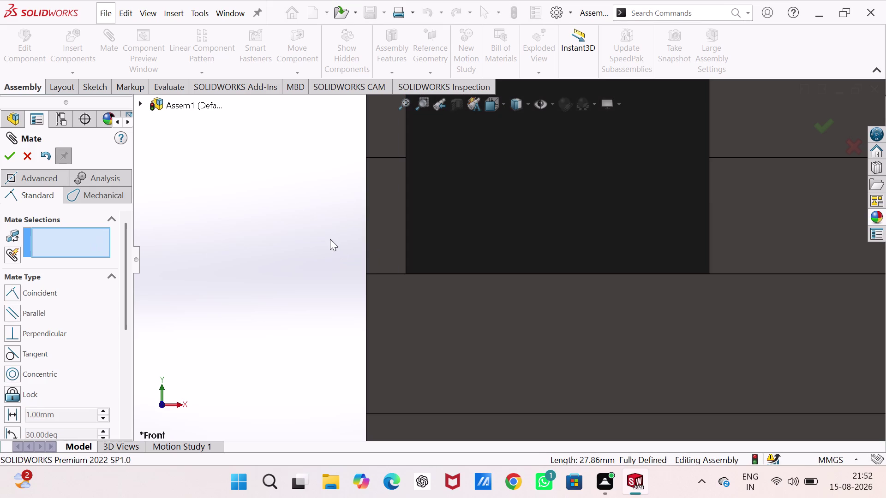
Zoom out, switch to isometric and orbit the assembly to inspect the clamp.
scroll(up, 3)
scroll(up, 3)
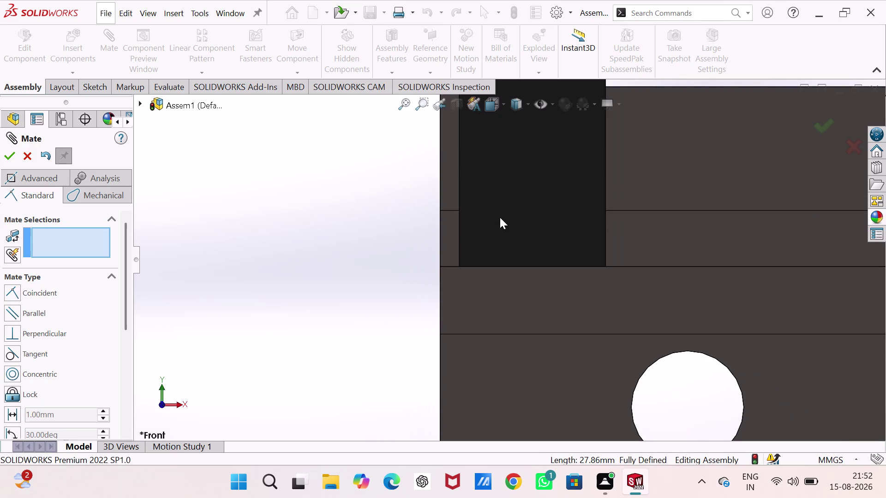
drag(500, 218, 602, 226)
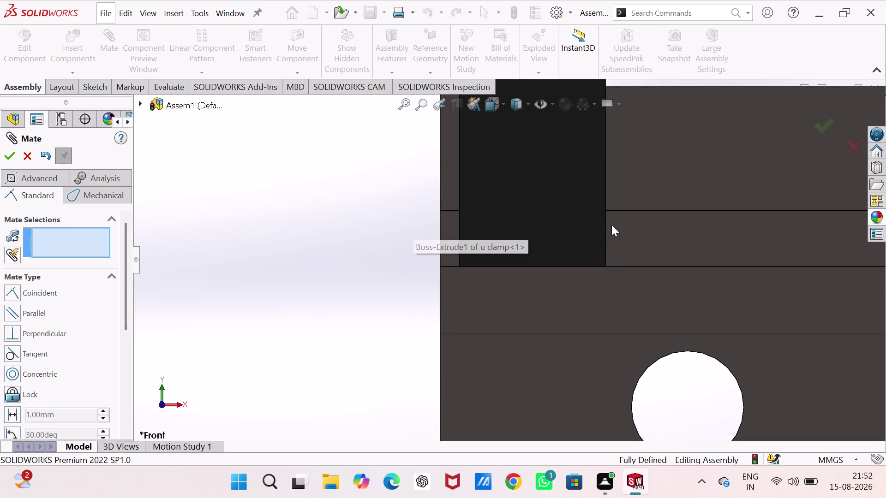
drag(602, 226, 598, 238)
scroll(up, 3)
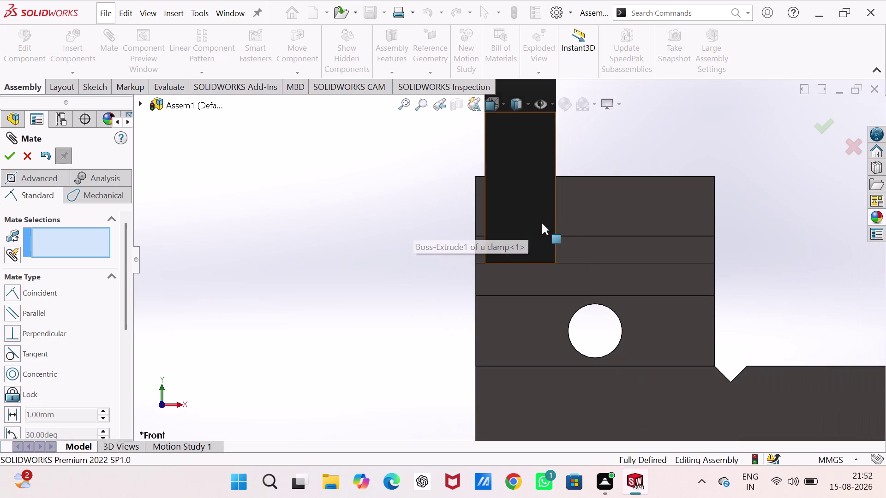
drag(541, 223, 638, 226)
scroll(up, 3)
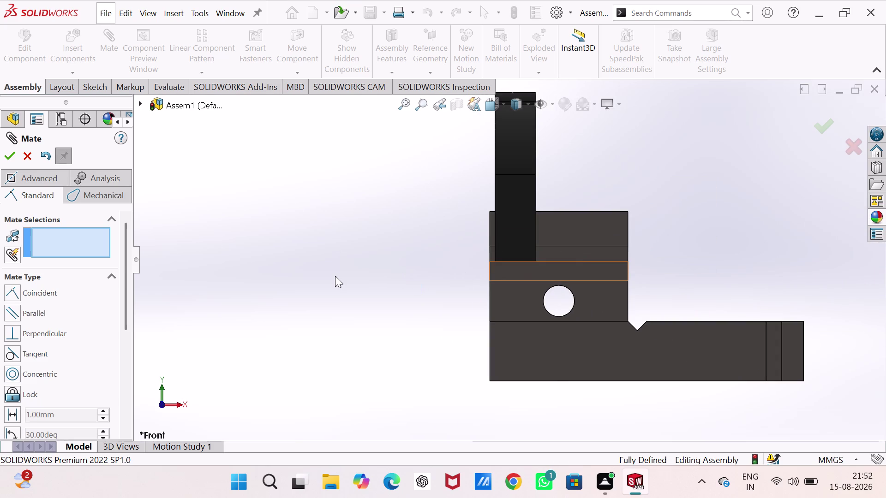
key(ctrl+7)
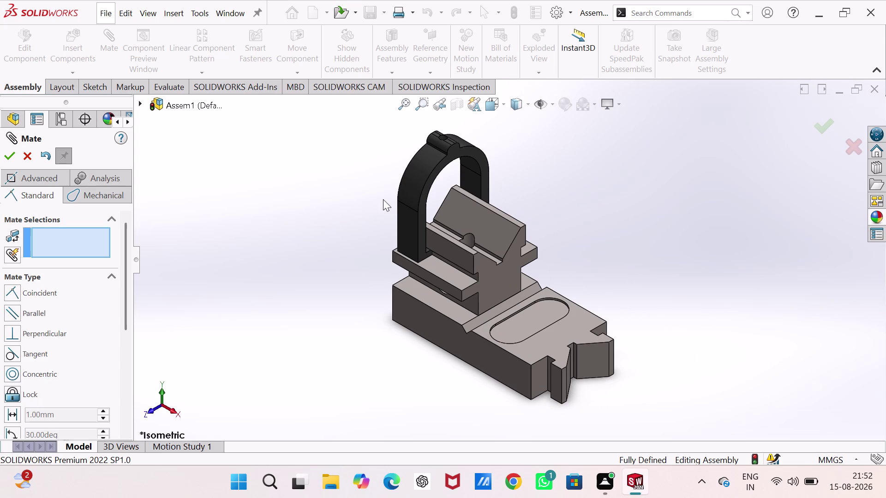
drag(413, 193, 506, 231)
middle_drag(551, 194, 576, 171)
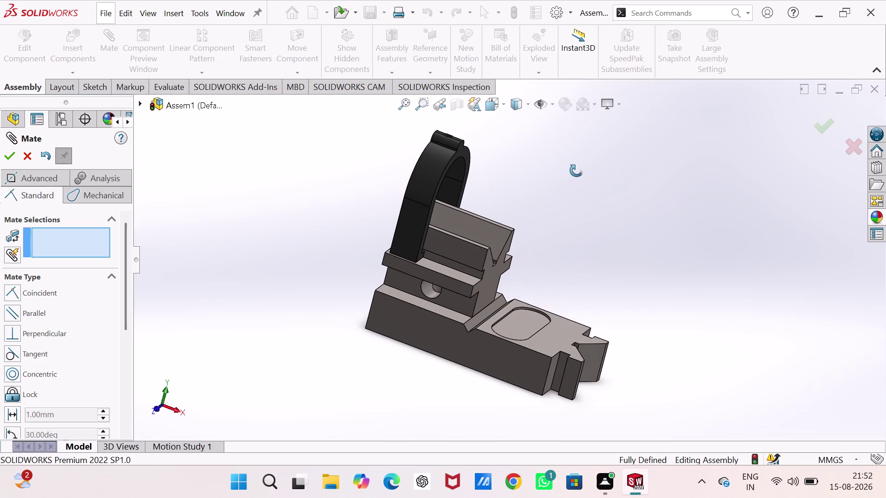
middle_drag(576, 171, 574, 170)
Close the Mate PropertyManager, with Distance4 now listed under Mates.
drag(128, 315, 127, 337)
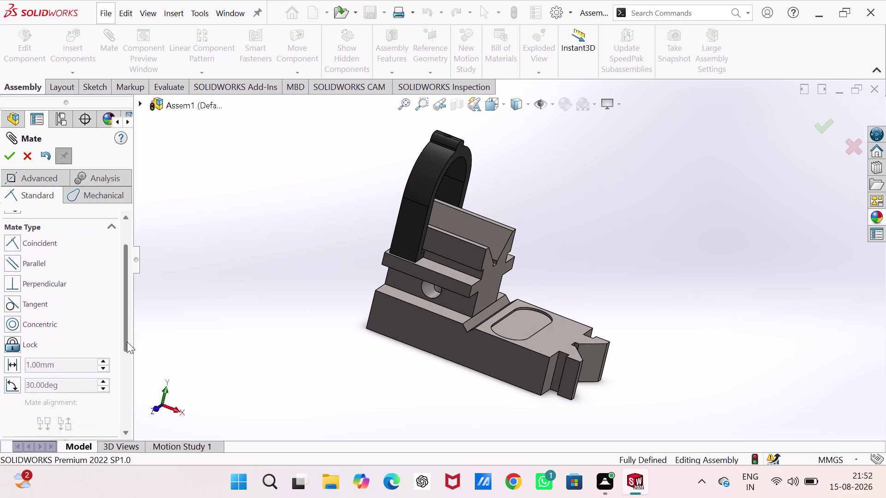
drag(127, 337, 126, 465)
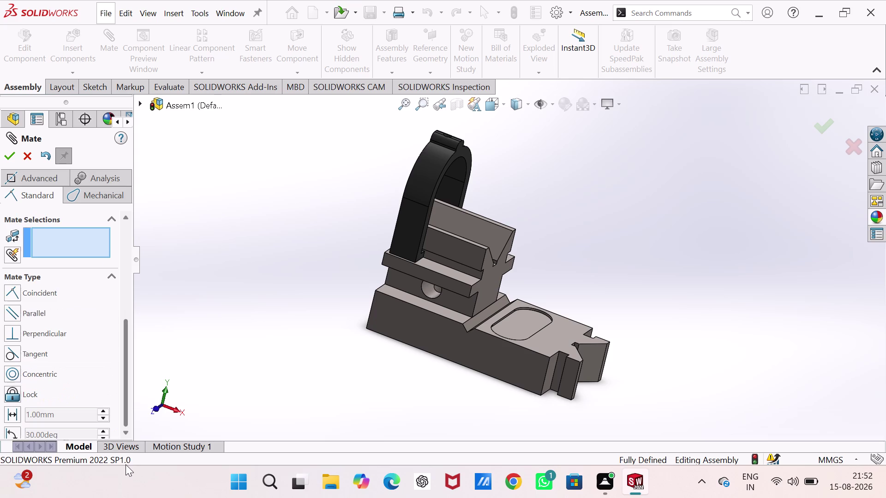
drag(126, 464, 121, 354)
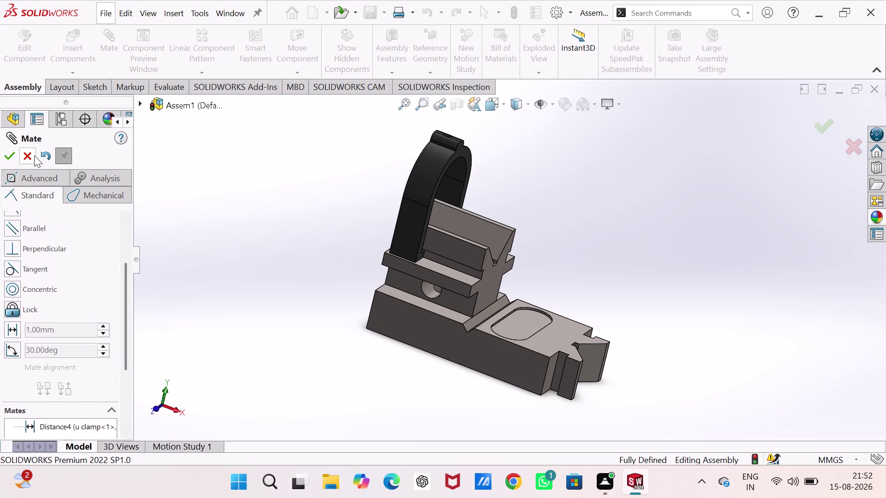
click(35, 156)
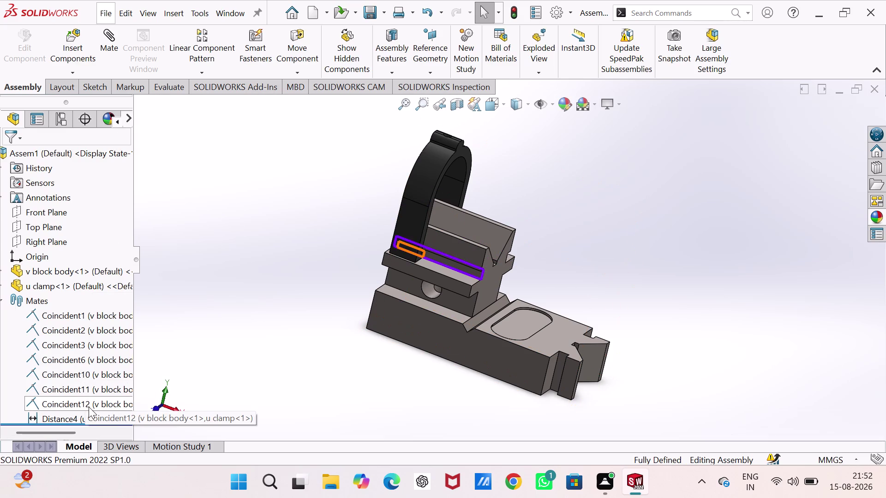
Edit the Distance4 mate value to 22 mm and confirm the change.
click(94, 424)
click(85, 422)
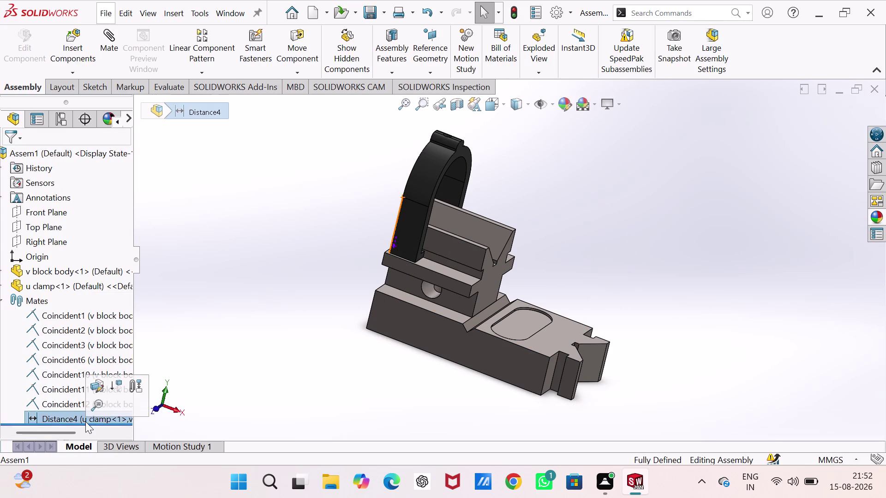
click(94, 389)
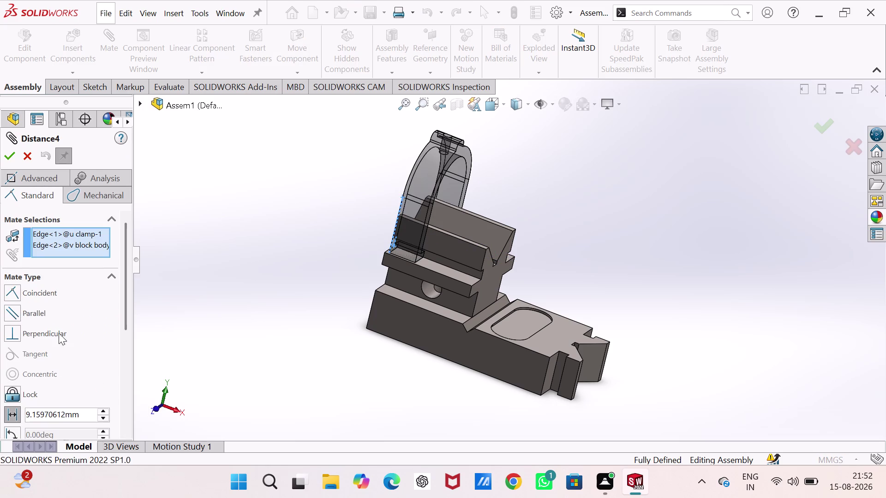
double_click(78, 414)
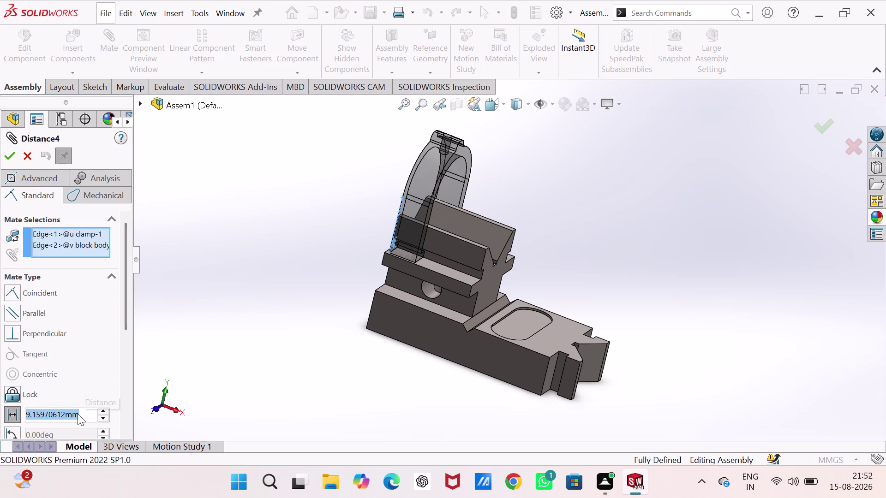
text(22)
key(Return)
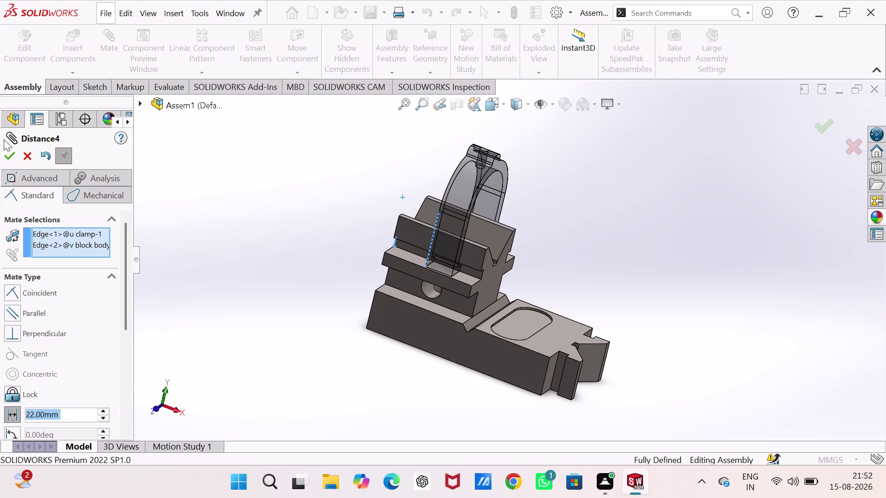
click(12, 155)
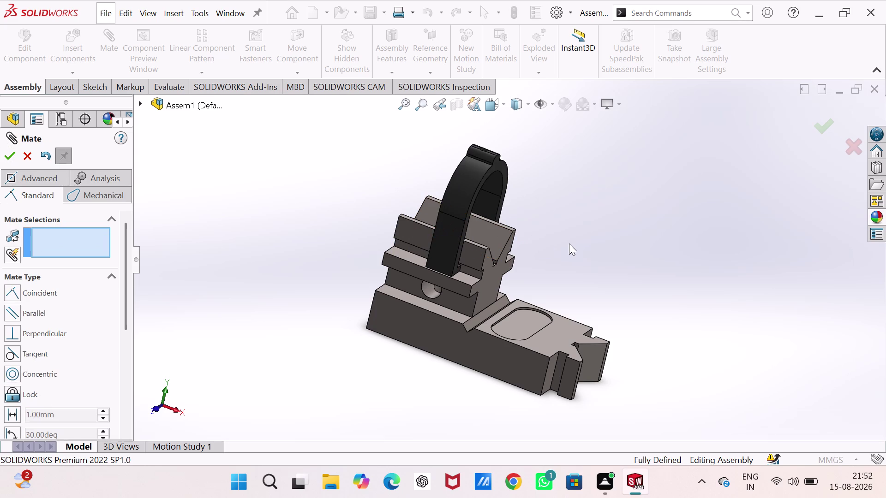
middle_drag(569, 244, 512, 282)
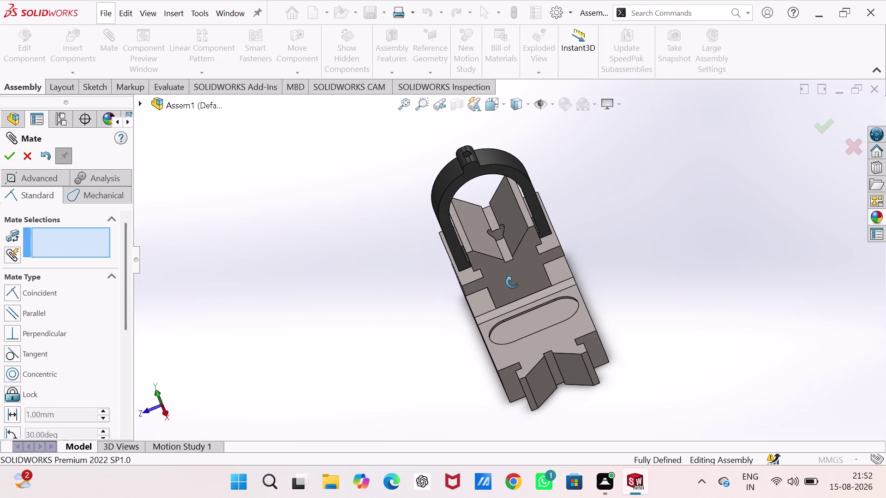
Close the Distance4 mate edit and collapse the Mates folder.
middle_drag(512, 282, 512, 282)
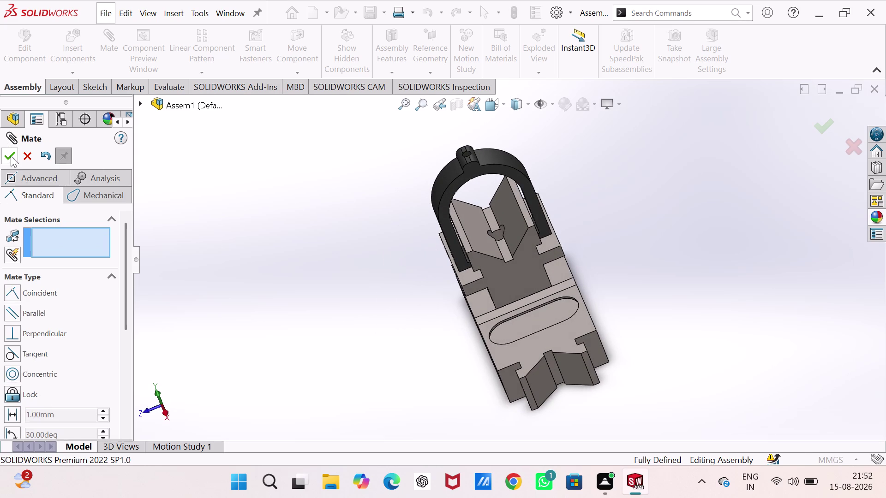
click(10, 156)
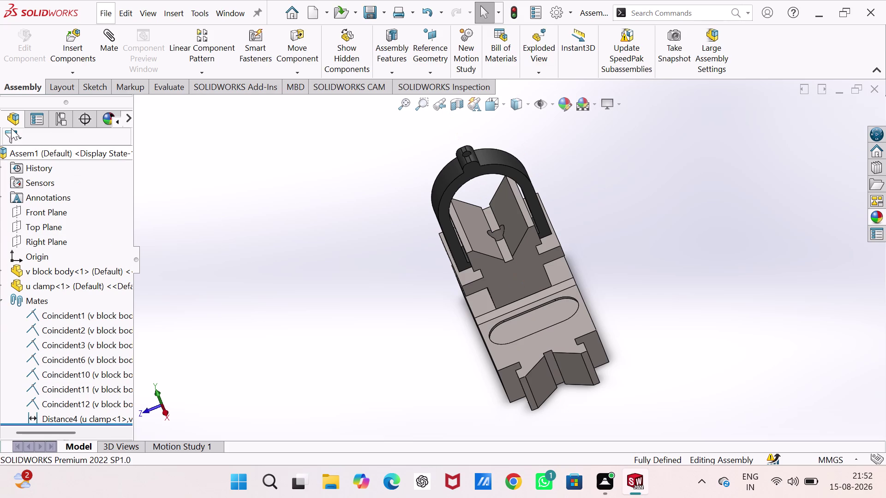
scroll(down, 3)
scroll(up, 3)
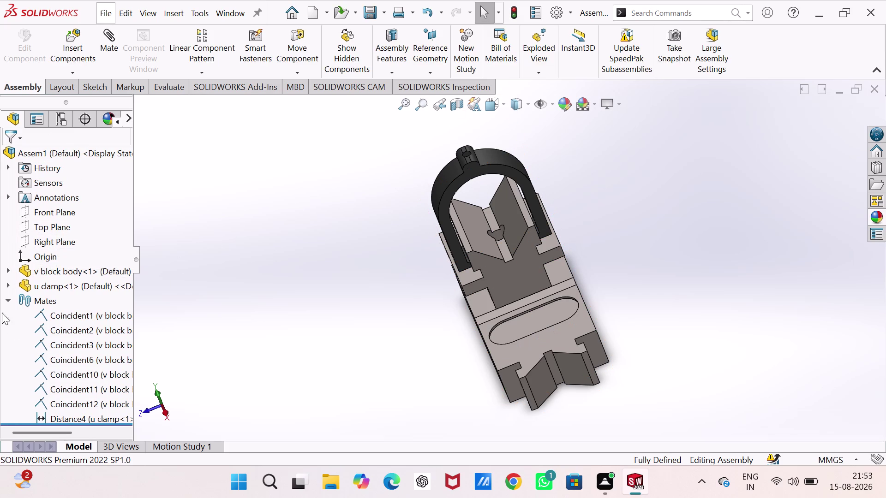
click(7, 299)
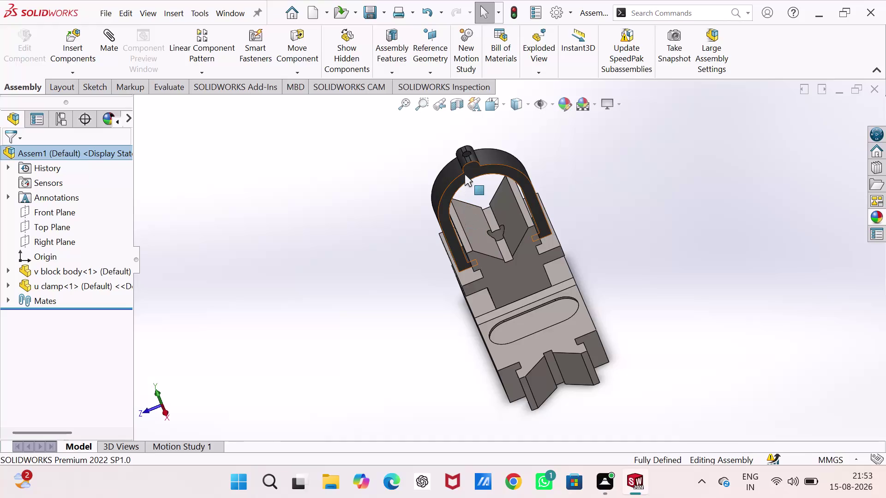
drag(465, 174, 469, 200)
Select the U clamp, start Insert Components and browse for a part file.
click(361, 206)
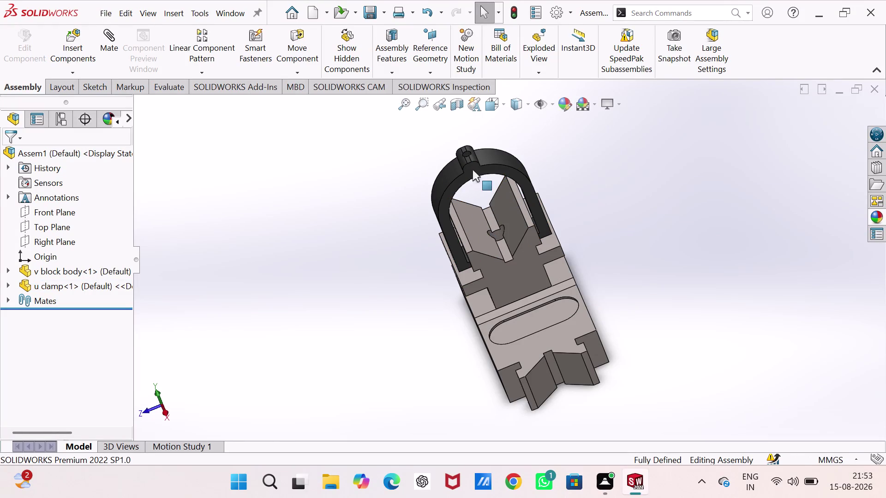
click(61, 48)
click(67, 394)
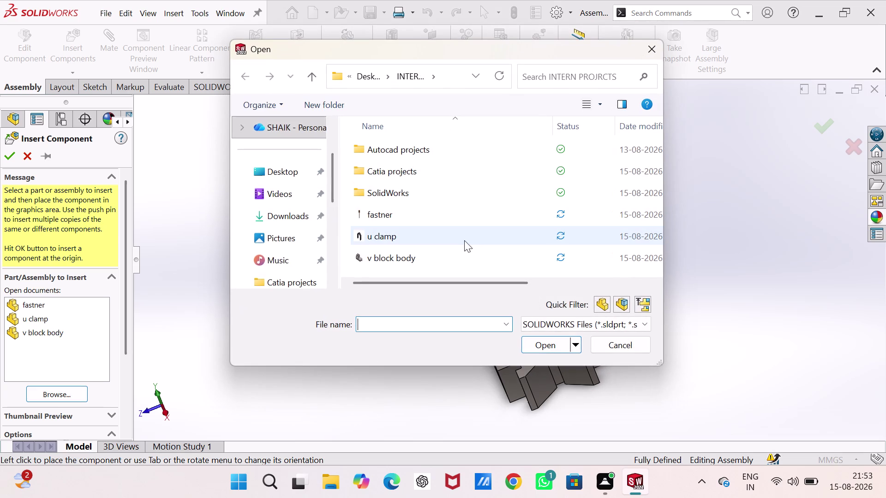
Open the fastner part, place it beside the u clamp, and show the isometric view.
scroll(down, 3)
click(446, 219)
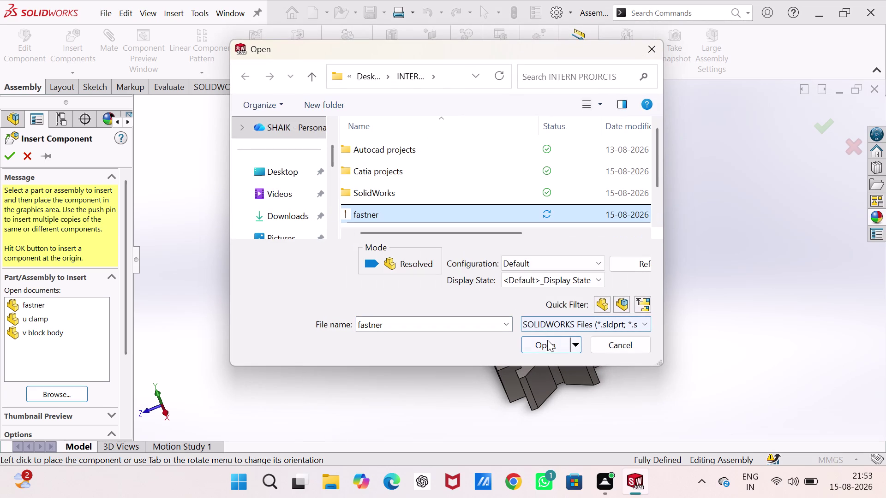
click(547, 344)
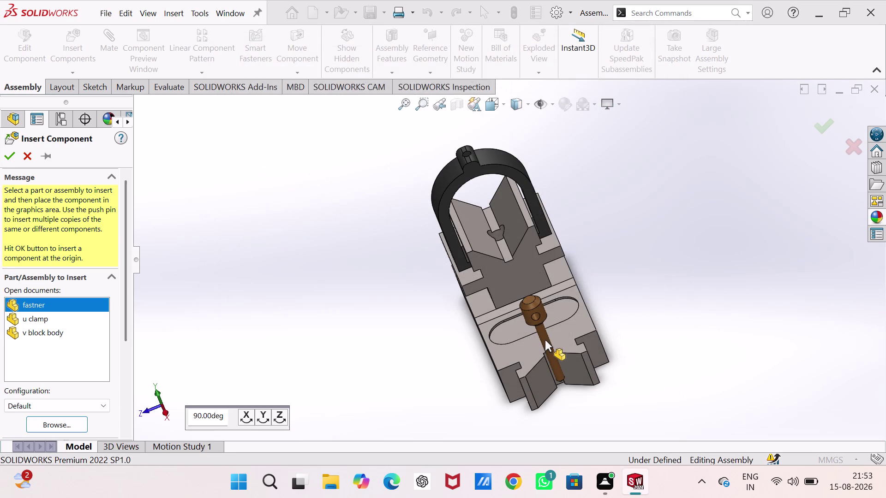
key(ctrl+7)
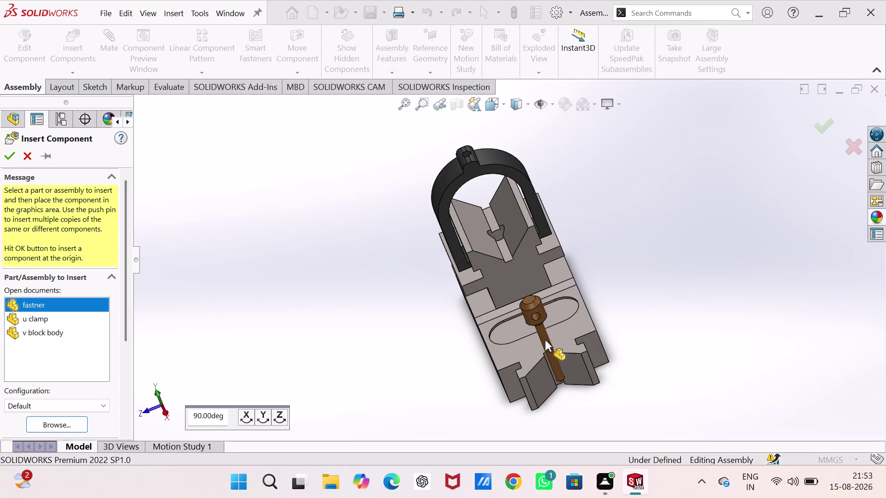
click(392, 197)
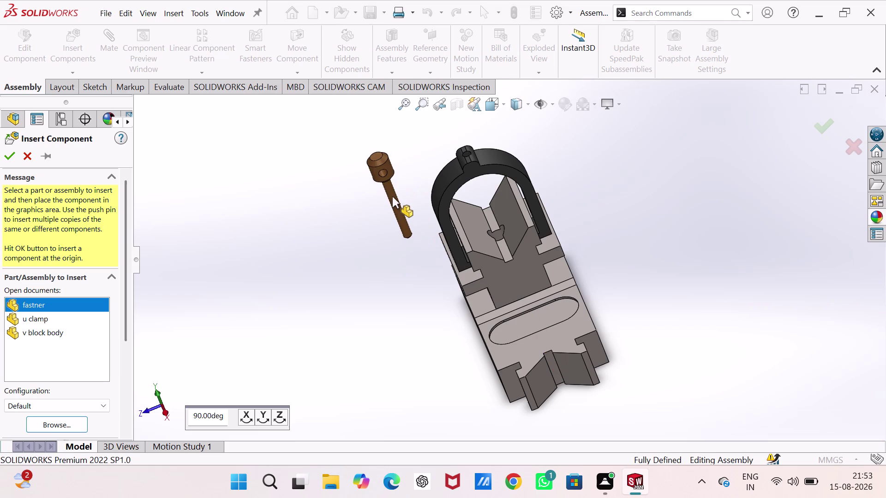
key(ctrl+7)
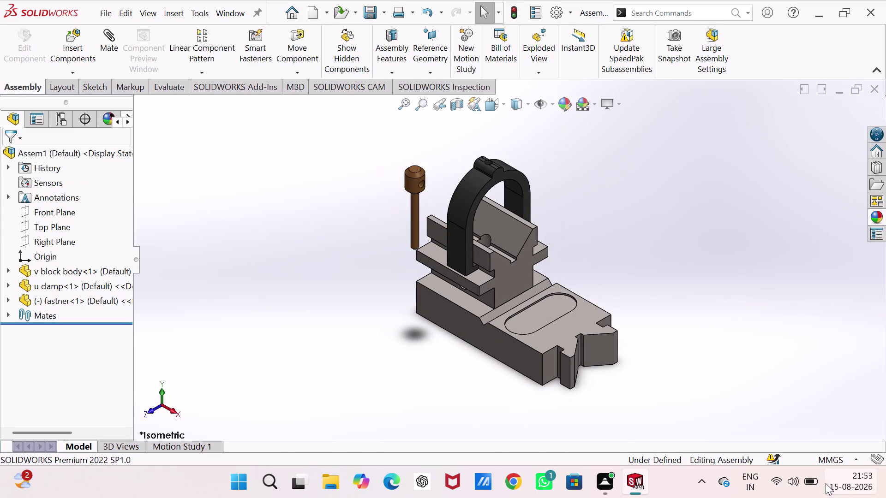
scroll(up, 3)
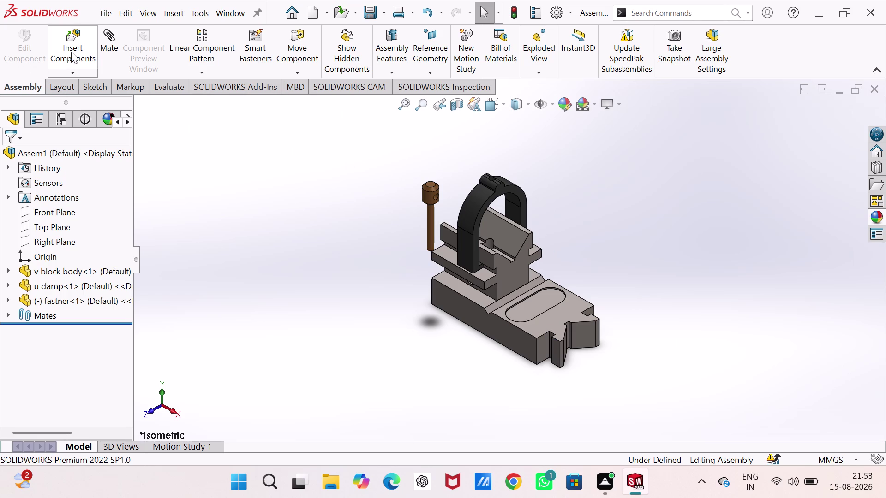
Add a Concentric mate between the u clamp's top hole face and the fastner shaft.
click(174, 195)
click(173, 193)
click(114, 39)
click(429, 226)
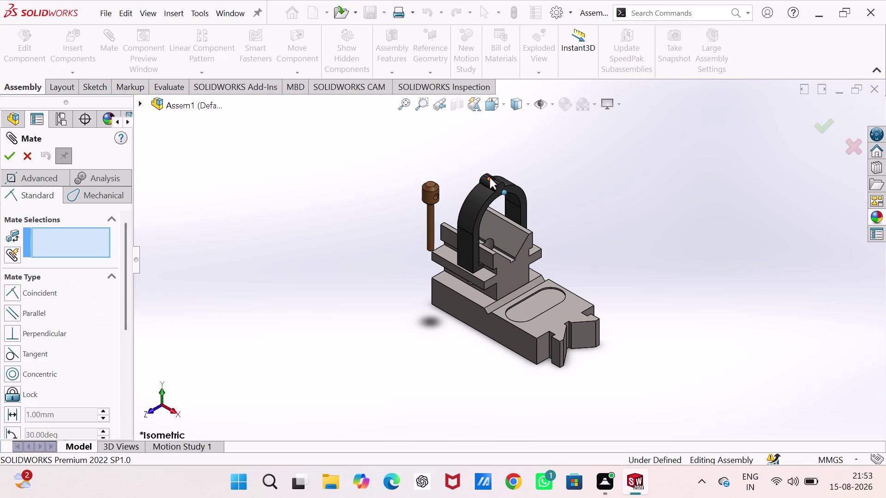
scroll(down, 3)
click(534, 287)
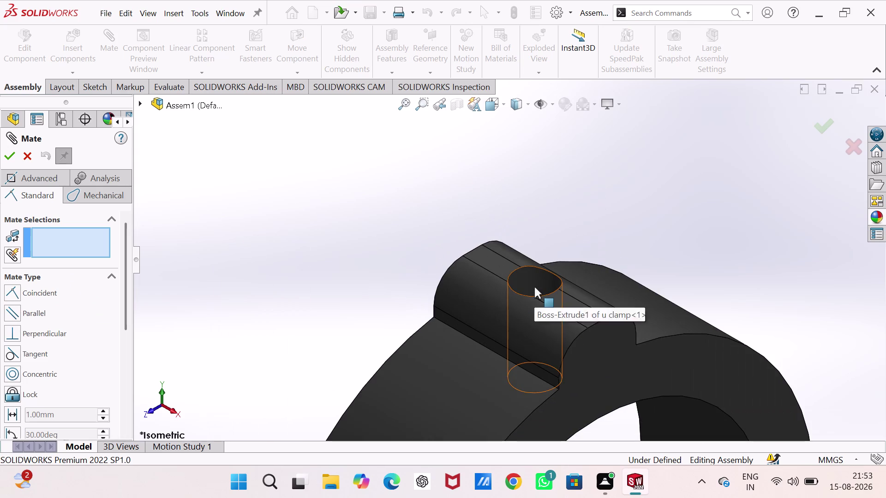
scroll(up, 3)
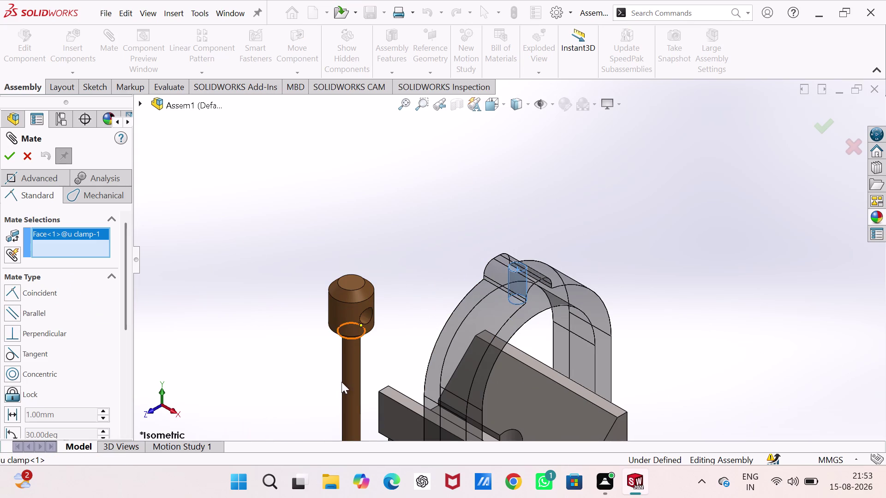
click(358, 387)
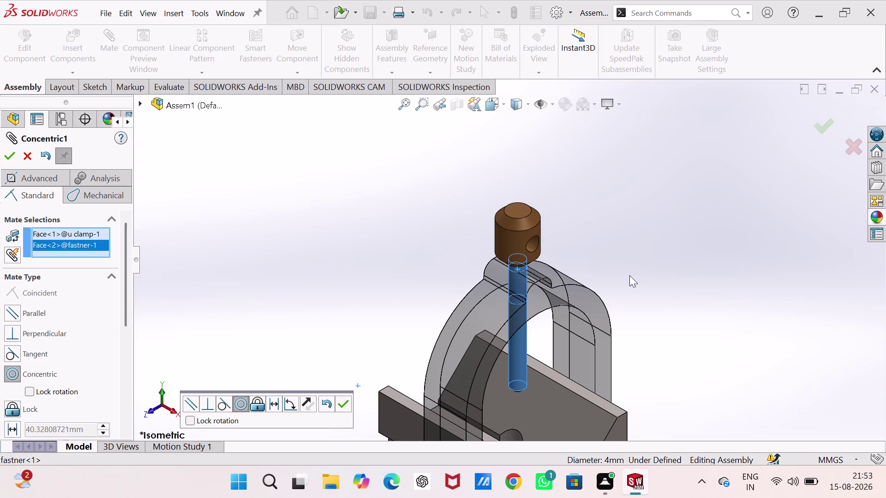
click(347, 402)
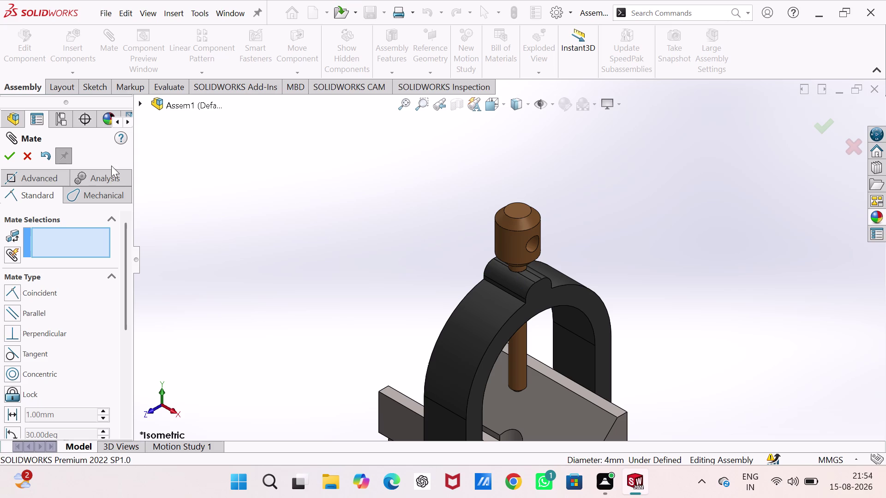
click(531, 276)
middle_drag(531, 276, 515, 245)
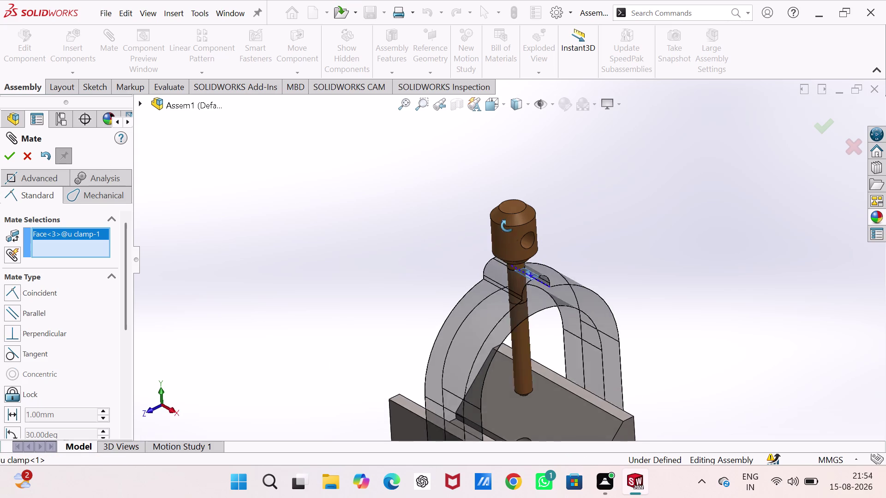
middle_drag(516, 245, 467, 107)
scroll(down, 3)
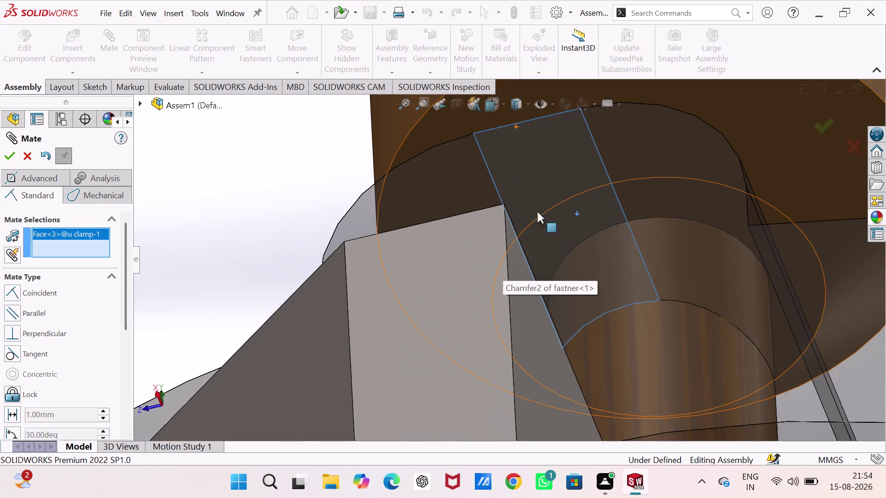
scroll(up, 3)
scroll(down, 3)
click(629, 161)
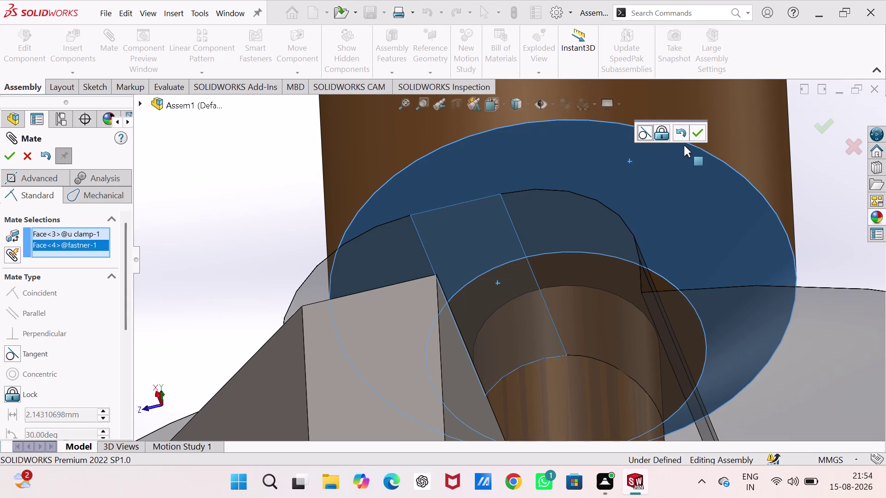
click(254, 180)
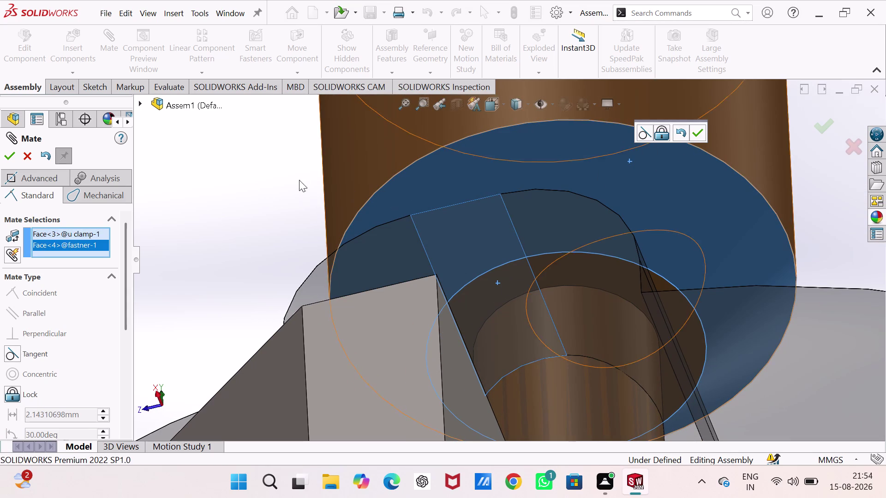
right_click(52, 245)
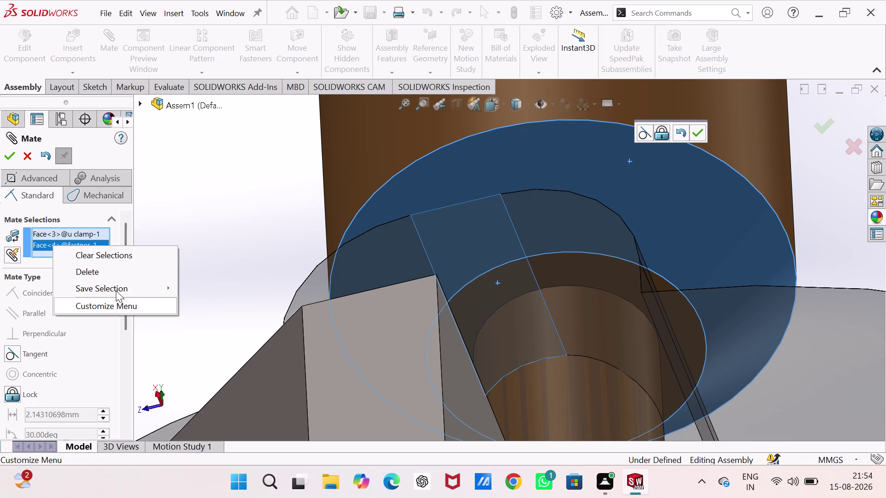
click(118, 276)
scroll(down, 3)
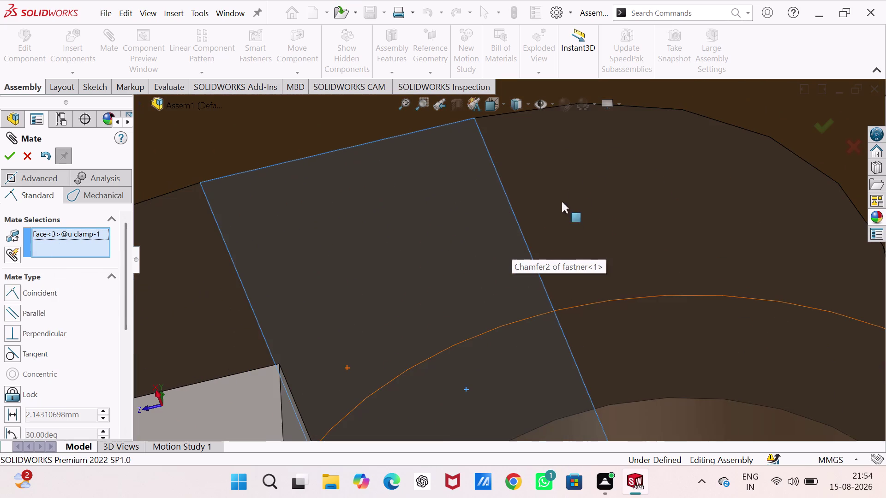
scroll(up, 3)
scroll(down, 3)
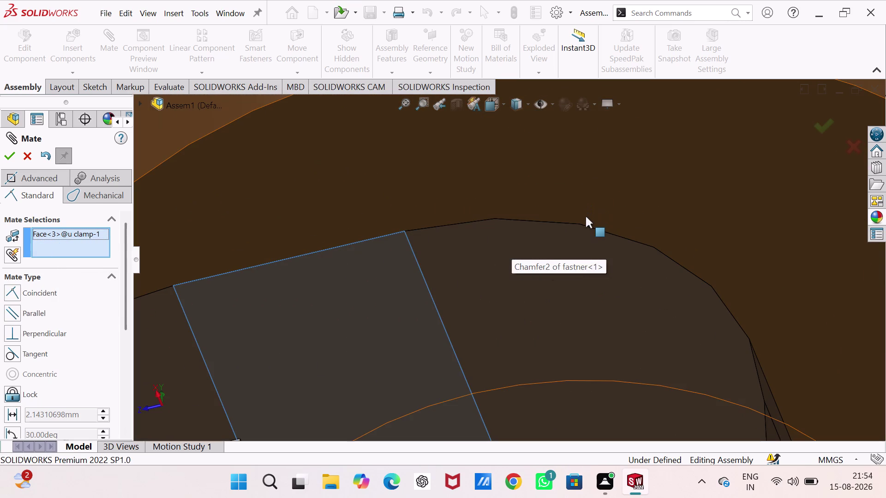
click(585, 224)
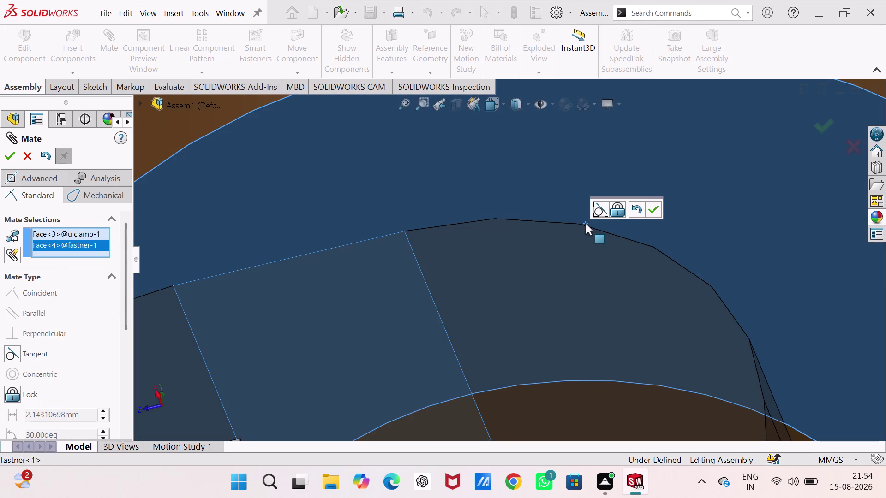
right_click(78, 246)
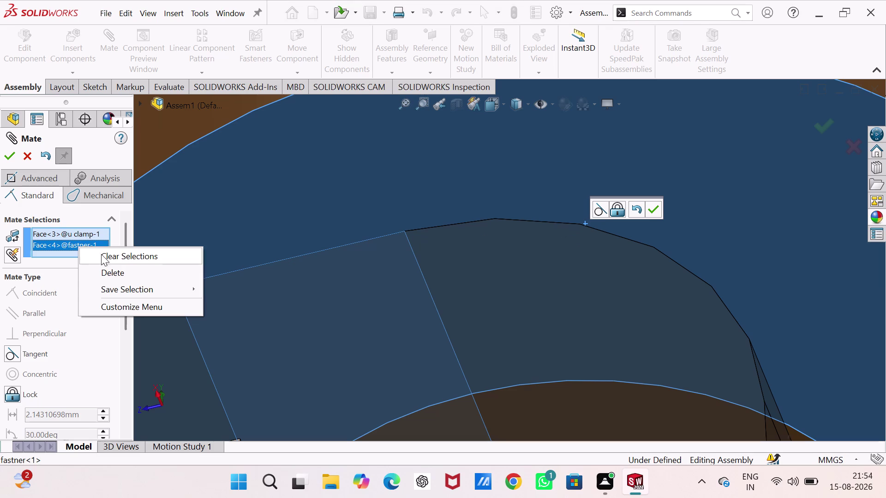
click(128, 276)
scroll(up, 3)
middle_drag(363, 295, 380, 369)
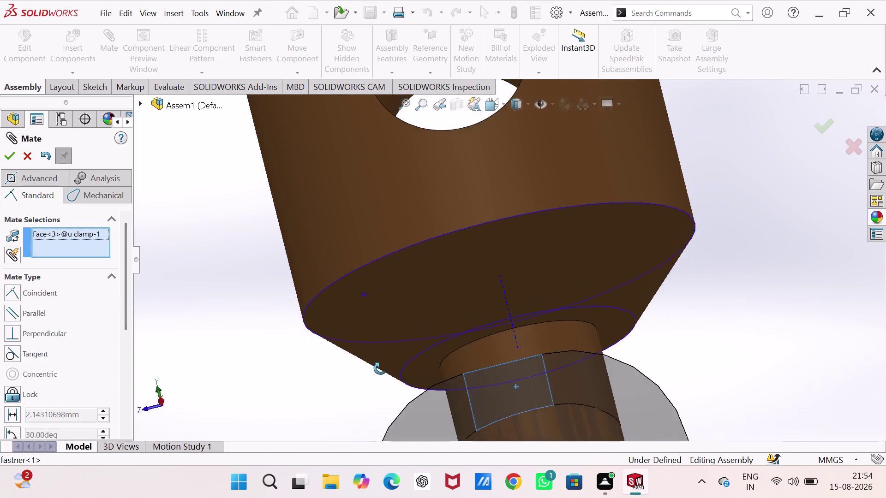
middle_drag(380, 368, 411, 281)
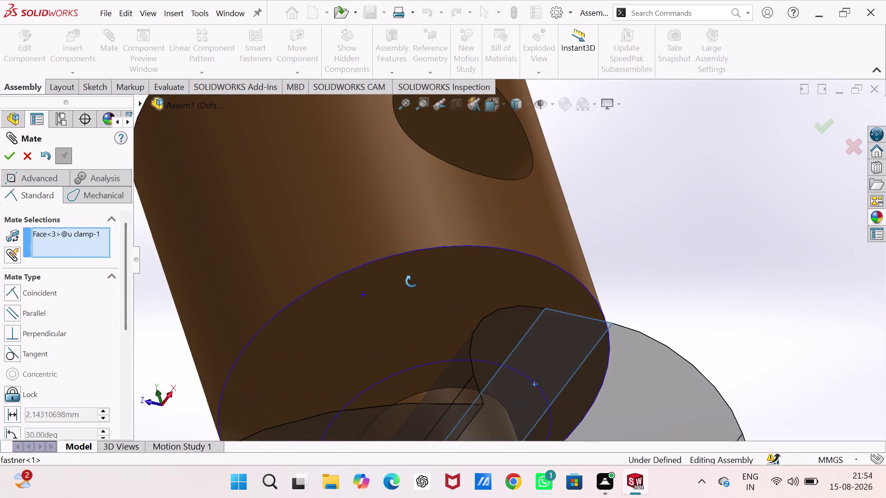
middle_drag(412, 281, 418, 294)
scroll(down, 3)
click(401, 369)
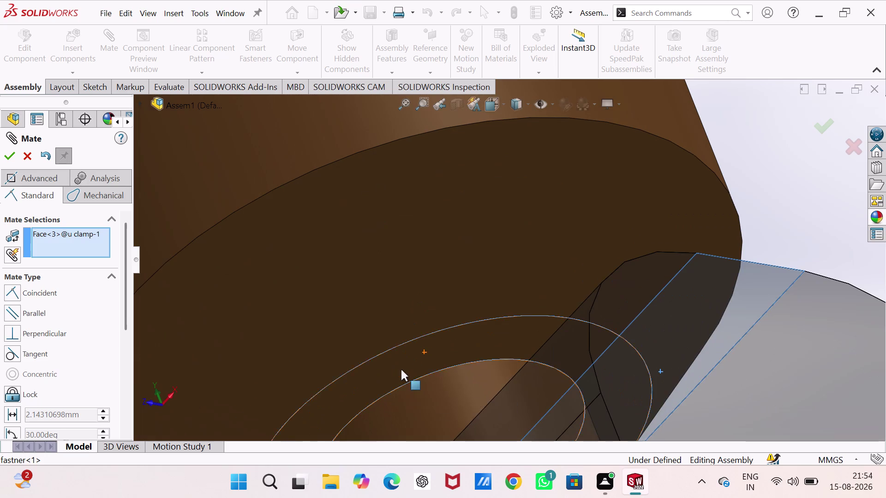
scroll(up, 3)
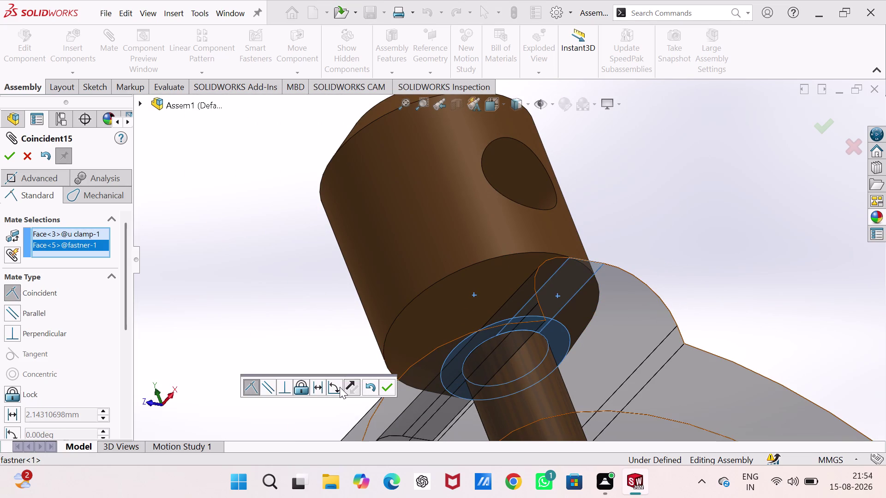
click(317, 391)
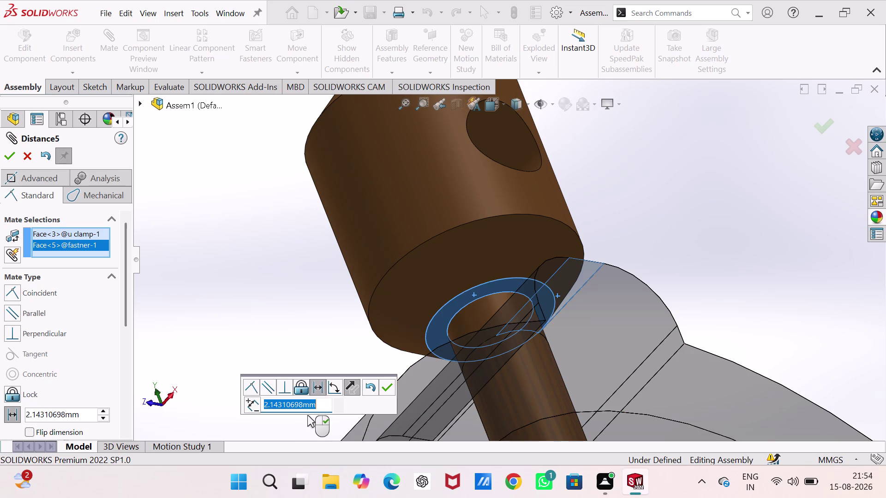
key(1)
key(0)
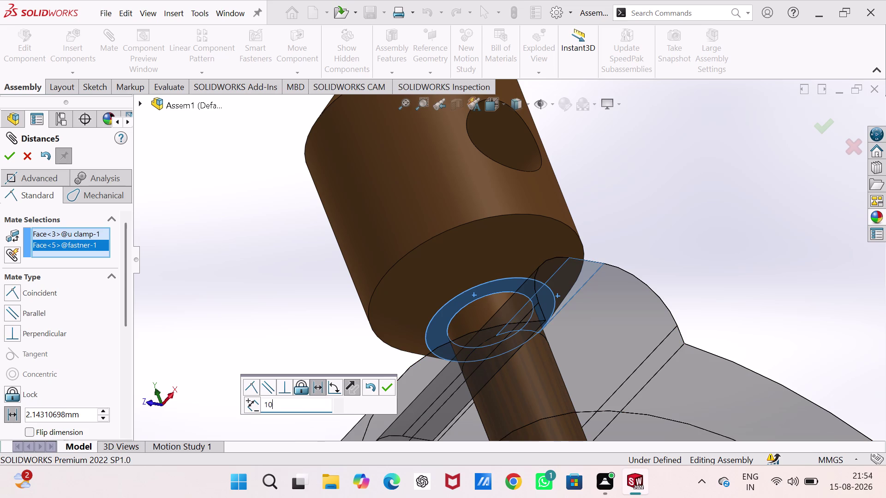
key(Return)
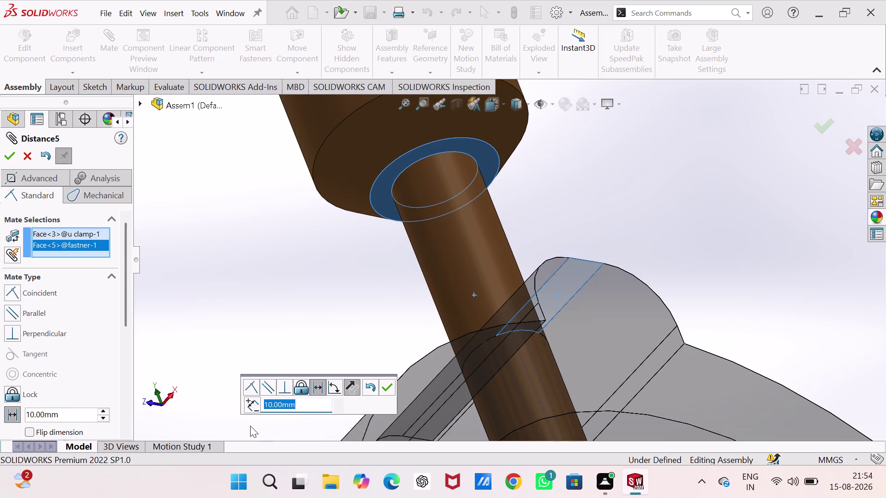
key(5)
key(Return)
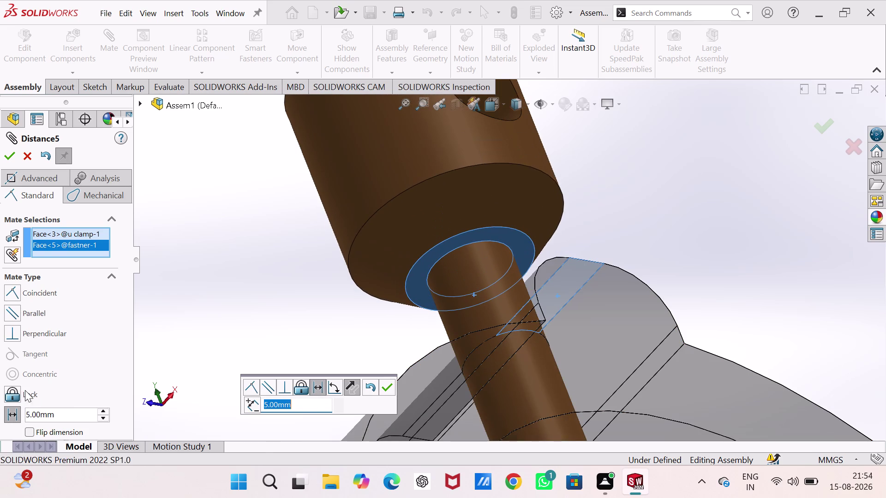
click(9, 152)
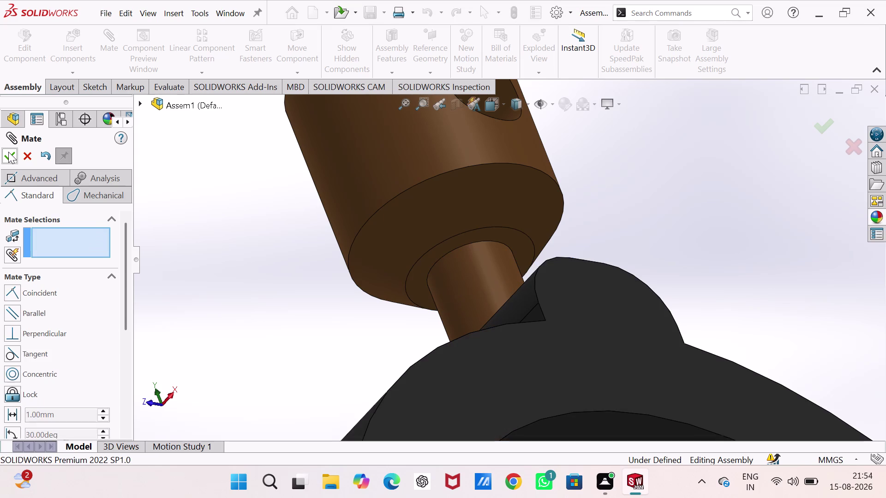
click(8, 152)
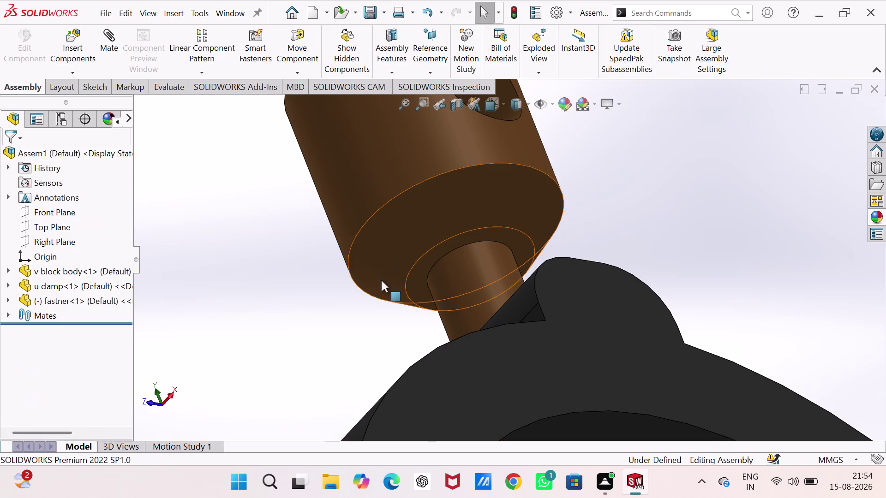
Show the assembly in isometric view and grab the fastener to move it.
key(ctrl+7)
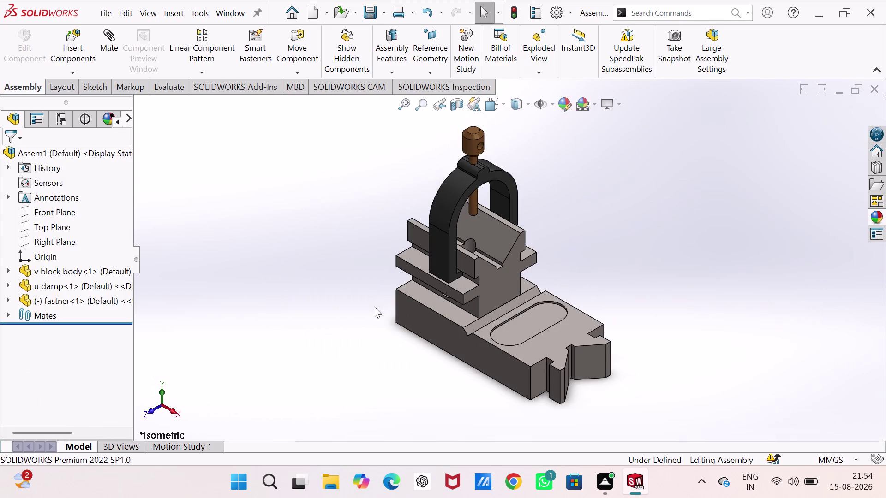
scroll(down, 3)
scroll(up, 3)
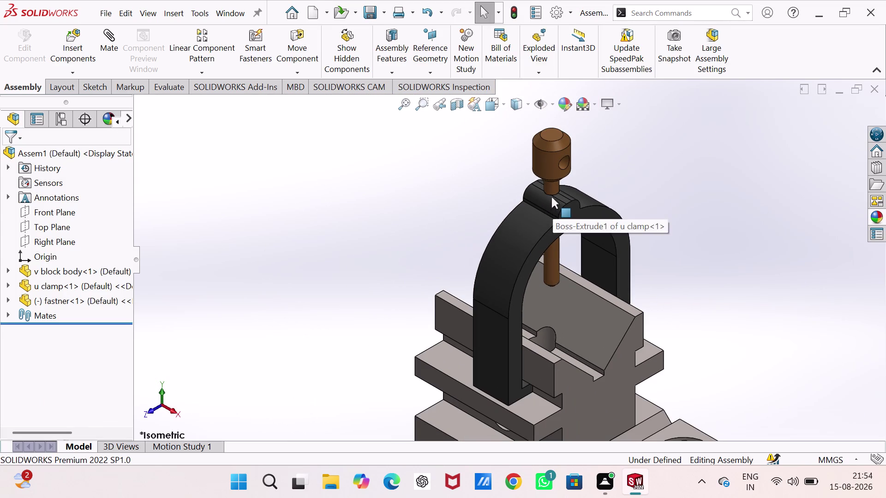
scroll(down, 3)
drag(546, 159, 571, 167)
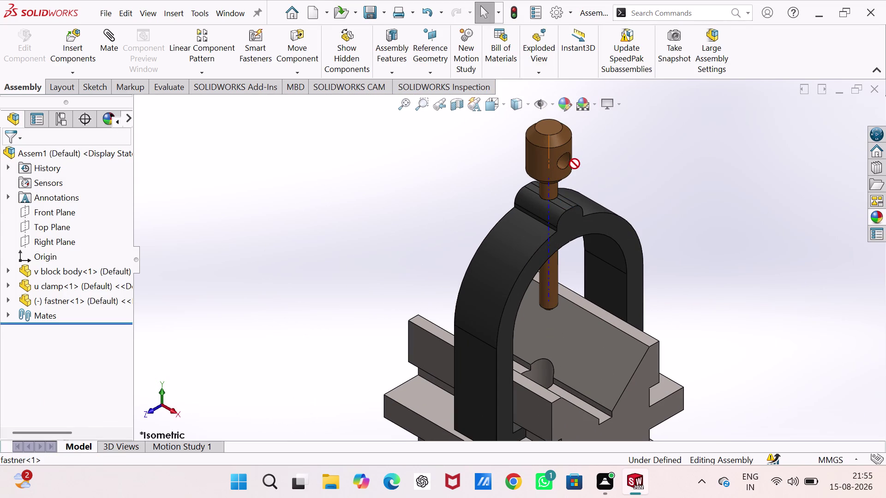
drag(571, 166, 540, 175)
Rotate the fastener about its axis to reposition its cross hole, then begin a new mate.
scroll(down, 3)
scroll(down, 3)
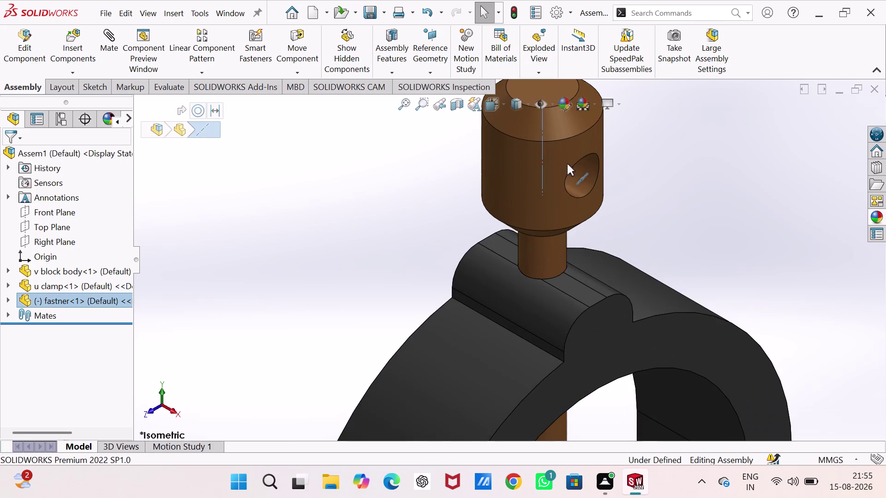
drag(543, 218, 431, 220)
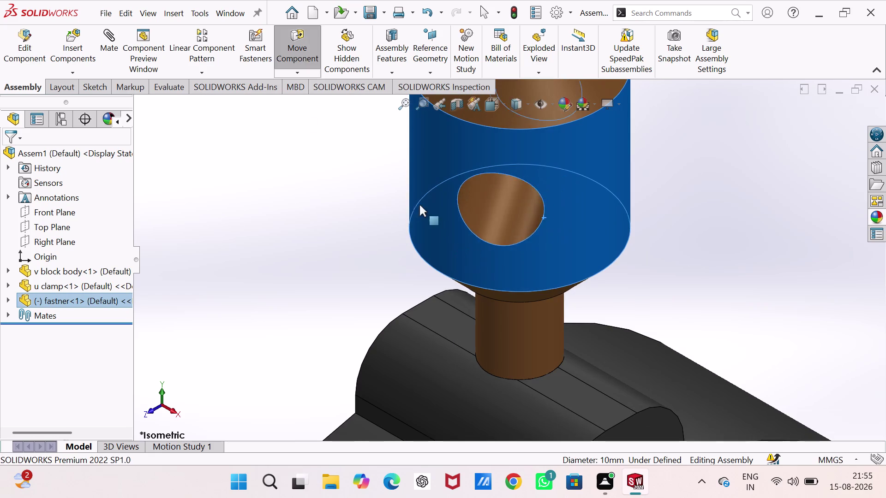
drag(431, 220, 512, 170)
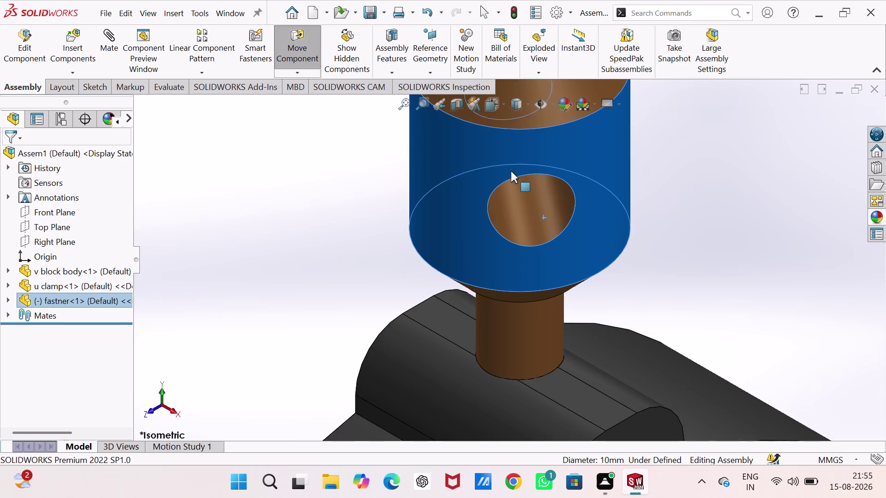
drag(512, 170, 510, 172)
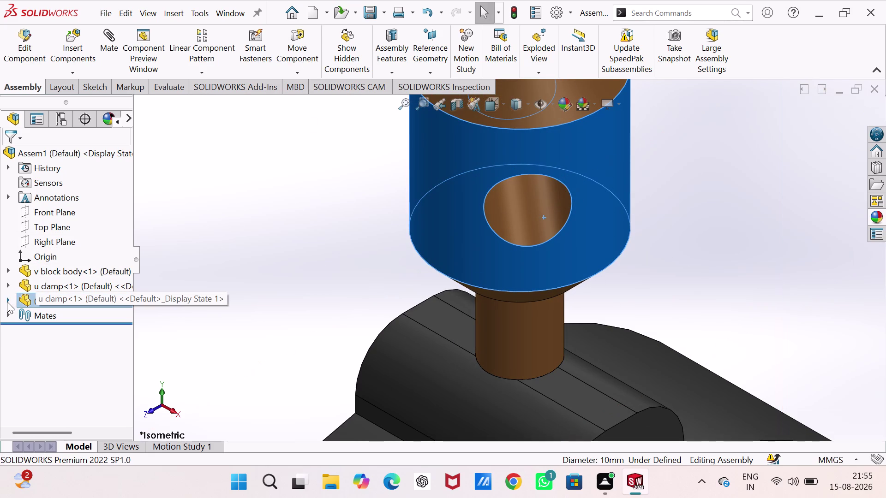
double_click(185, 226)
click(110, 44)
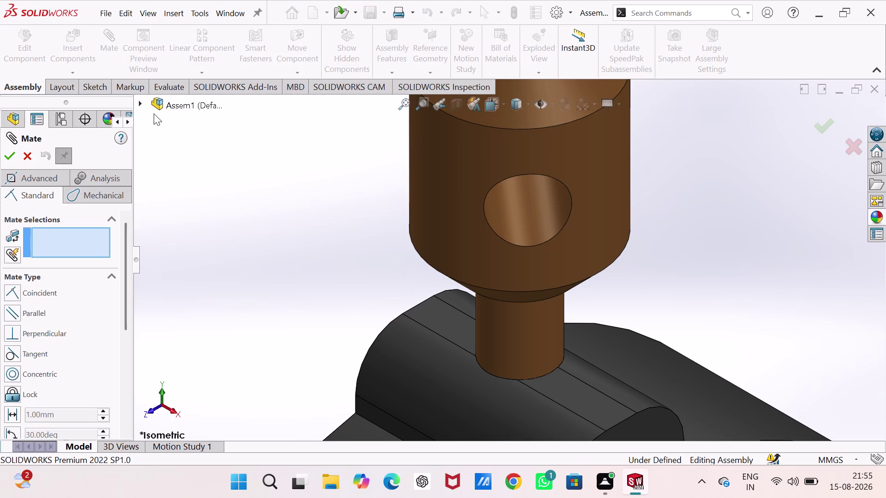
Mate the assembly Front Plane parallel to the fastner's Front Plane, then undo it.
click(142, 104)
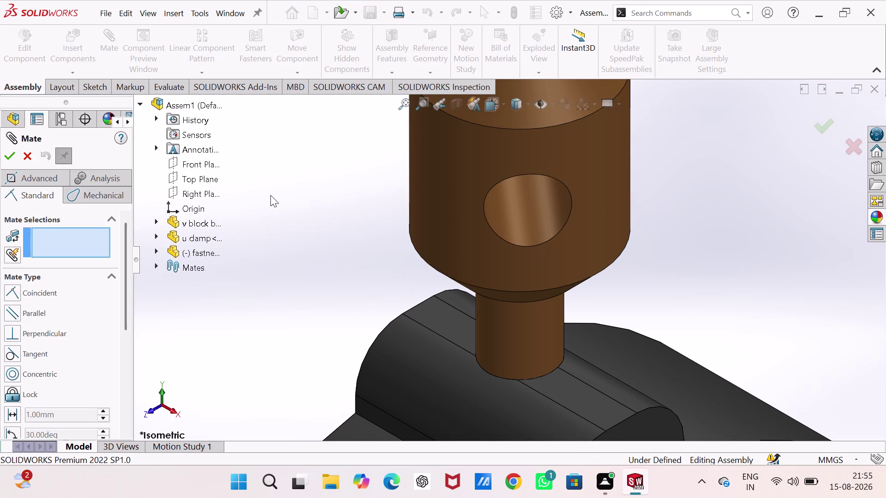
scroll(up, 3)
scroll(up, 3)
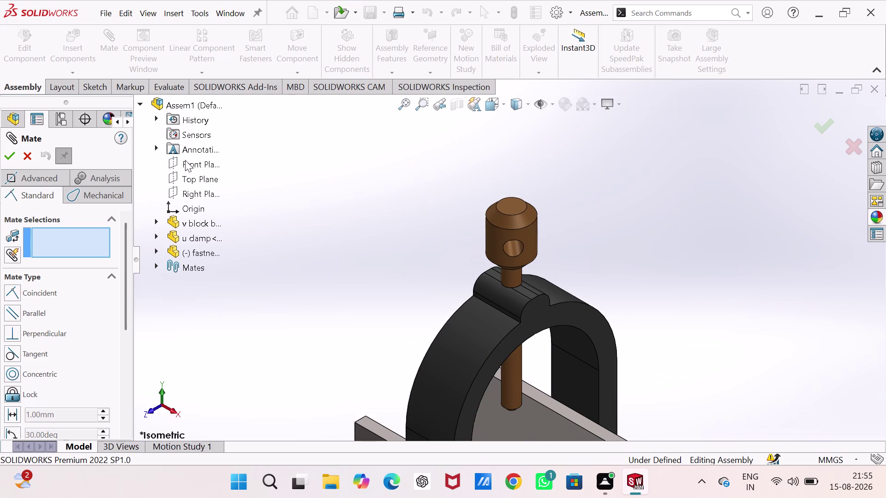
click(199, 168)
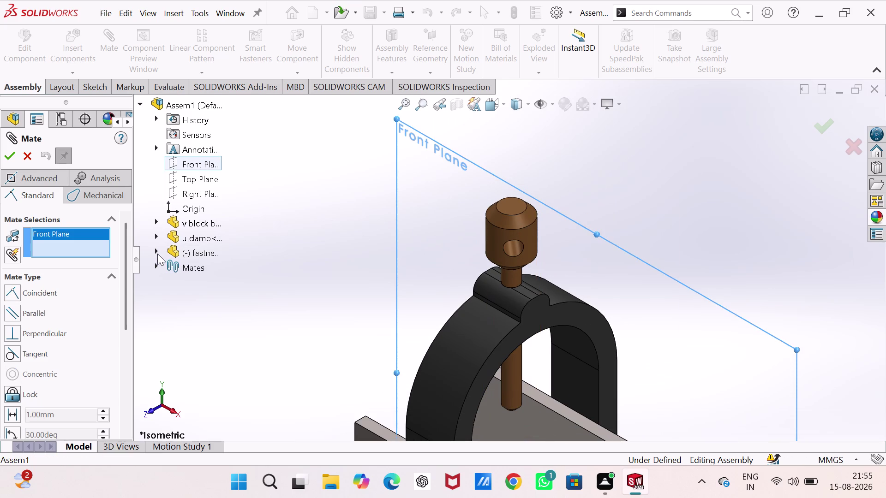
click(155, 253)
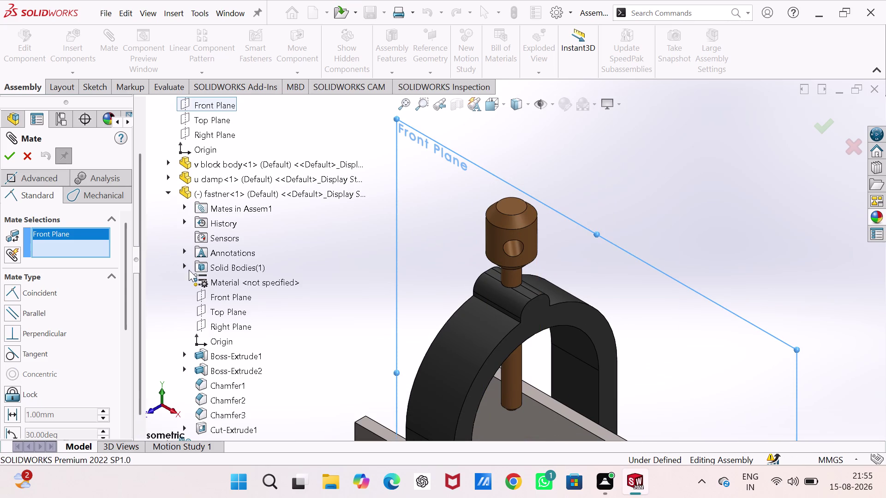
click(210, 299)
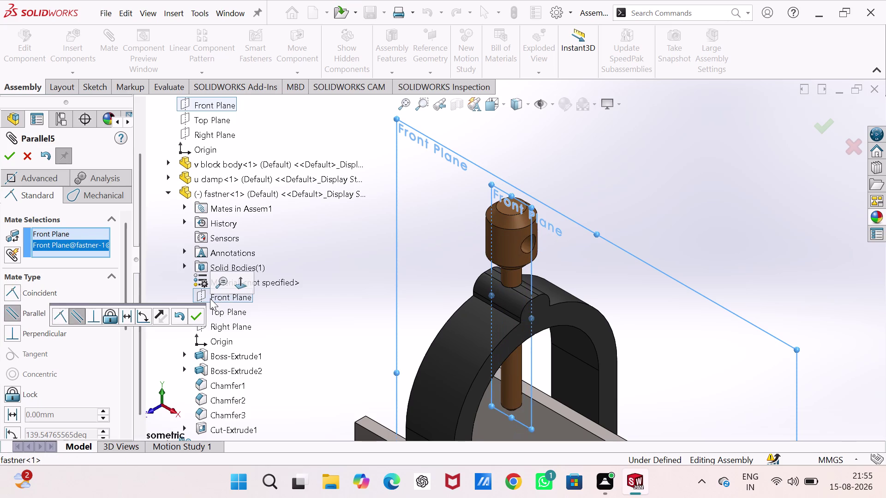
click(194, 316)
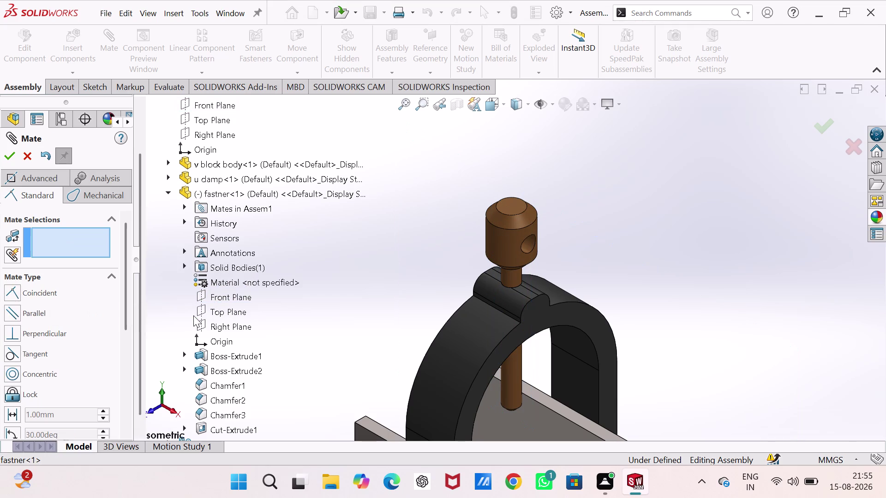
key(ctrl+z)
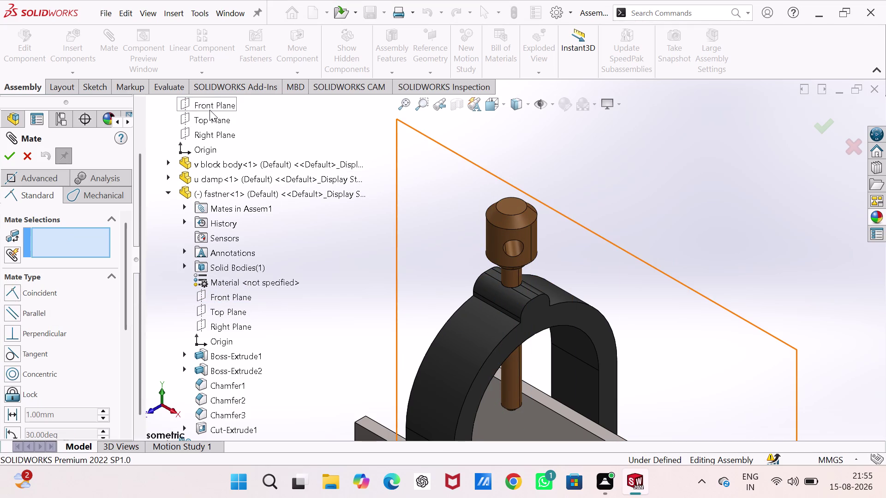
Pair the assembly Front Plane parallel with the fastner's Right Plane, then clear the selections.
click(209, 110)
click(212, 311)
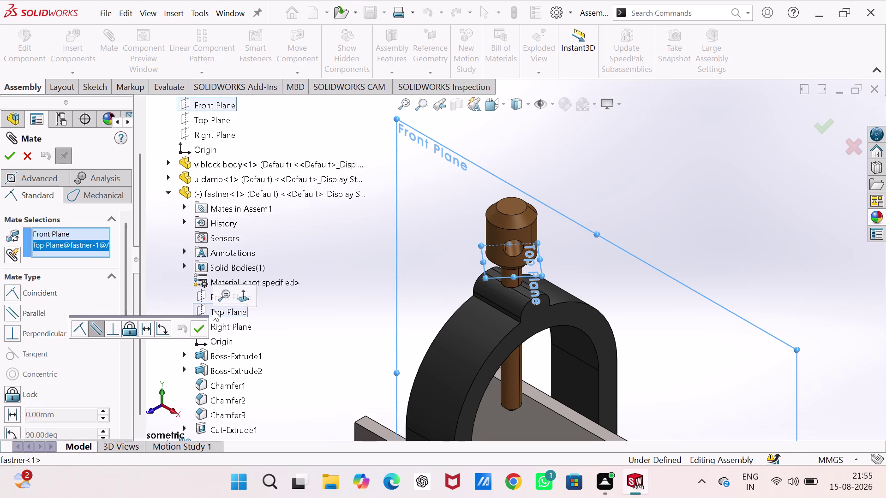
right_click(82, 243)
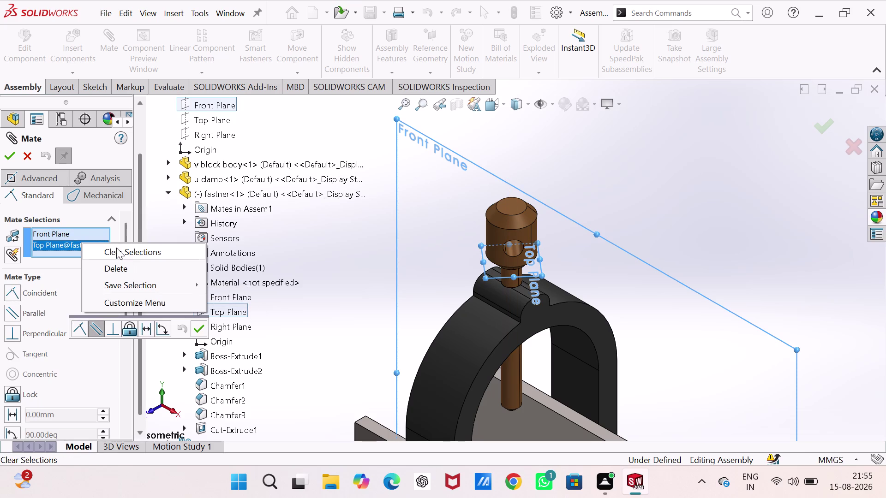
click(125, 266)
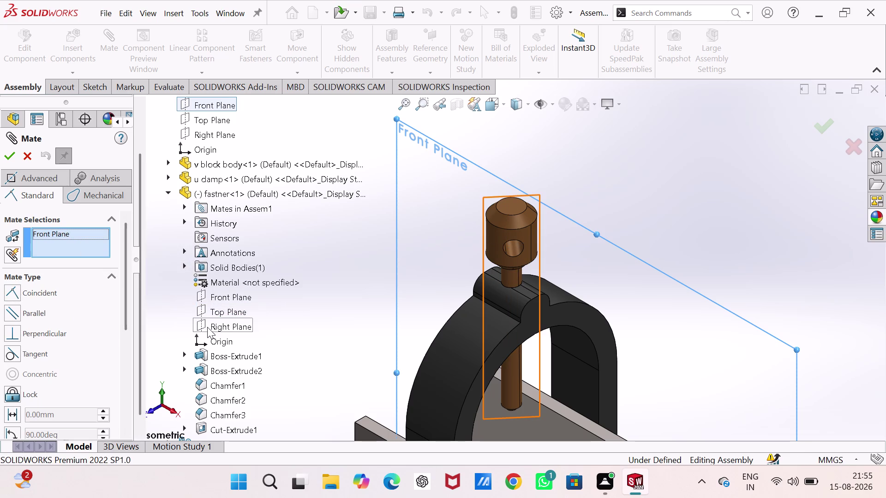
click(207, 327)
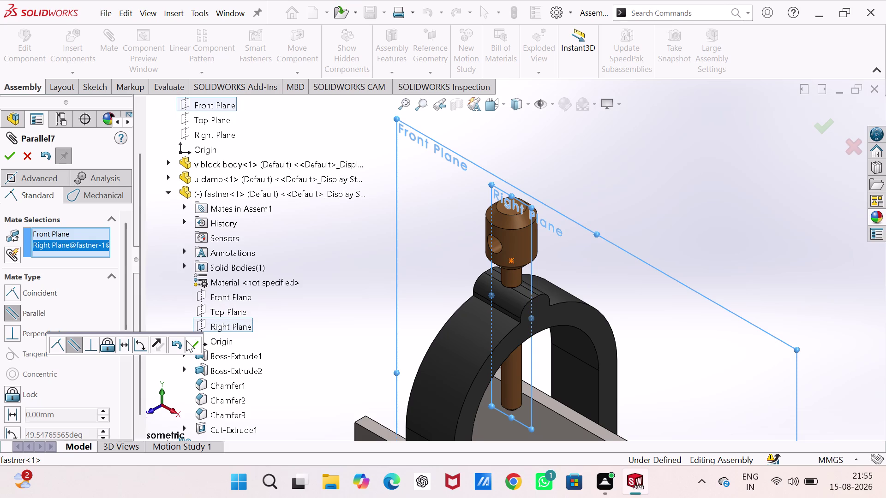
click(57, 342)
right_click(79, 242)
click(113, 245)
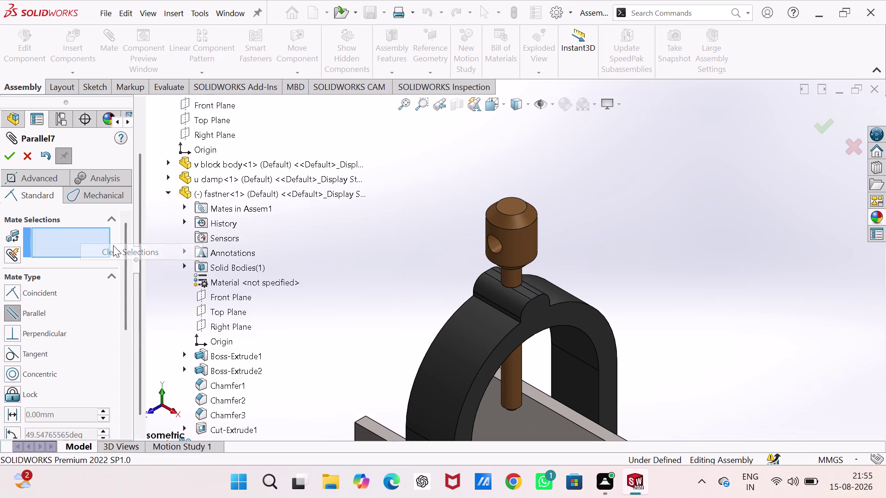
scroll(up, 3)
scroll(up, 3)
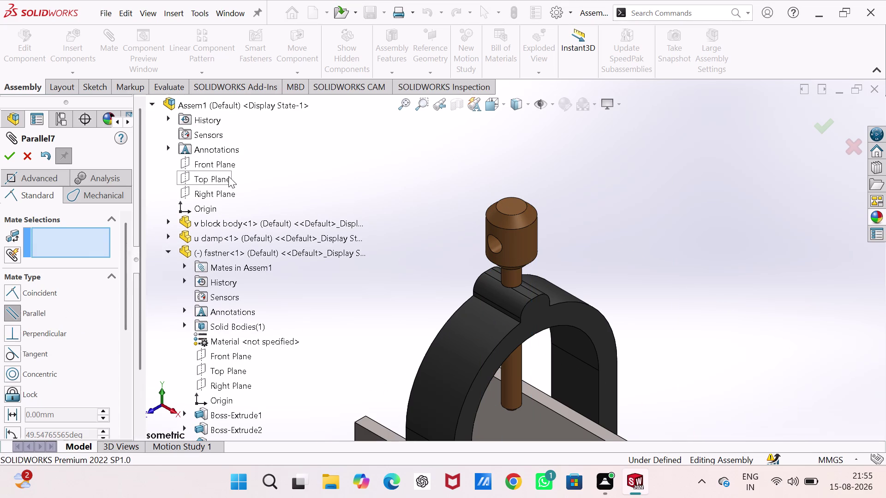
click(227, 180)
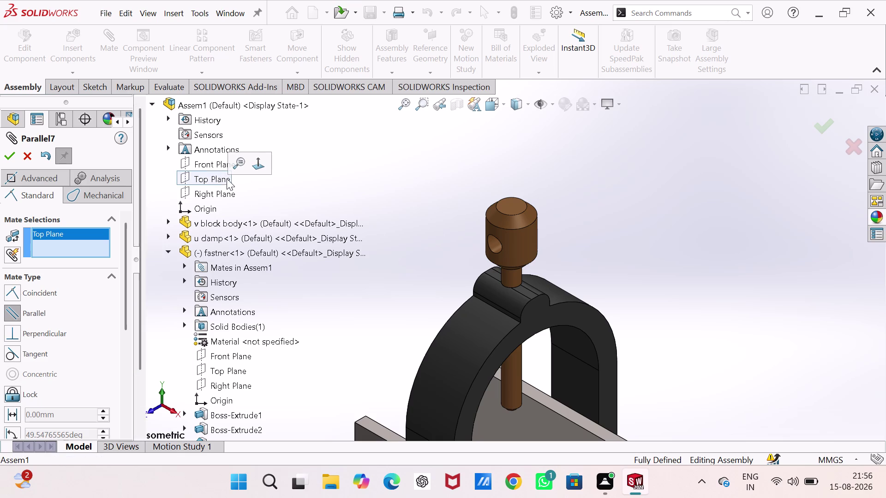
click(208, 163)
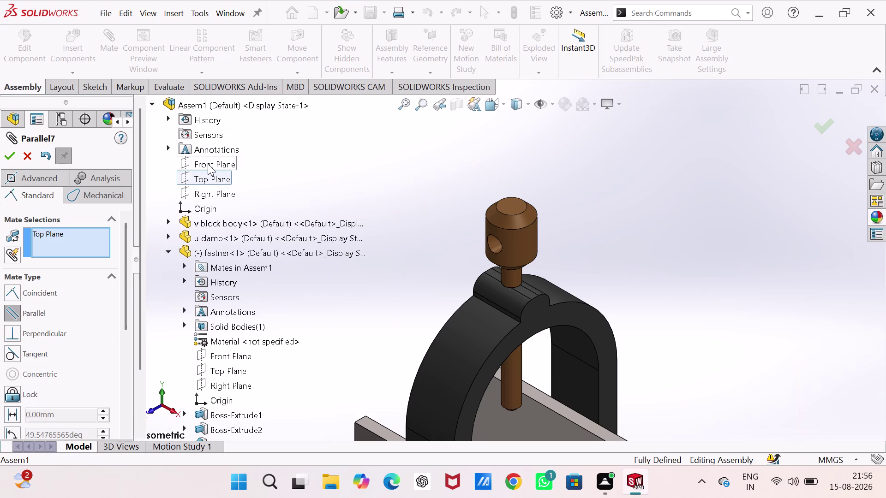
right_click(90, 241)
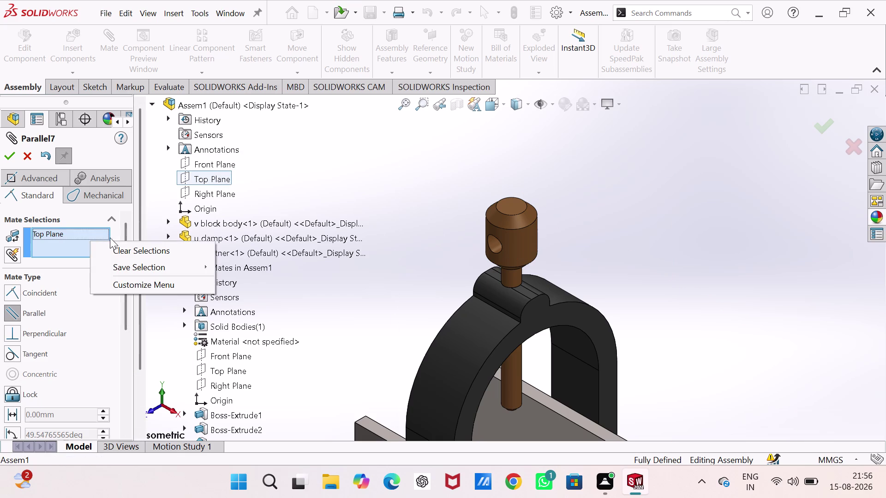
click(117, 247)
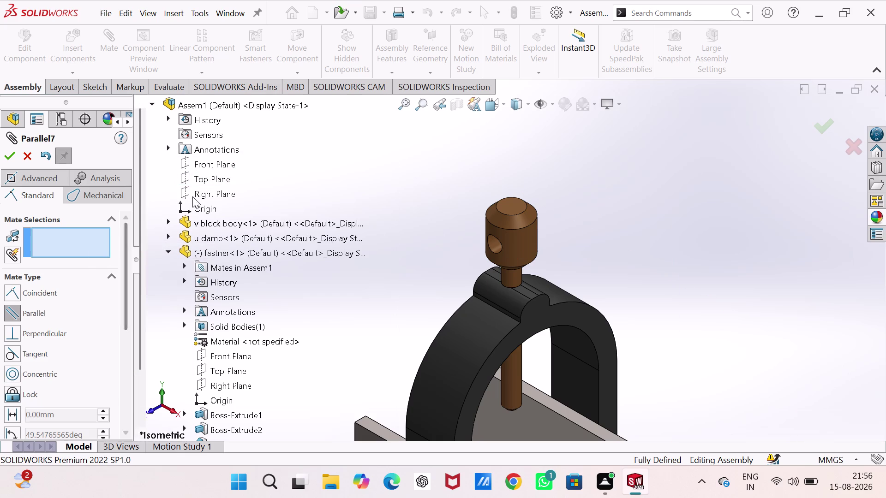
click(207, 164)
scroll(down, 3)
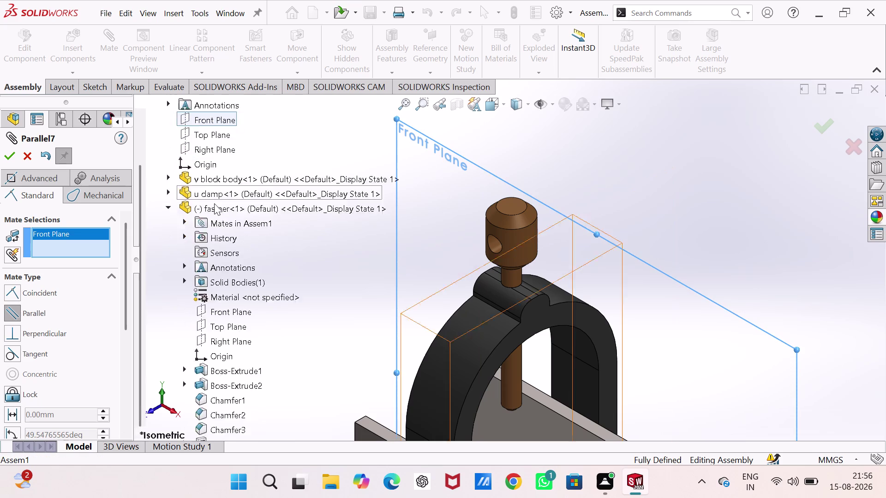
scroll(down, 3)
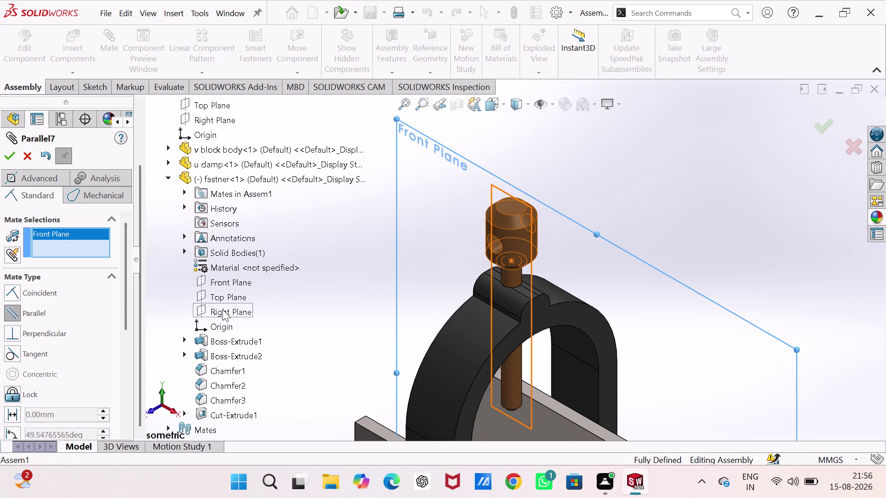
click(222, 310)
click(207, 329)
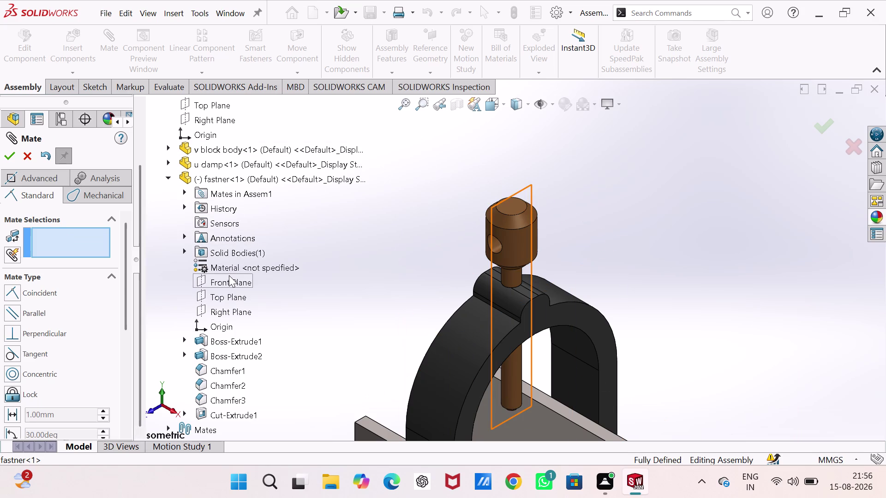
key(ctrl+z)
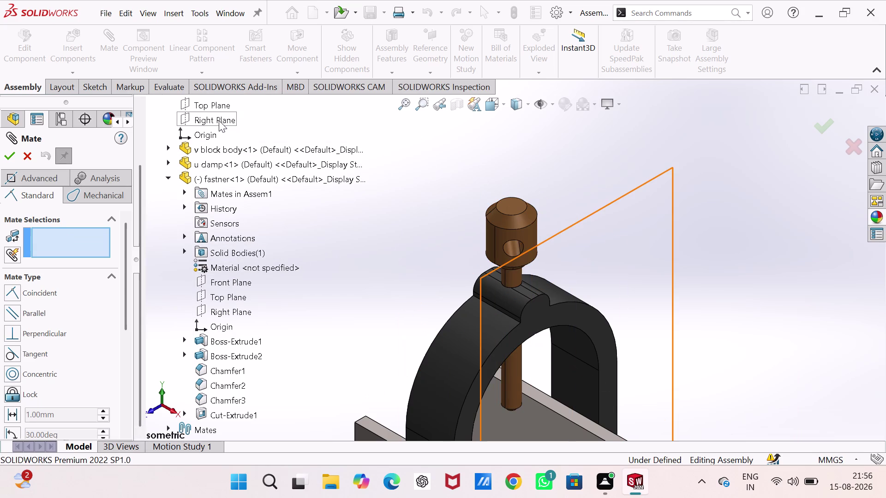
scroll(up, 3)
click(225, 166)
scroll(down, 3)
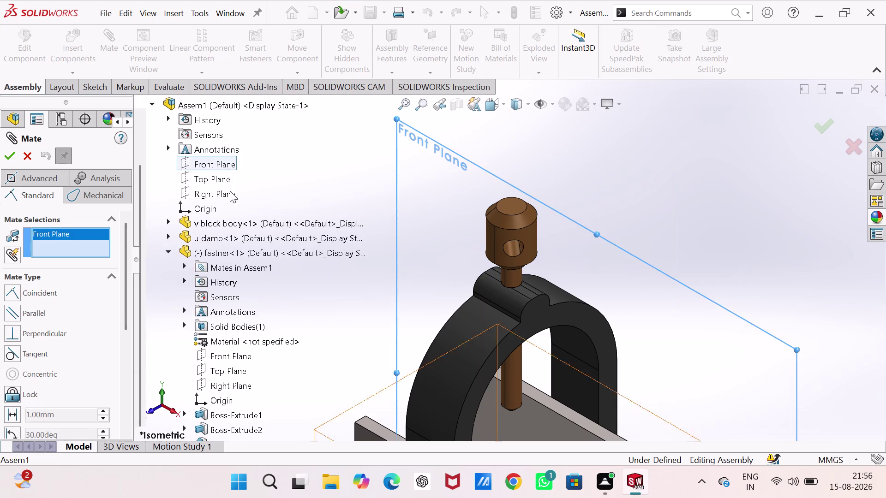
scroll(down, 3)
click(240, 282)
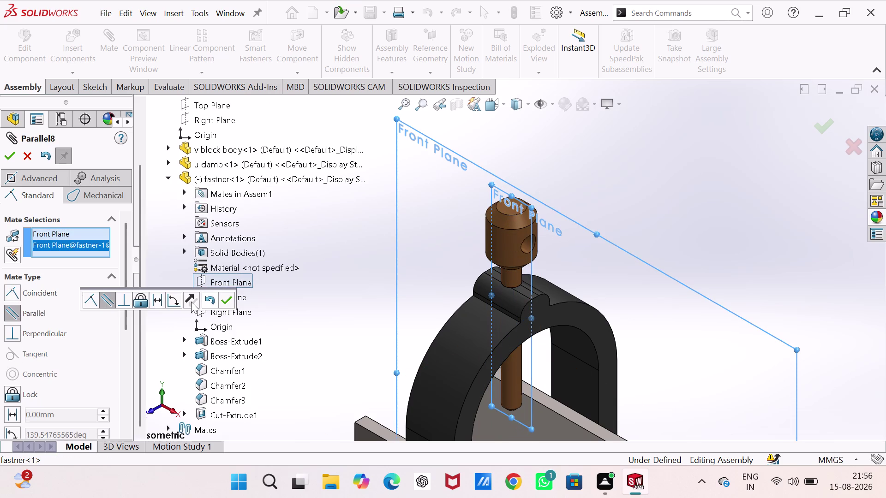
click(90, 295)
triple_click(90, 295)
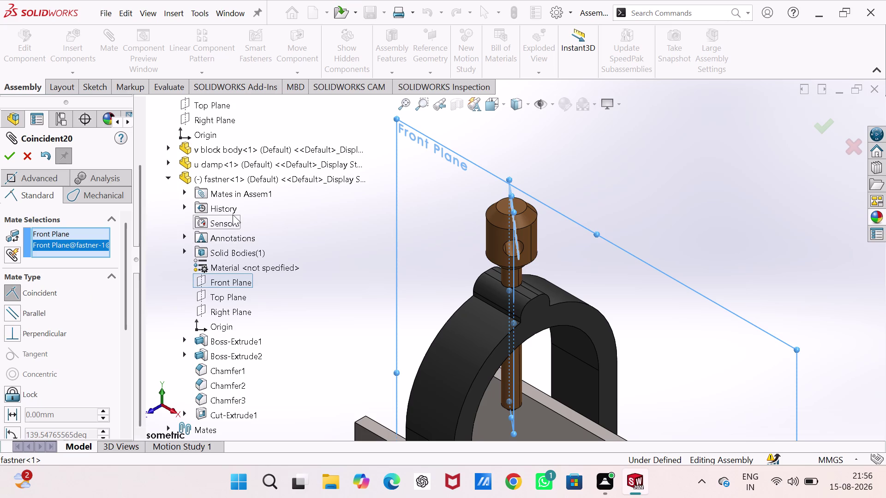
scroll(up, 3)
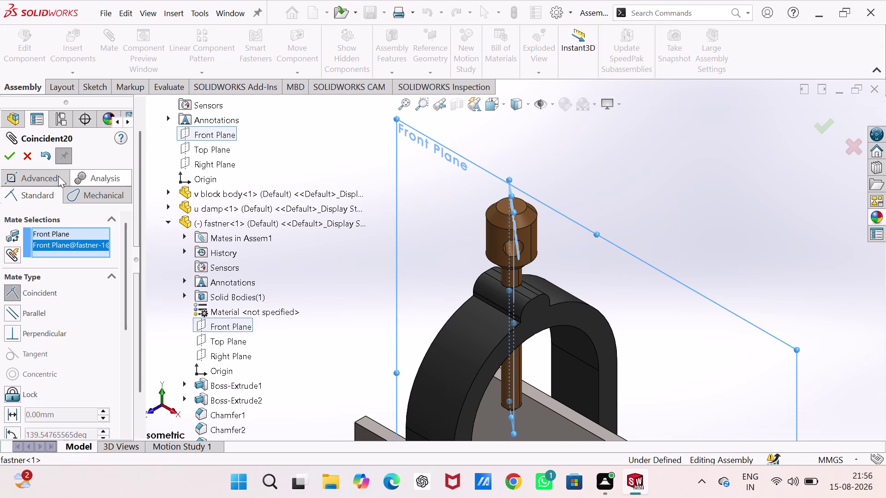
click(10, 159)
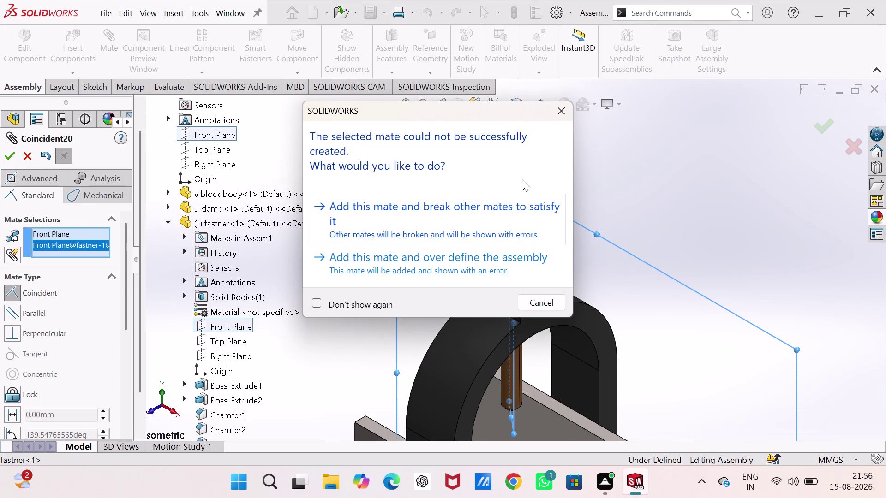
click(561, 117)
click(614, 185)
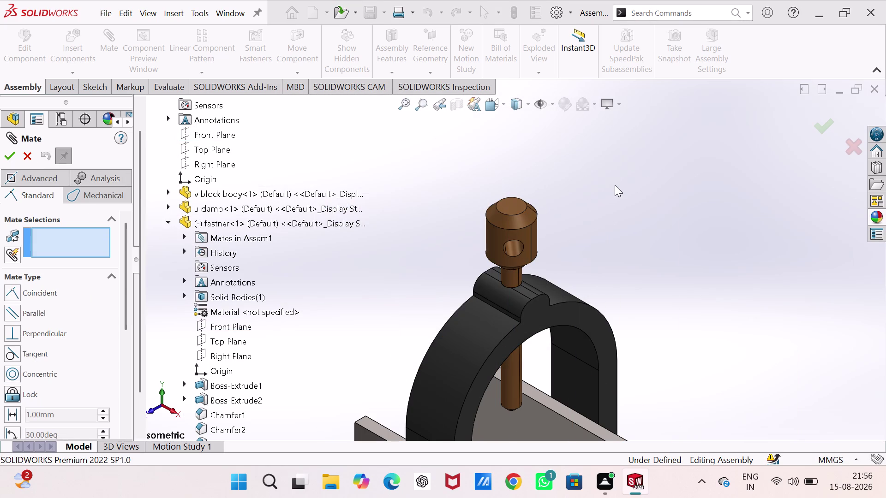
Close the current mate command and adjust the view of the model.
click(29, 157)
scroll(down, 3)
scroll(down, 3)
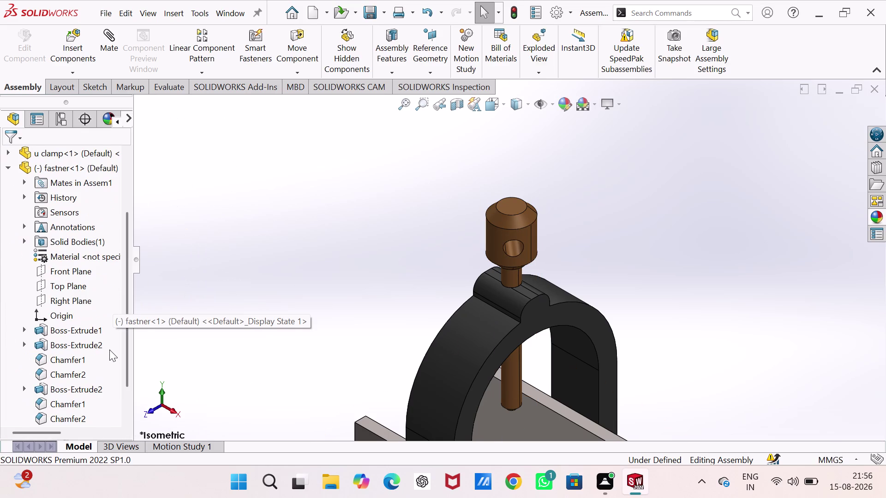
click(7, 419)
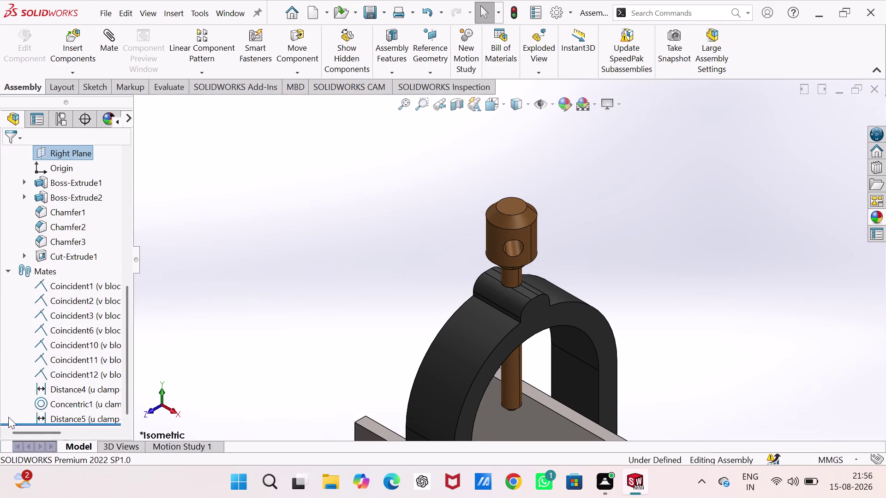
scroll(down, 3)
click(254, 226)
double_click(234, 197)
Start a new mate with the fastner's Front Plane as its first reference.
click(116, 33)
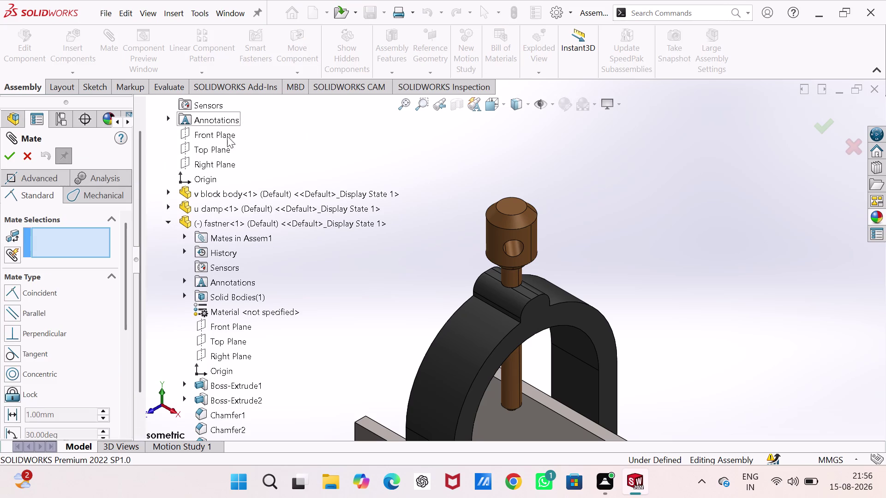
scroll(down, 3)
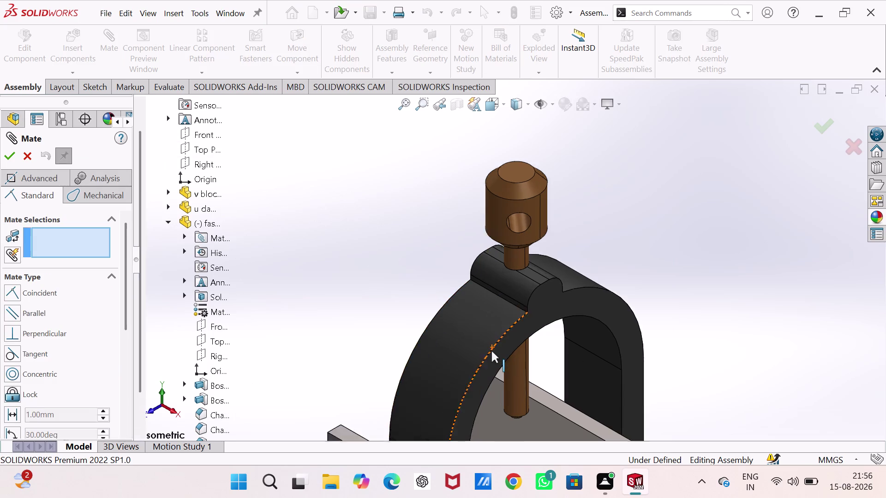
scroll(down, 3)
scroll(up, 3)
scroll(down, 3)
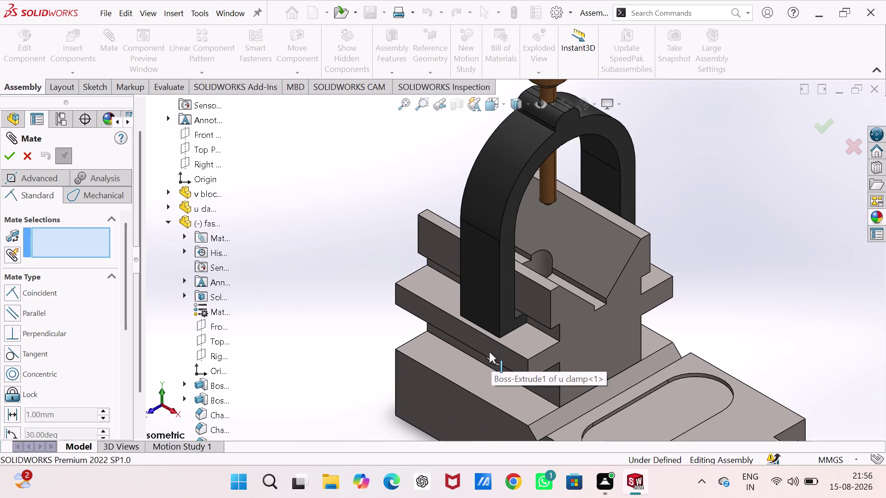
scroll(up, 3)
scroll(down, 3)
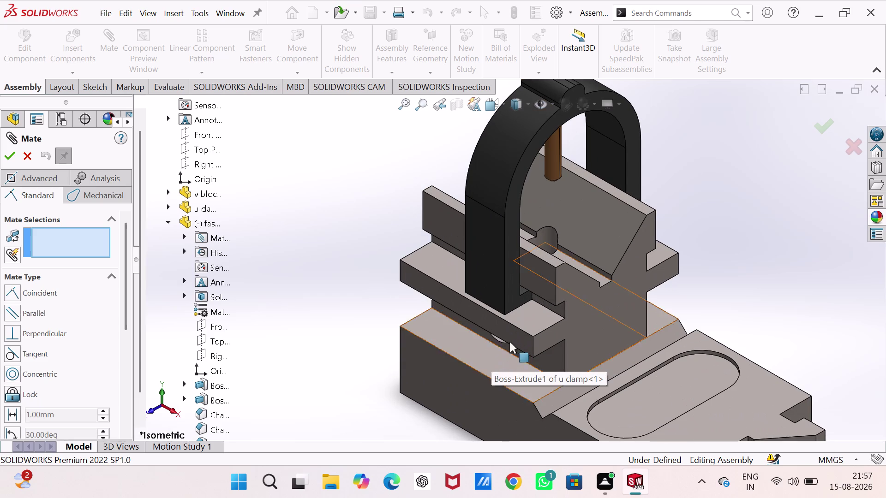
scroll(up, 3)
scroll(down, 3)
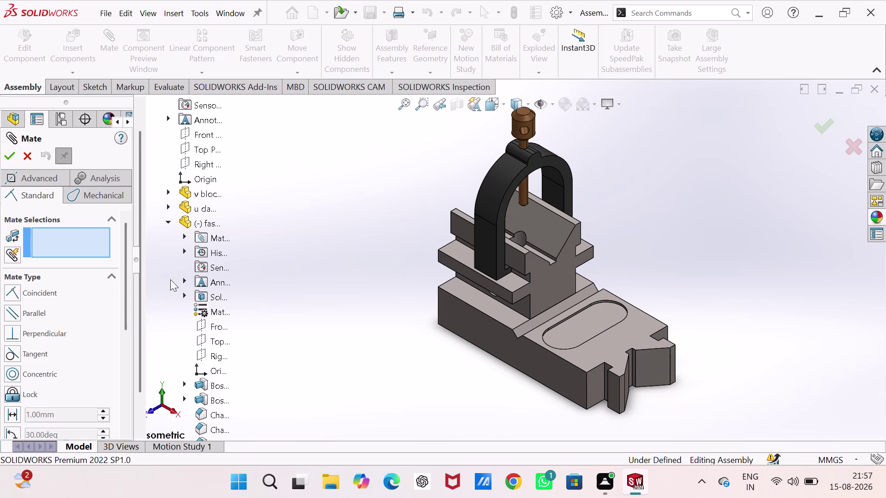
click(214, 327)
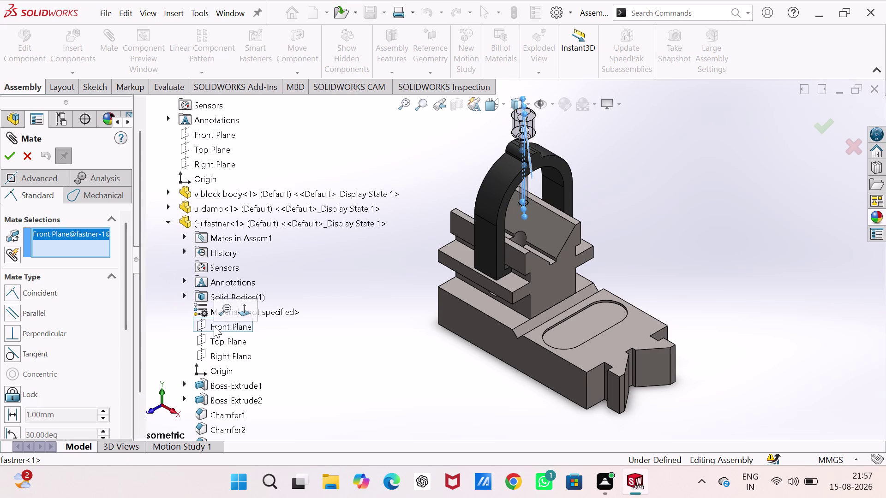
Mate the fastner's Front Plane parallel to the assembly's Right Plane.
scroll(up, 3)
scroll(up, 3)
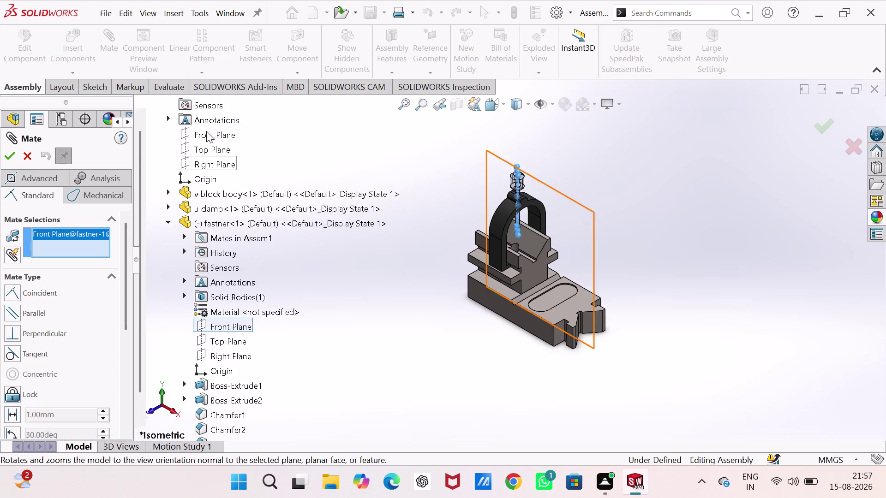
scroll(down, 3)
scroll(up, 3)
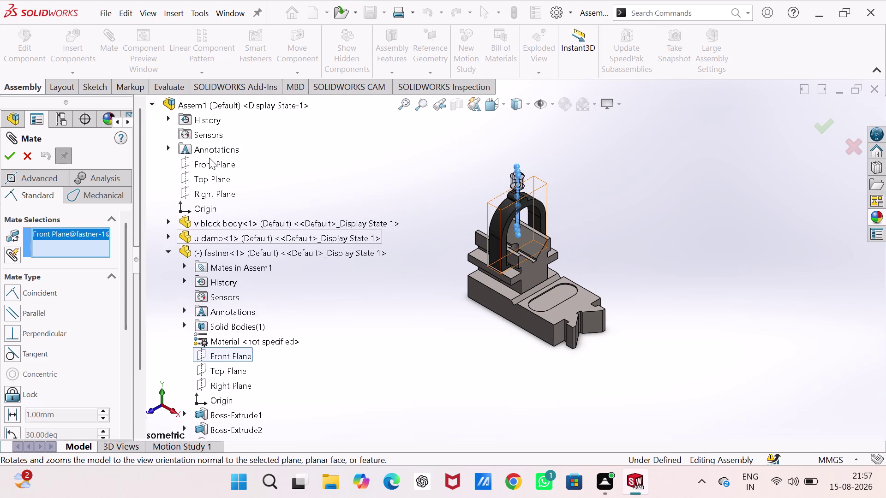
scroll(up, 3)
scroll(down, 3)
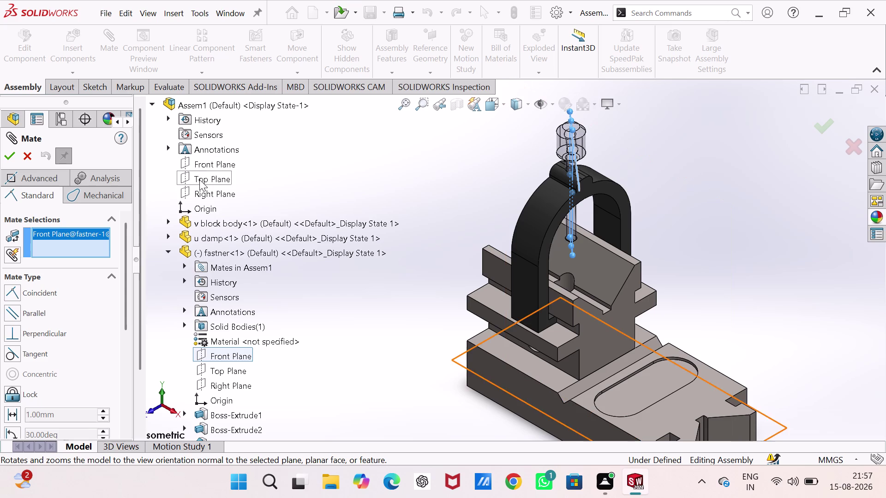
click(203, 193)
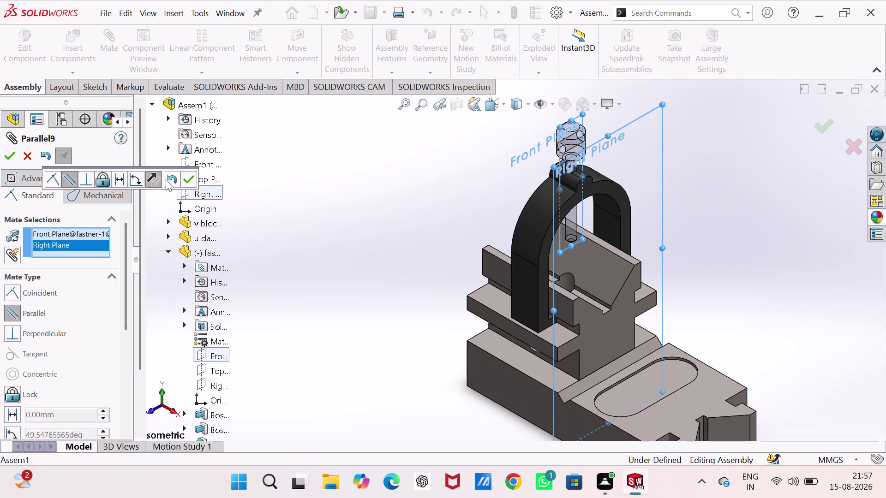
click(190, 180)
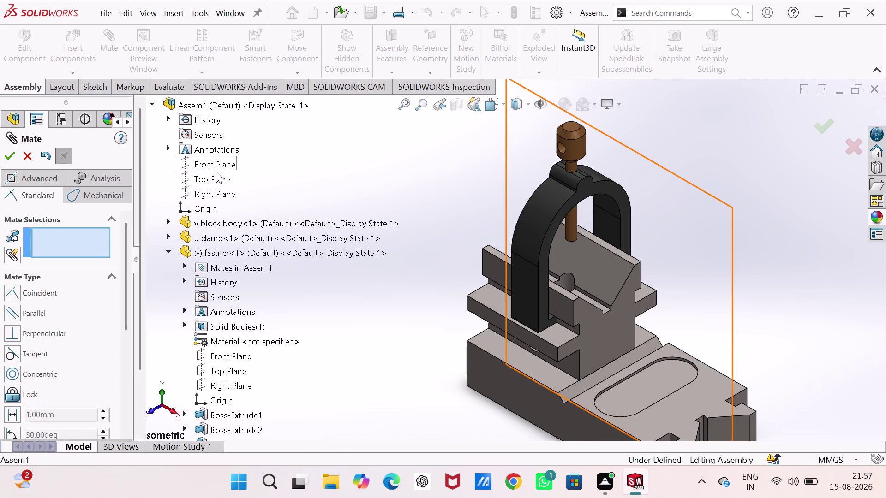
Pair the assembly's Right Plane with the fastner's Right Plane, then exit mating.
click(218, 192)
scroll(down, 3)
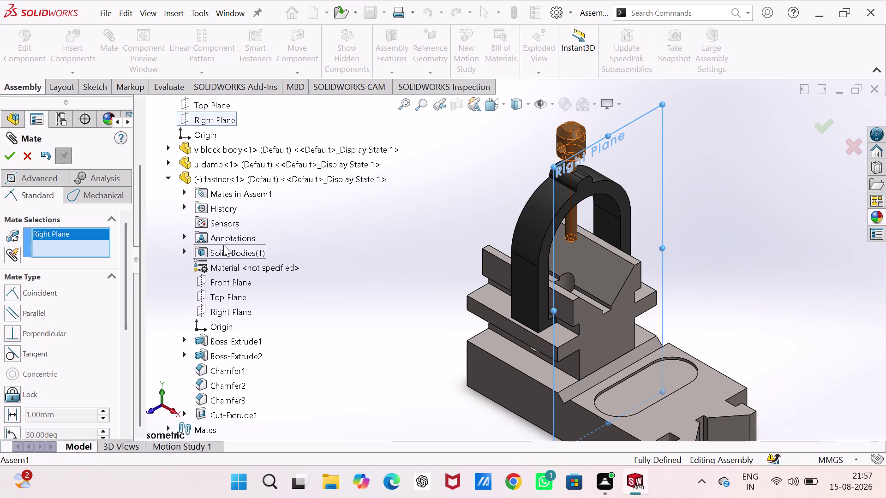
scroll(down, 3)
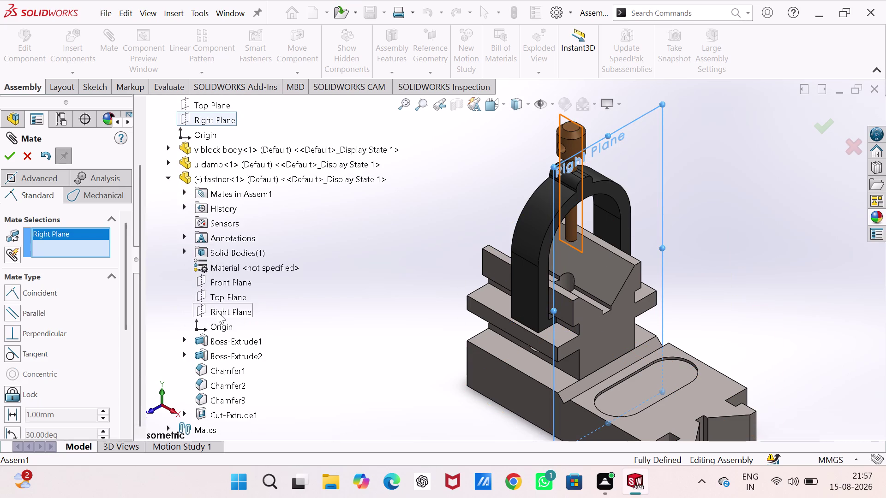
click(217, 312)
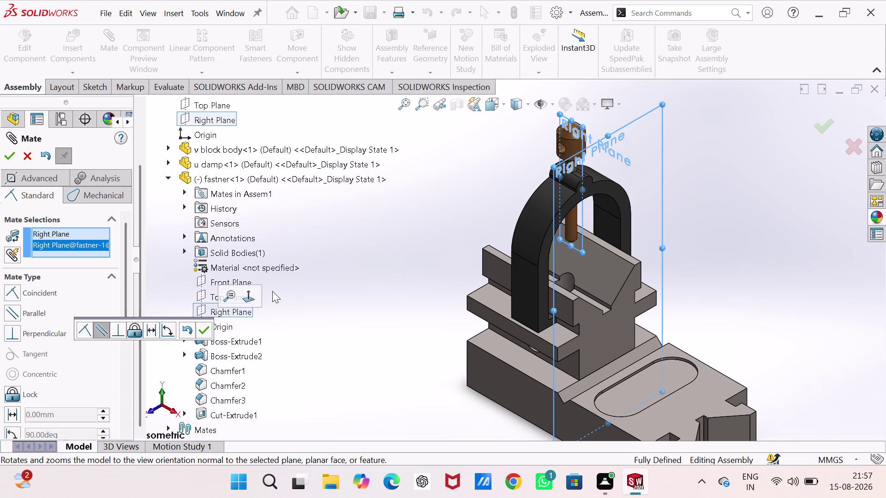
drag(440, 250, 433, 236)
key(Escape)
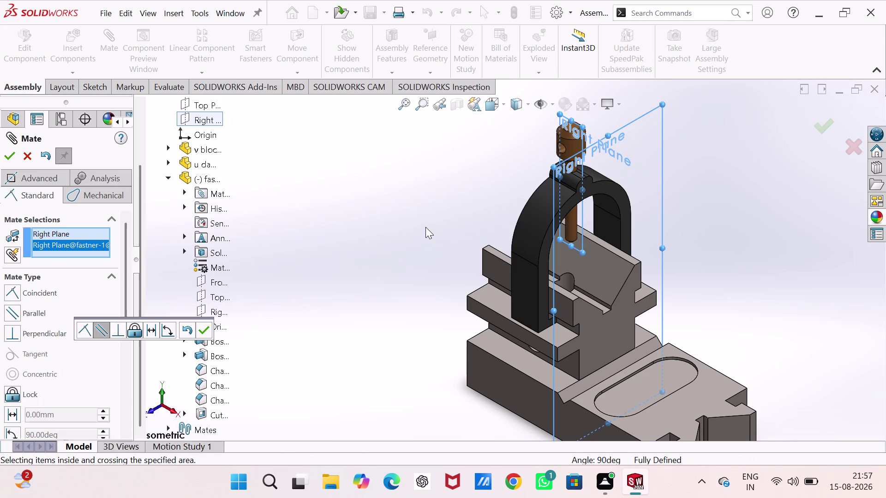
key(Escape)
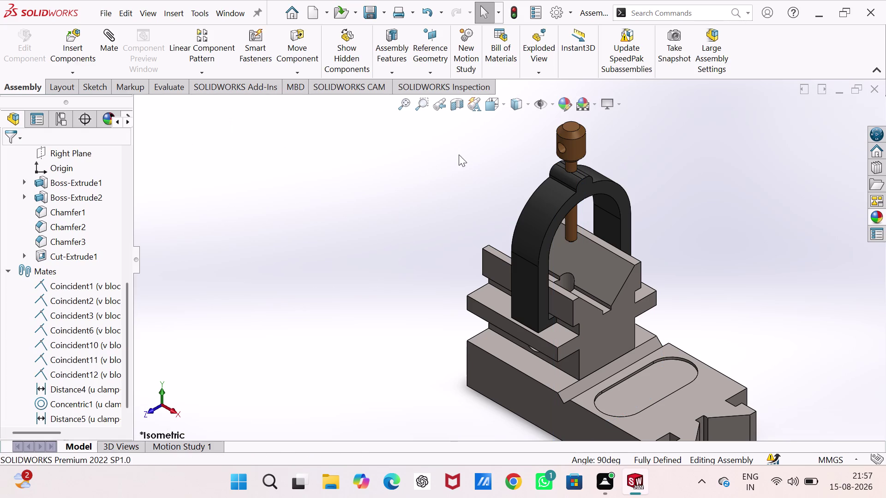
Drag the fastener to confirm it no longer moves, then deselect it.
scroll(down, 3)
scroll(down, 3)
drag(546, 226, 546, 227)
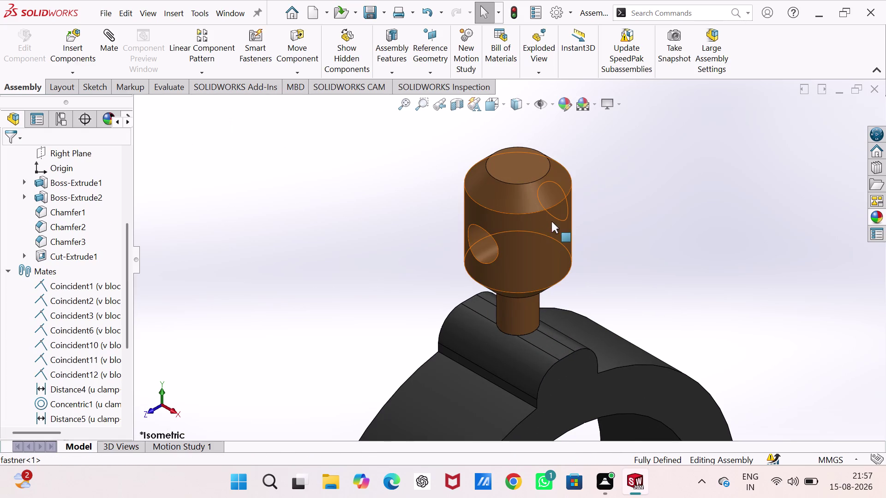
drag(546, 228, 457, 237)
scroll(up, 3)
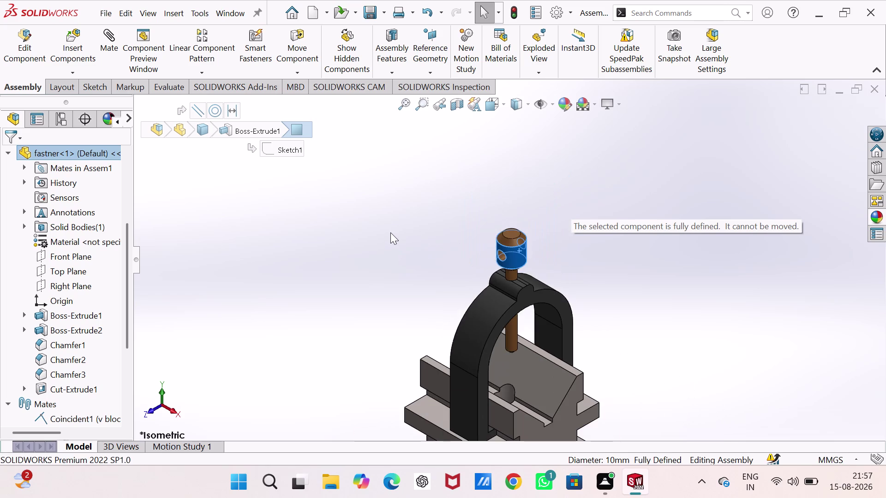
scroll(up, 3)
click(370, 208)
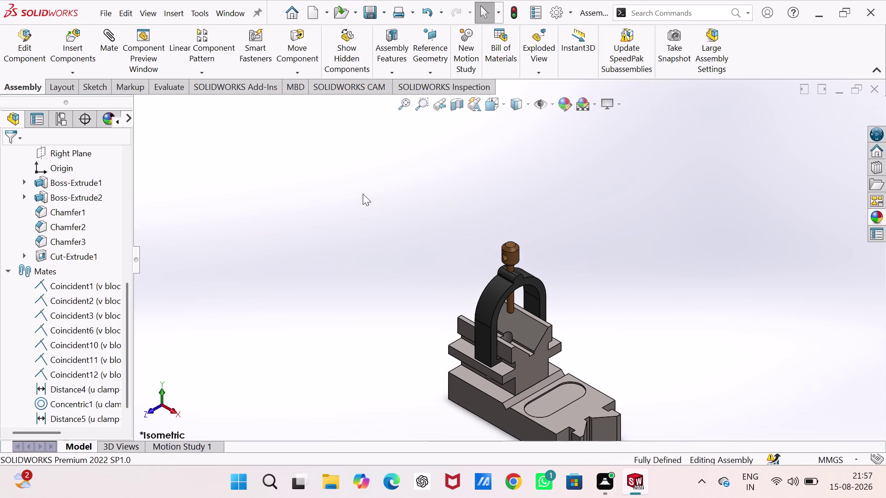
Save the assembly as 'v block Assem1'.
key(ctrl+s)
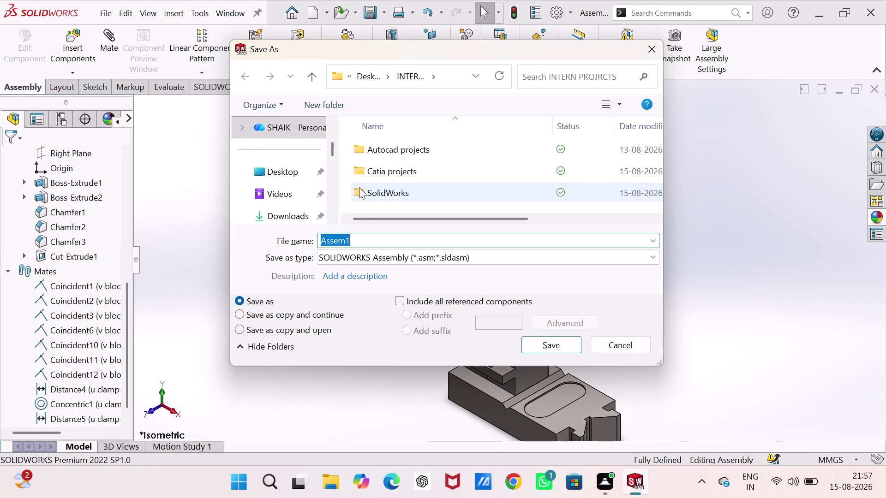
key(Left)
key(Left)
key(Left)
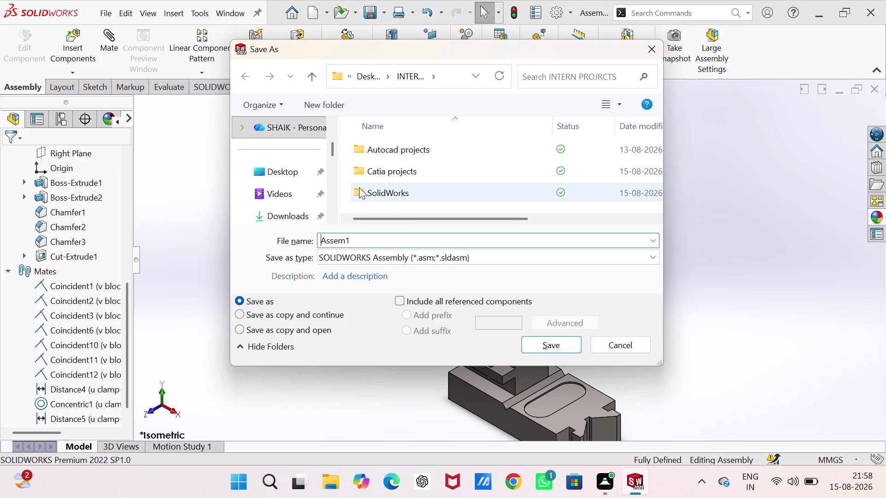
text(v block)
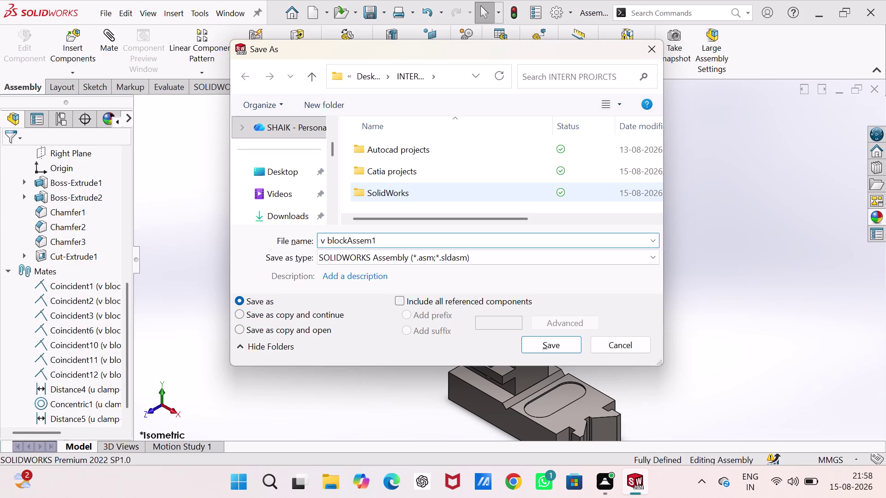
key(space)
key(Return)
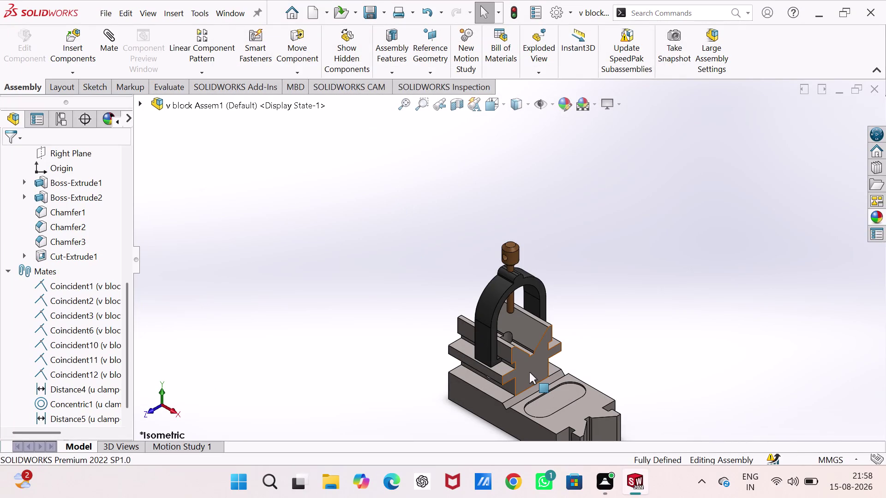
Create a new drawing on an A0 (ISO) sheet with the sheet format displayed.
key(ctrl+n)
click(575, 273)
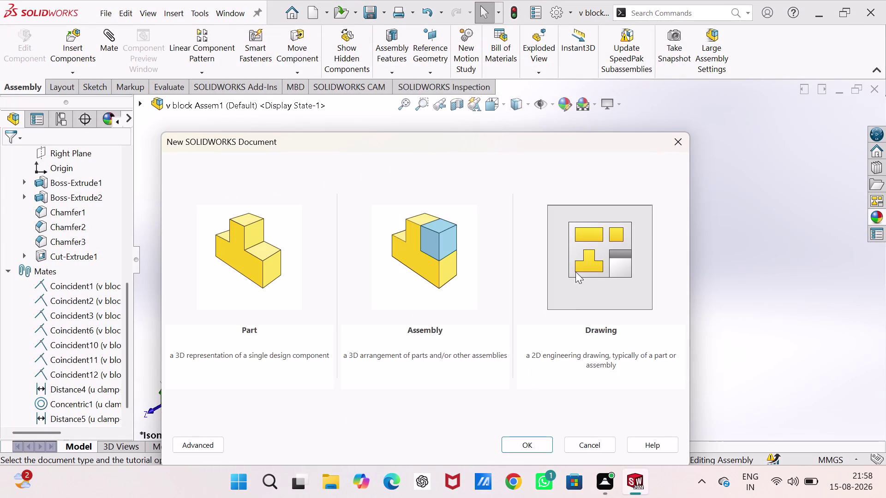
click(531, 440)
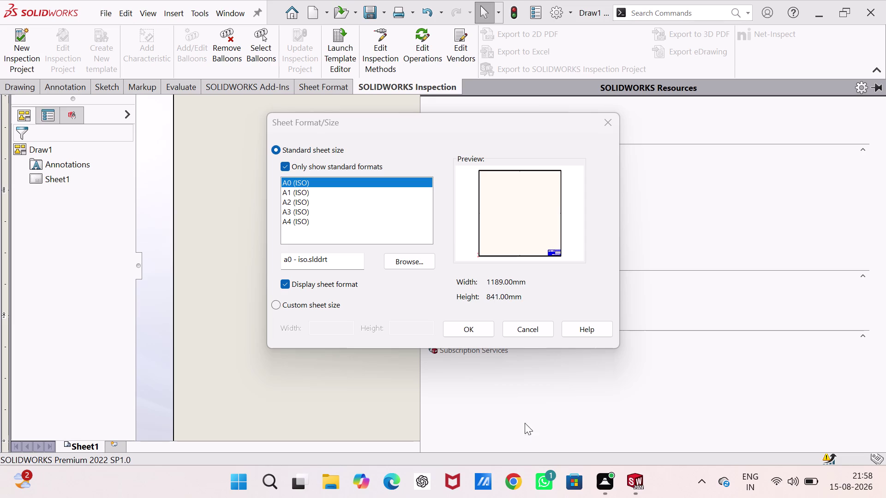
click(468, 327)
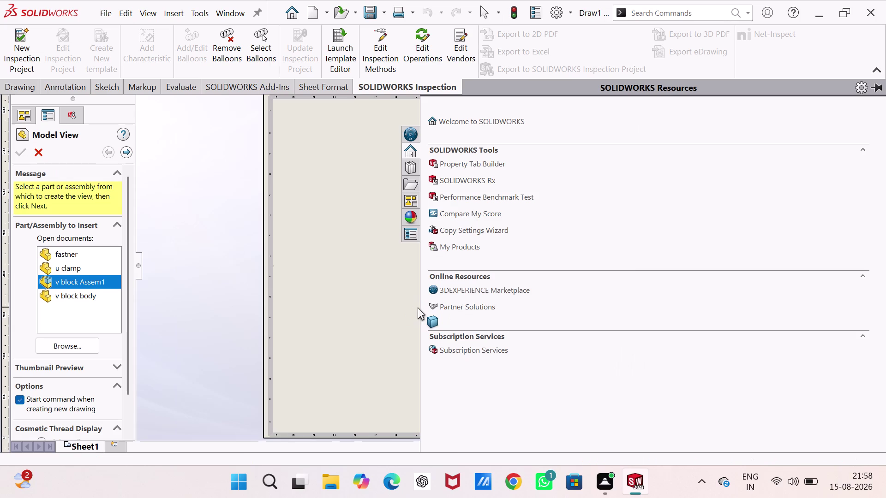
Insert the v block Assem1 assembly as an isometric view at the sheet's upper right.
click(408, 314)
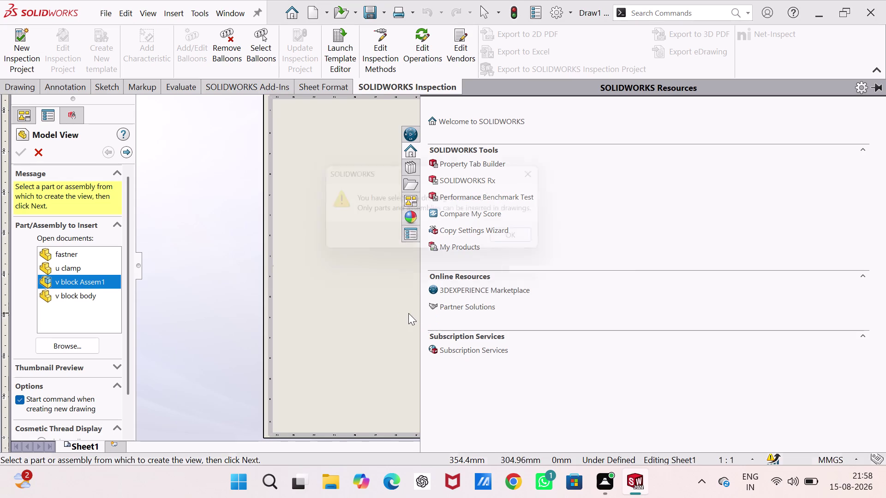
click(531, 237)
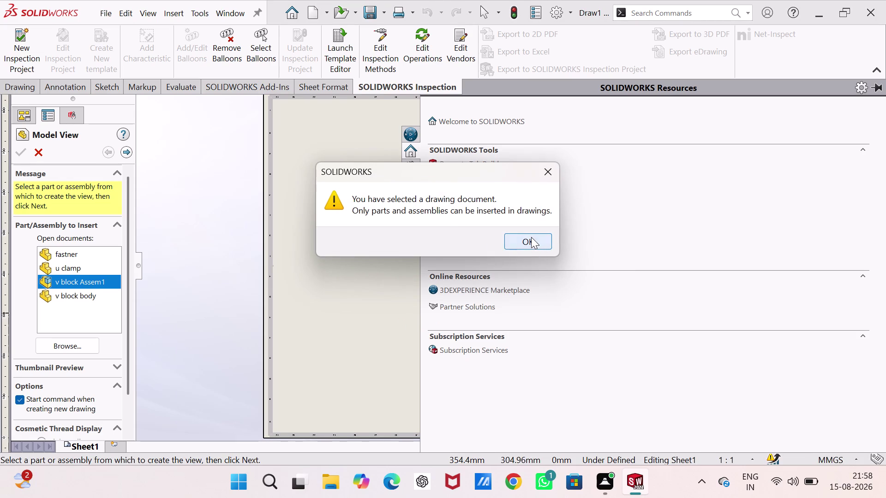
click(367, 264)
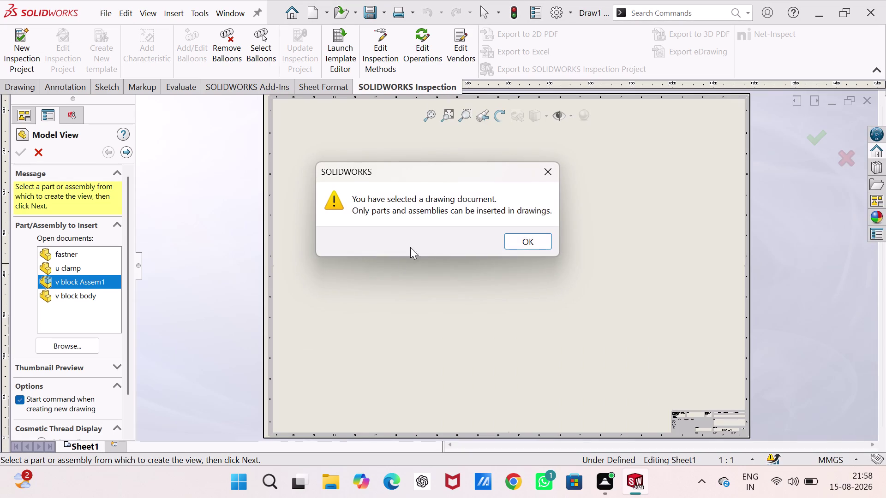
click(531, 240)
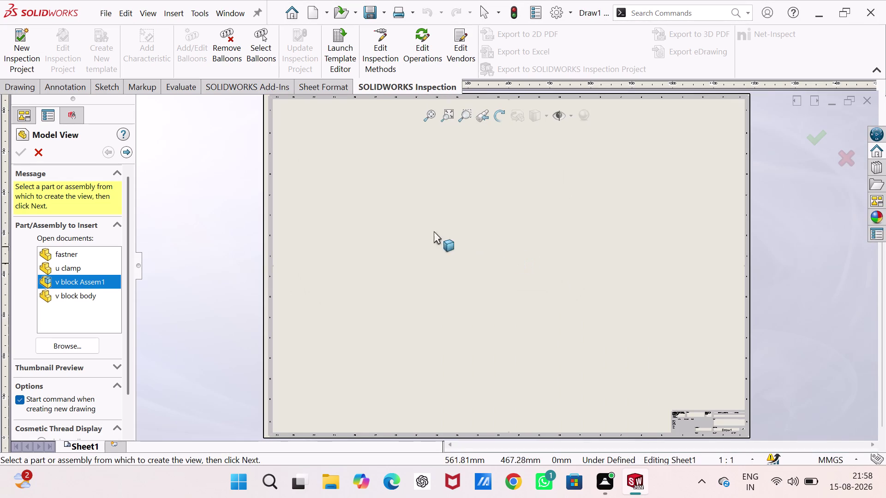
click(83, 347)
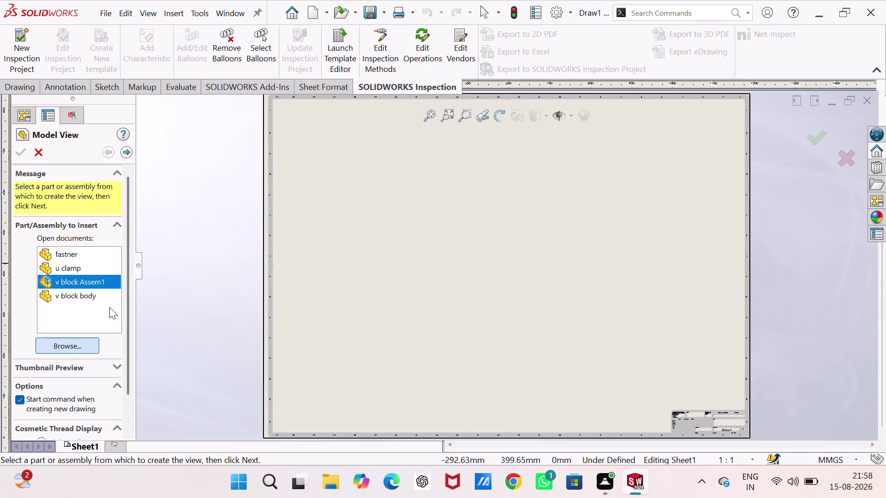
scroll(down, 3)
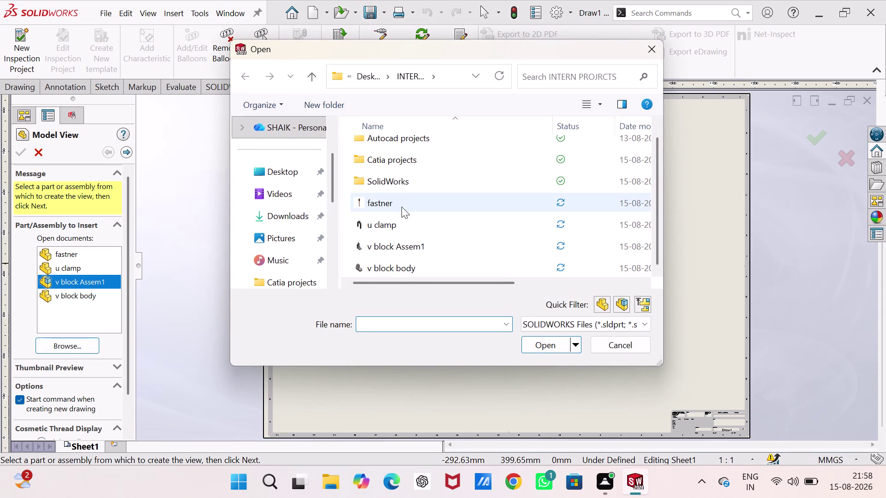
click(410, 244)
click(544, 346)
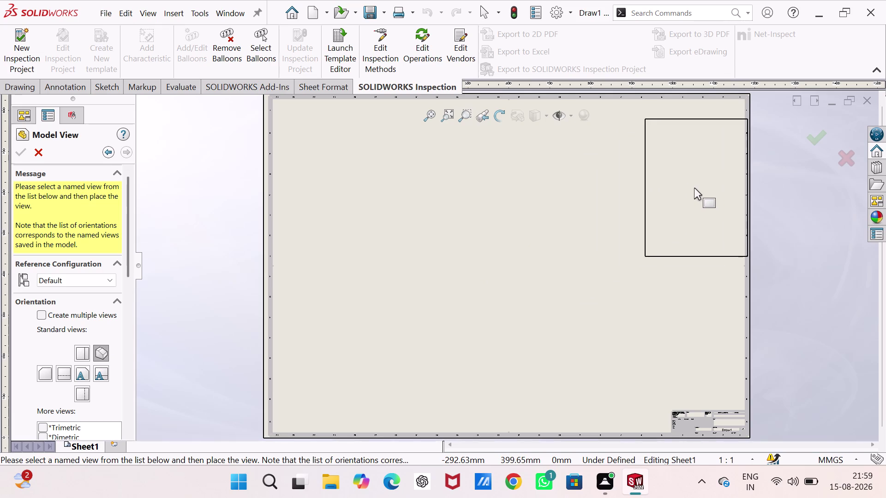
click(677, 190)
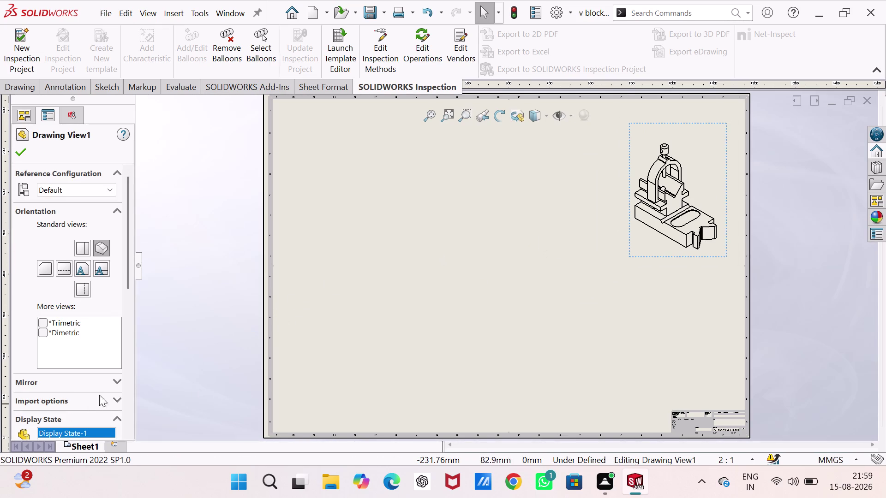
drag(124, 279, 125, 315)
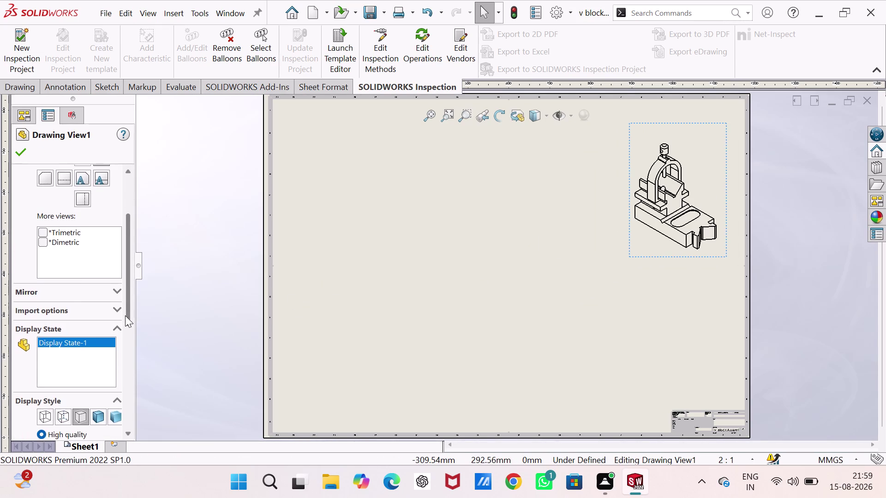
Set Drawing View1 to Shaded With Edges and close its view settings.
drag(125, 315, 112, 347)
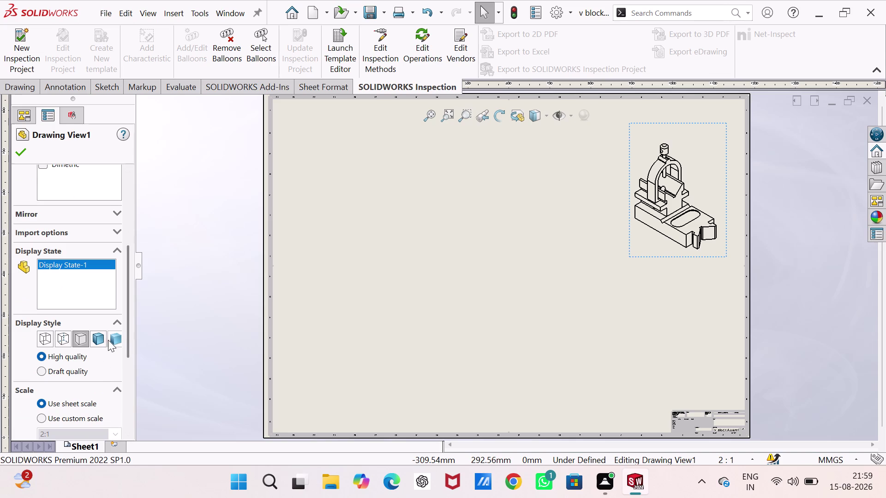
click(110, 341)
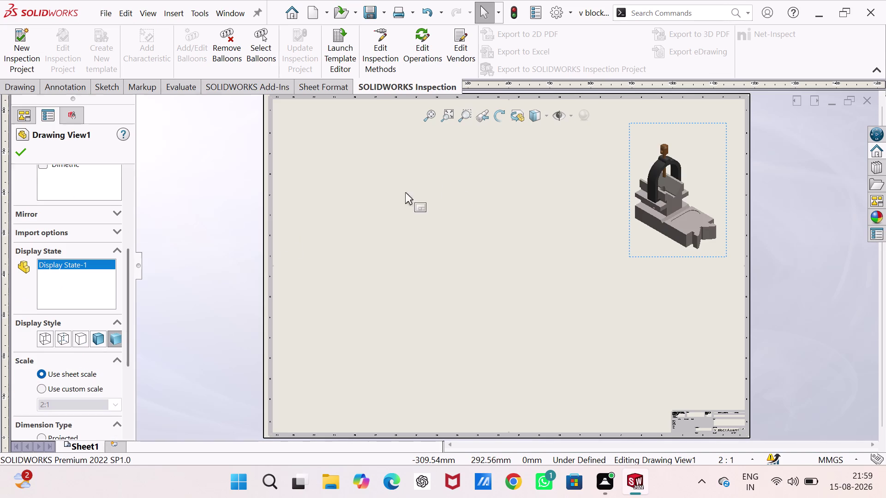
click(24, 150)
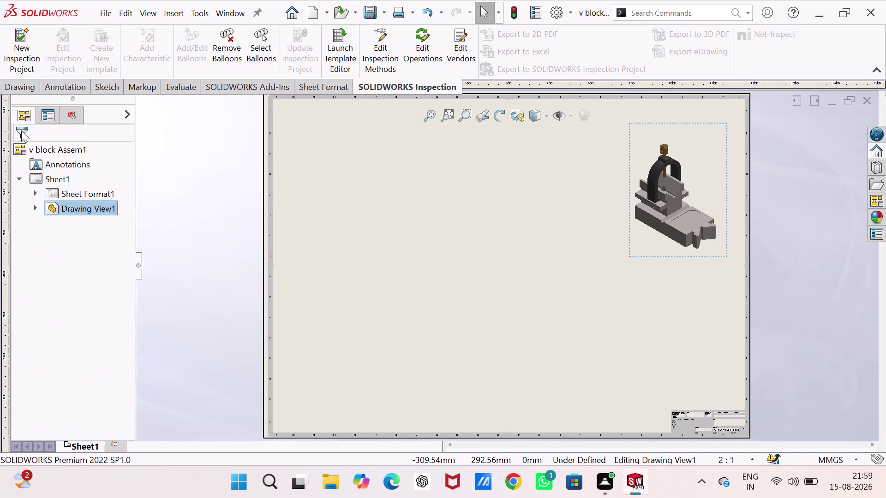
scroll(up, 3)
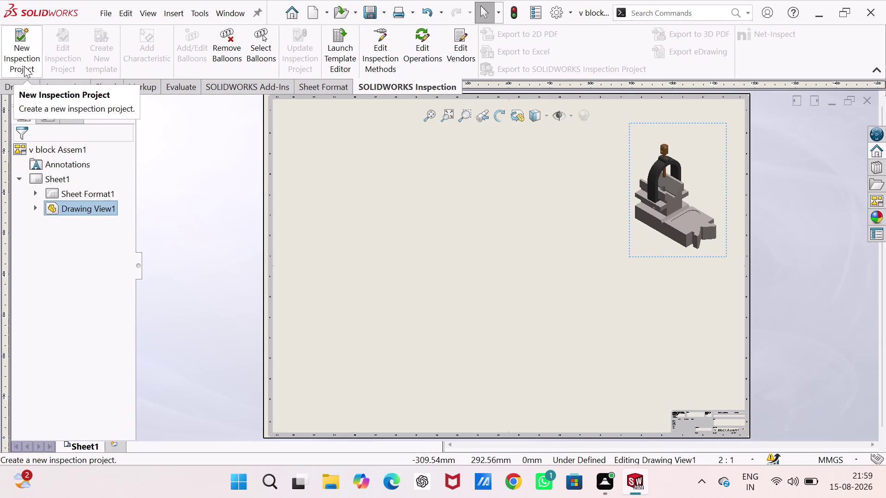
click(25, 87)
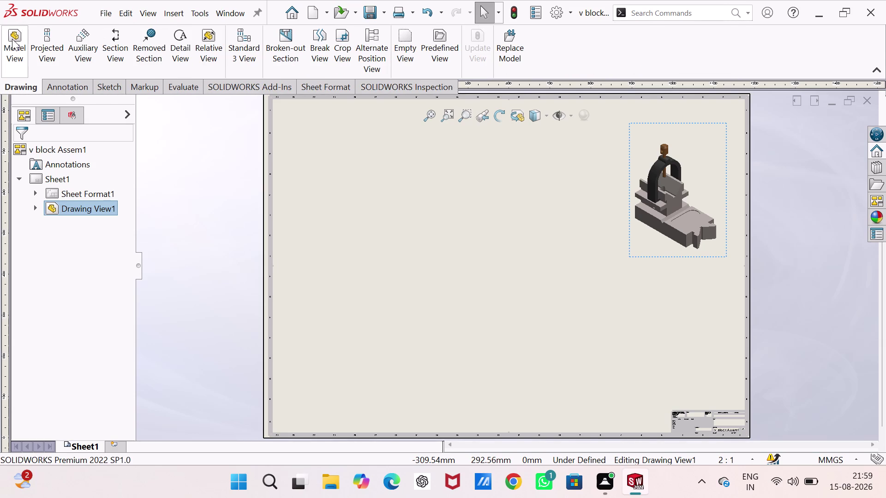
Place the v block body's front view with projected top and side views.
drag(0, 29, 0, 25)
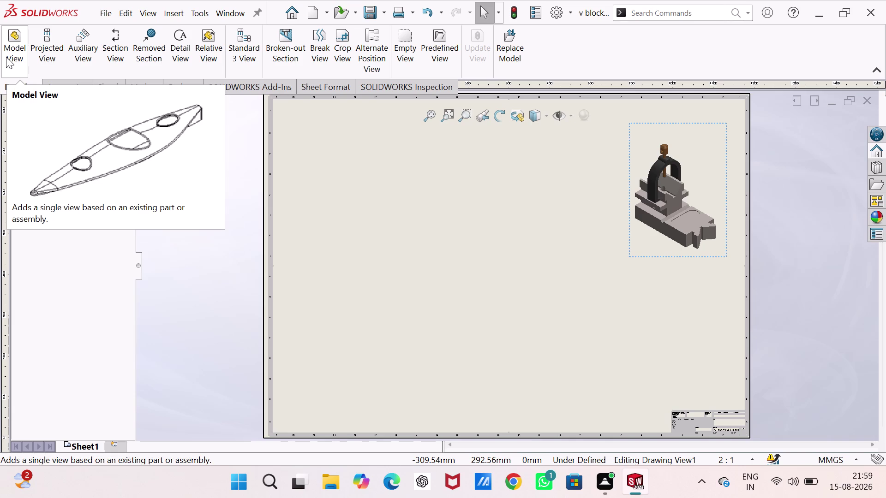
click(17, 51)
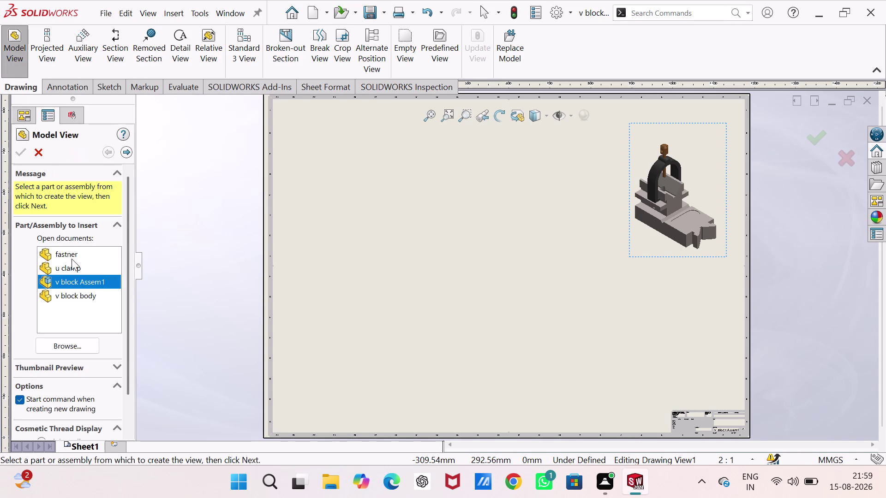
click(68, 344)
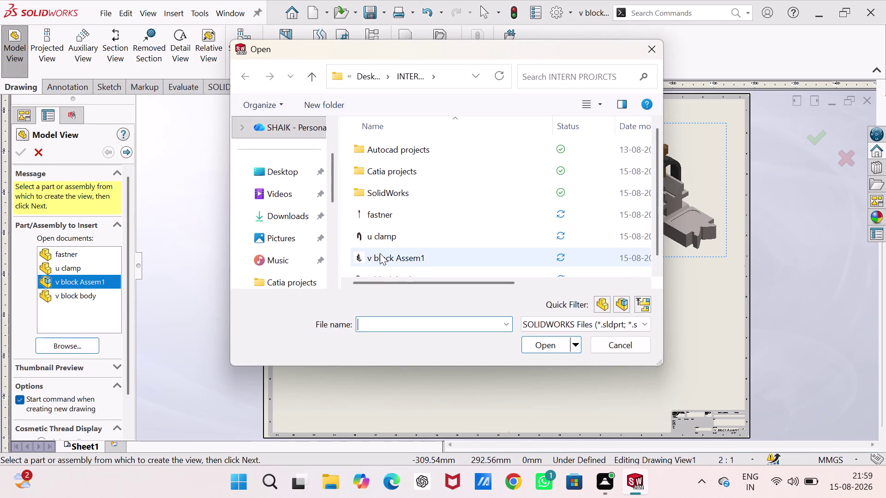
scroll(down, 3)
click(384, 264)
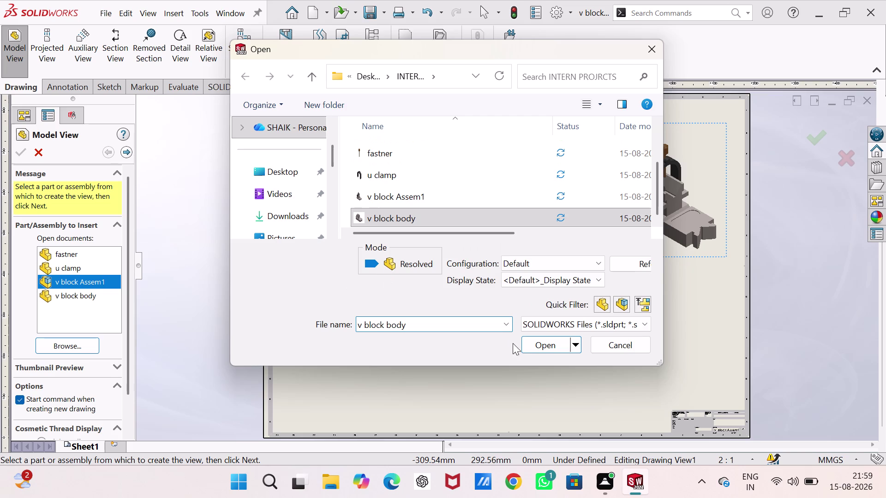
click(559, 342)
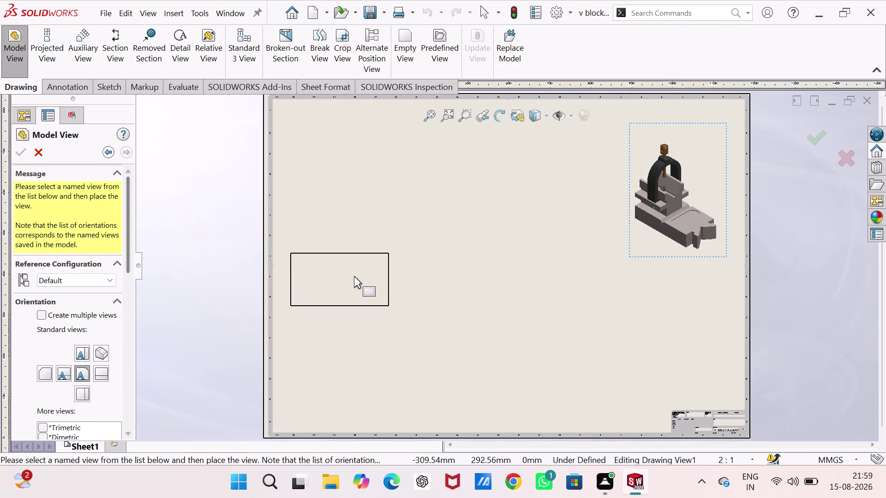
click(366, 272)
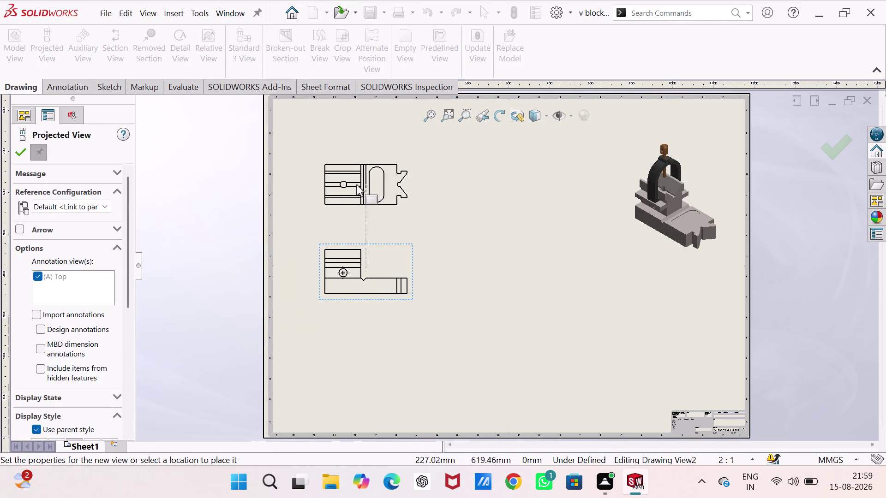
click(345, 127)
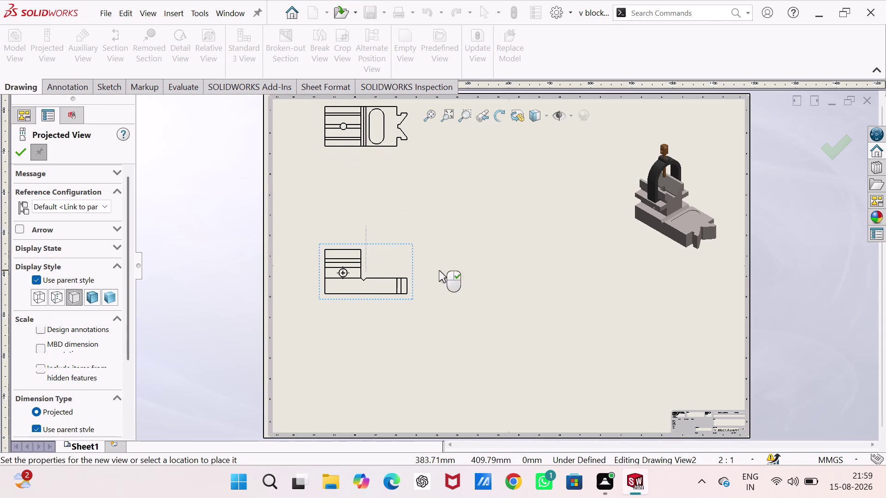
click(454, 270)
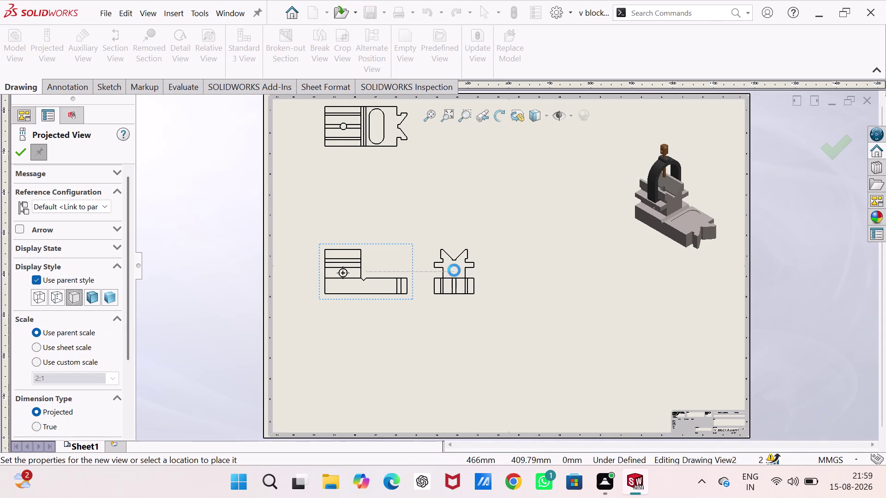
key(Escape)
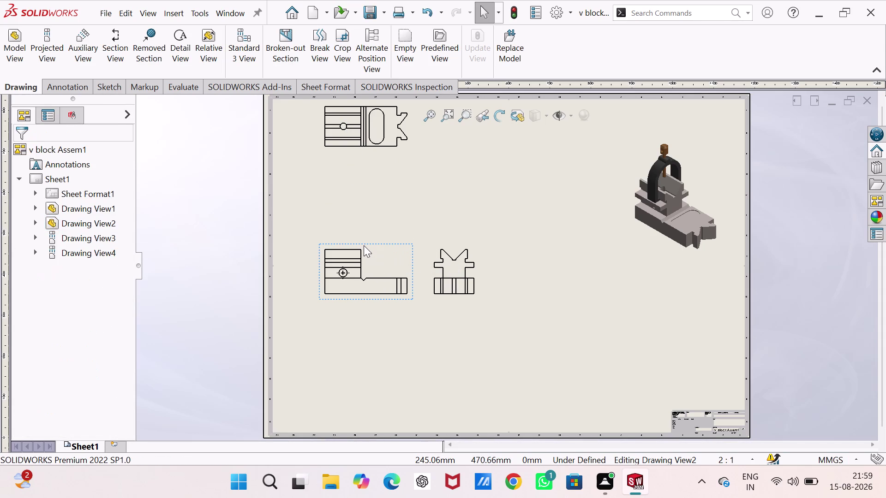
Move the three orthographic views together into the sheet's upper left.
drag(363, 244, 363, 229)
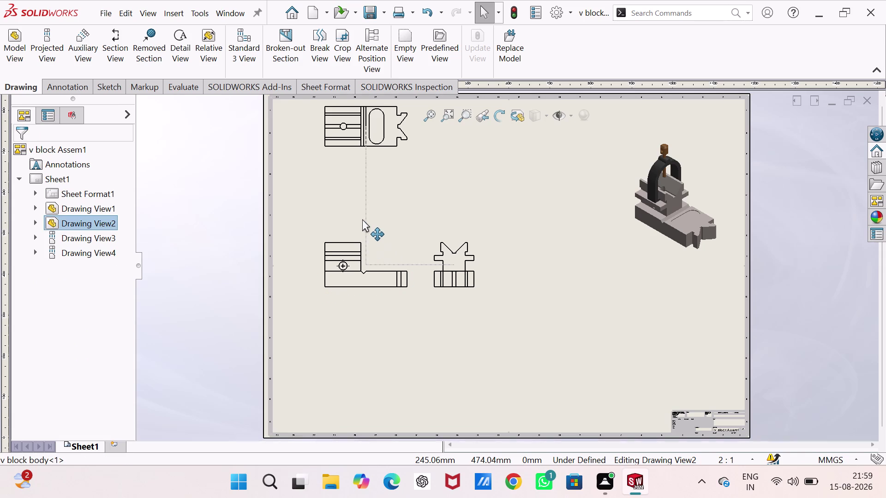
drag(364, 228, 355, 177)
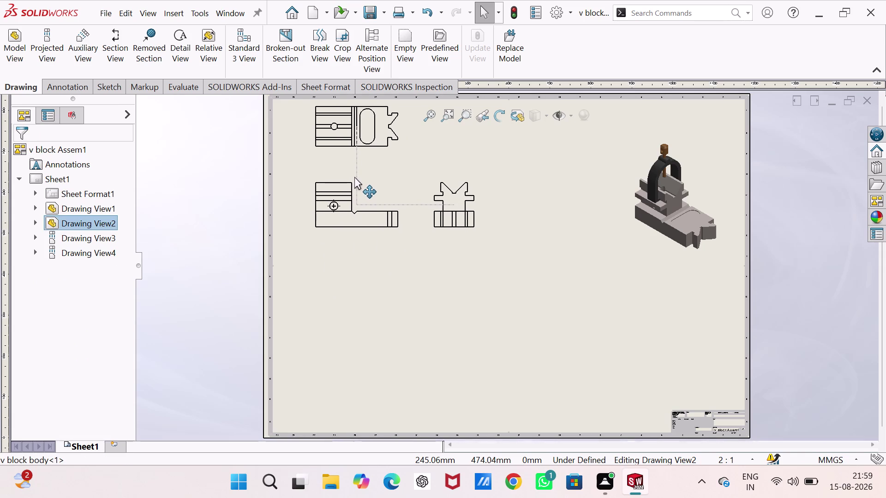
drag(354, 177, 352, 172)
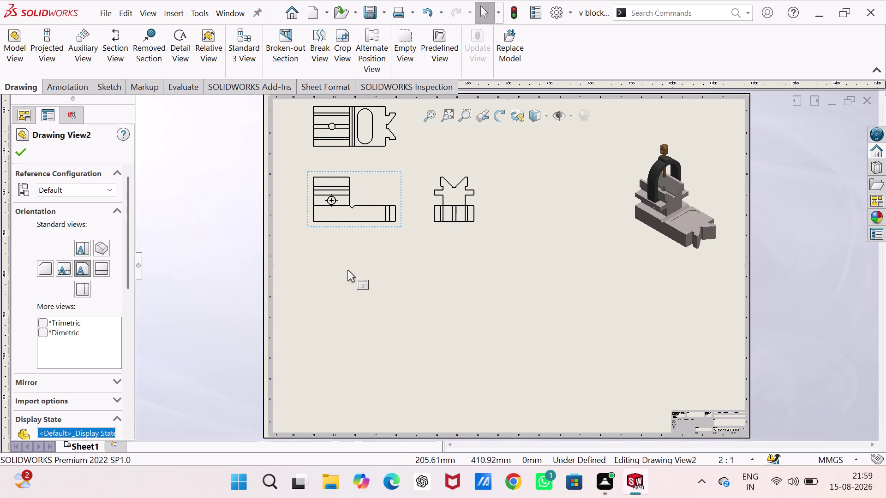
click(351, 281)
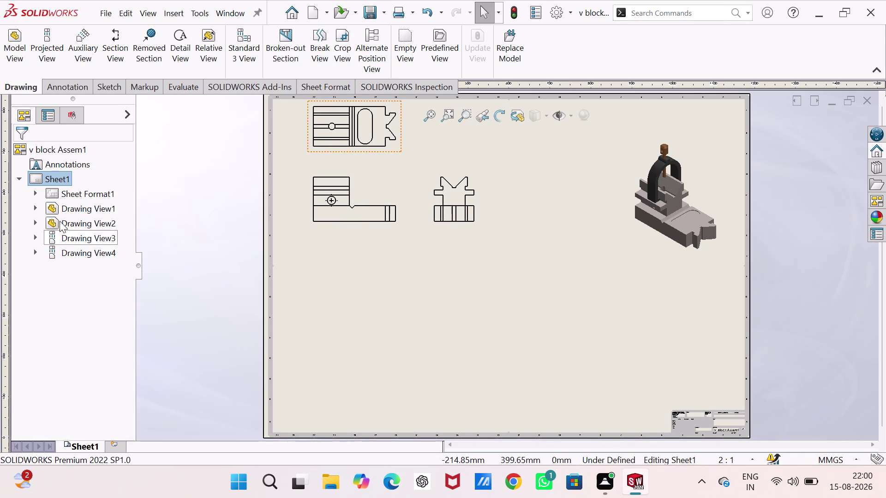
click(14, 51)
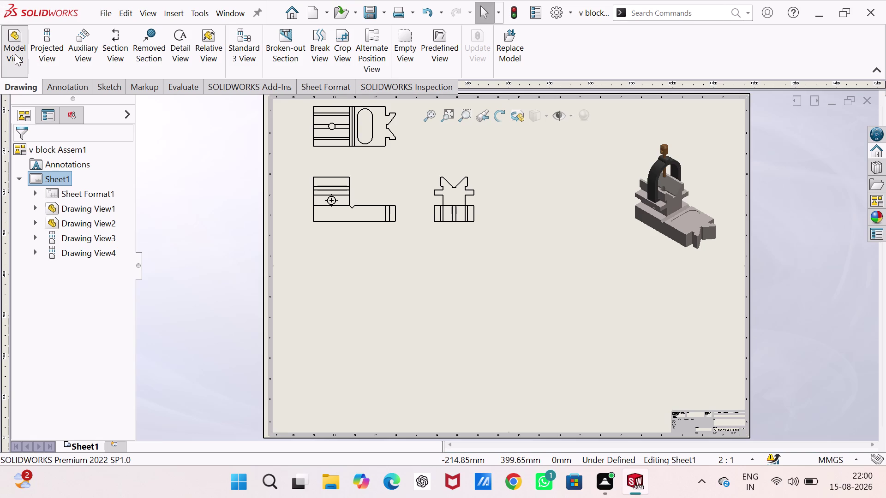
Place the u clamp front view low on the sheet with a projected view above it.
click(81, 346)
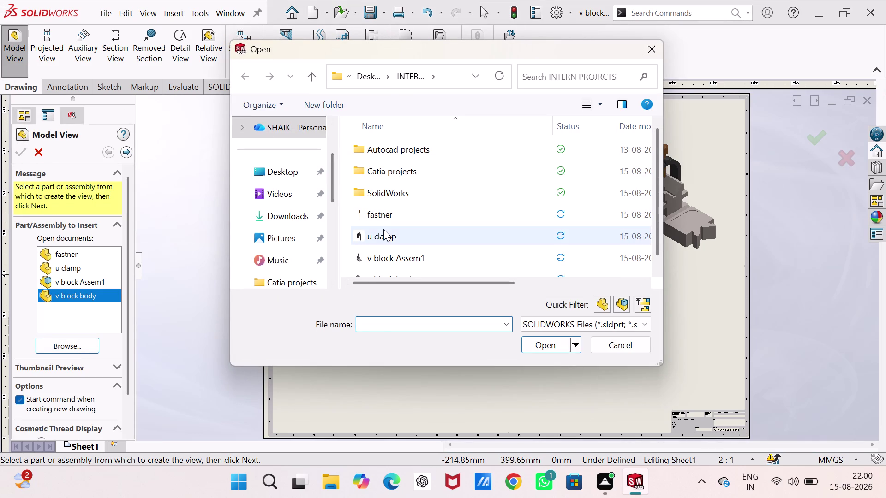
click(384, 229)
click(547, 352)
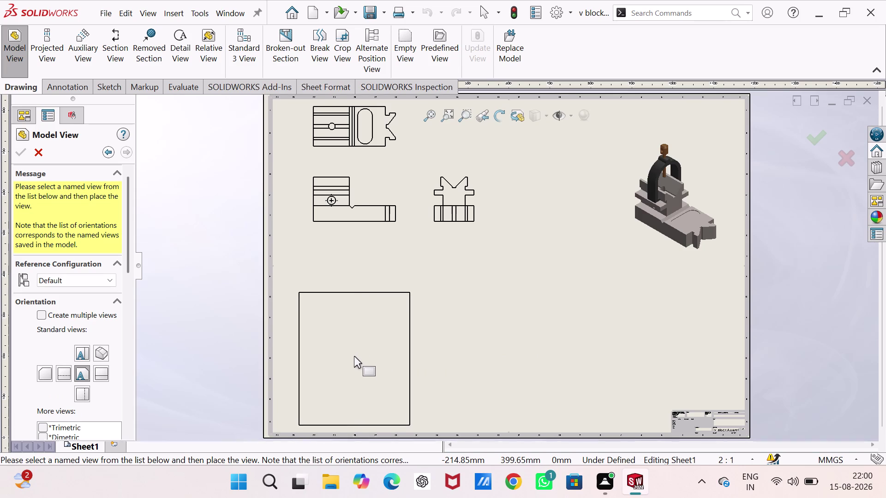
click(352, 358)
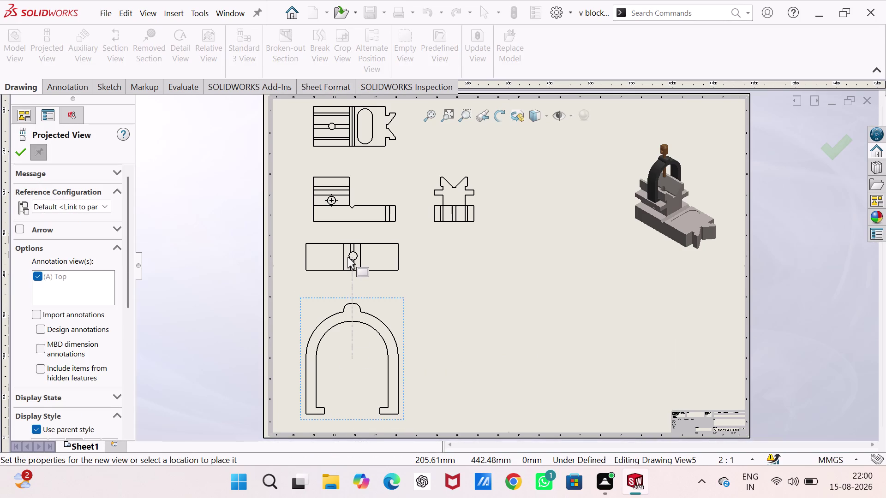
click(347, 257)
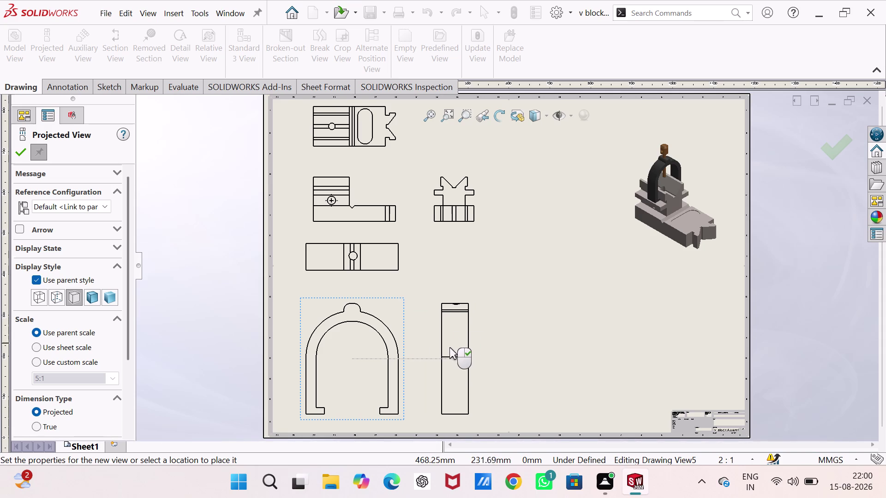
key(Escape)
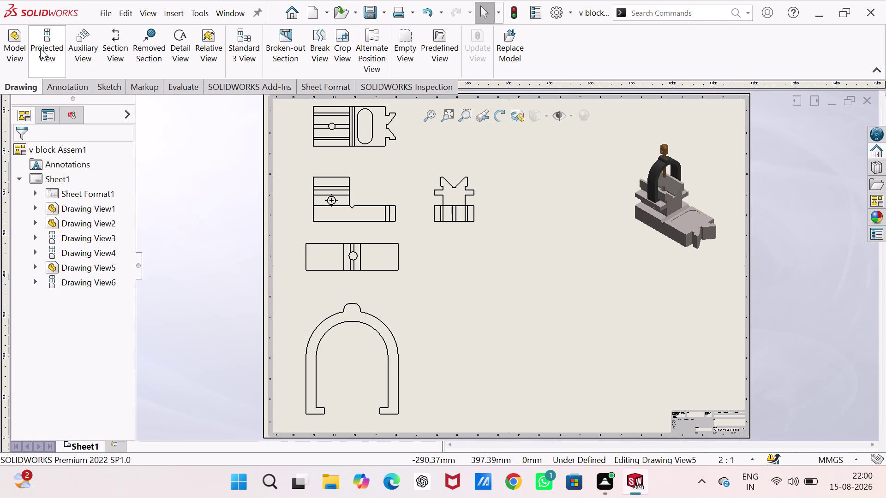
click(21, 47)
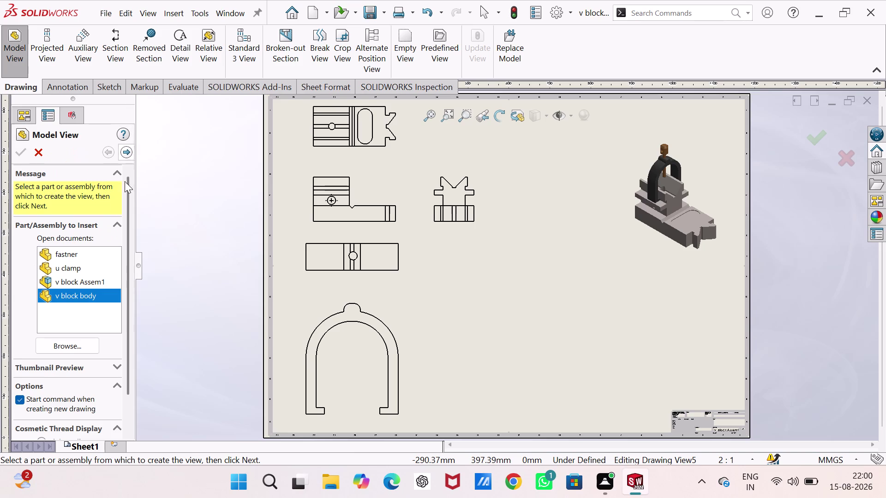
Place a Front-oriented view of the fastner part on the sheet.
click(74, 349)
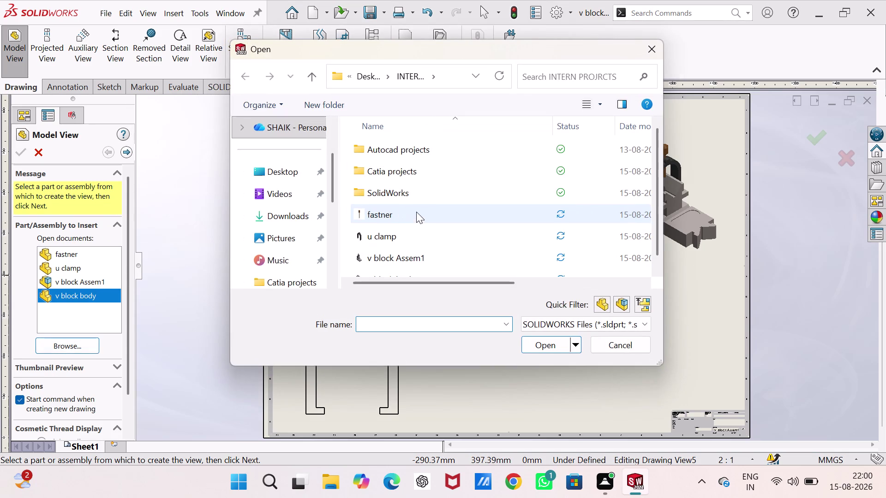
click(417, 212)
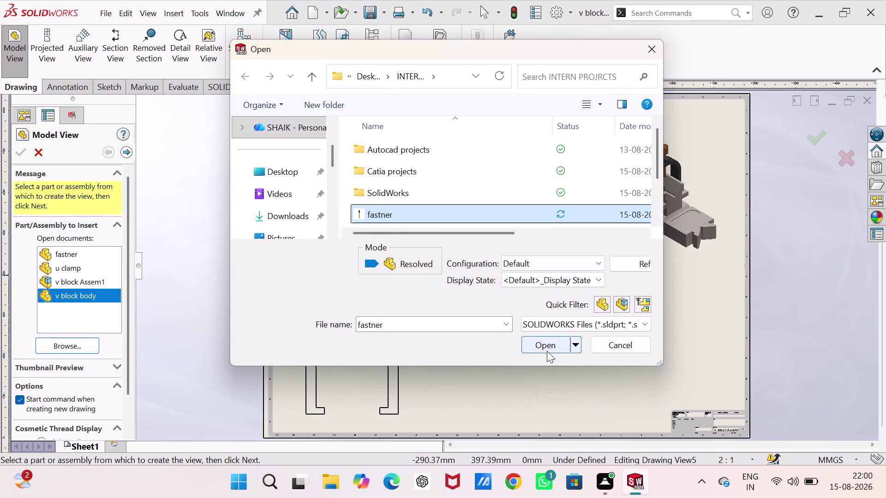
click(546, 350)
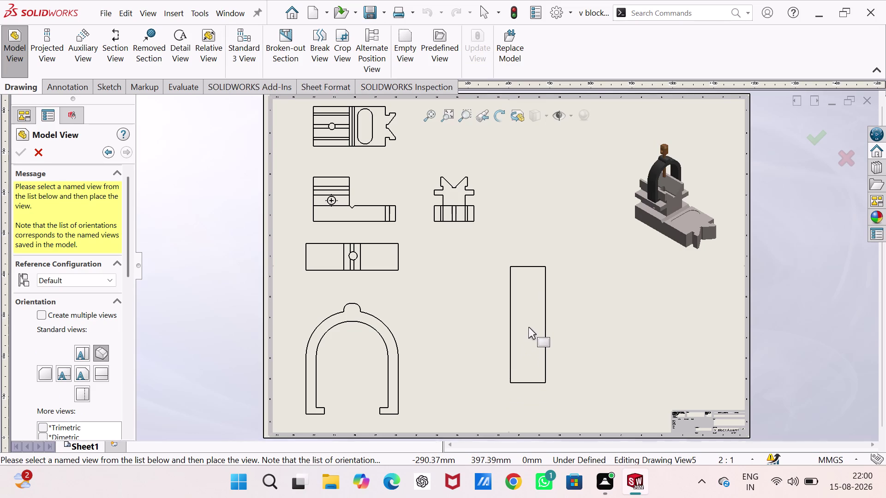
click(530, 327)
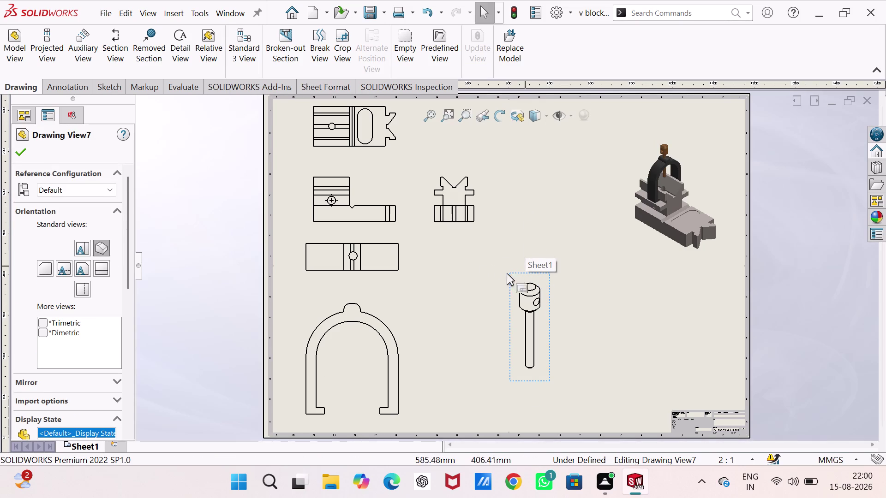
click(79, 270)
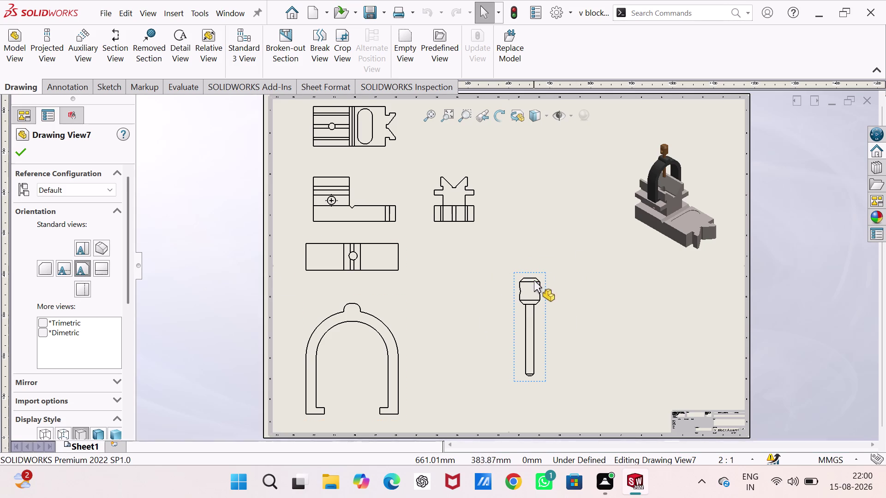
click(526, 246)
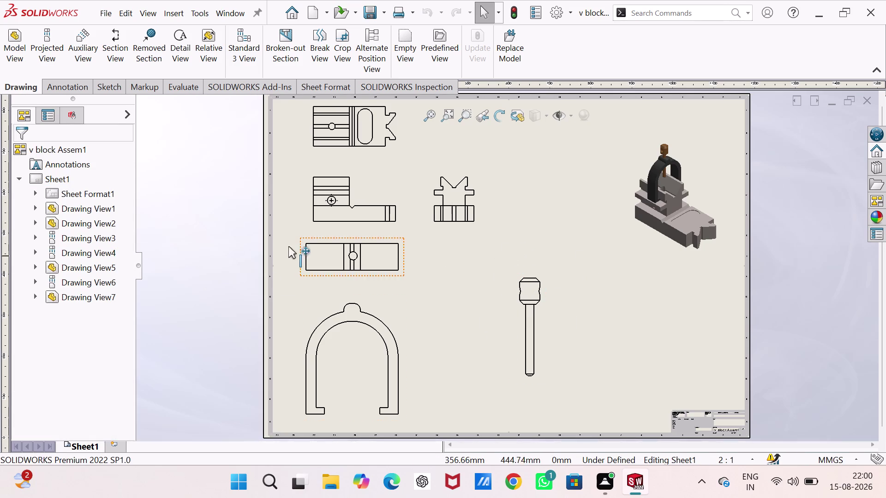
Project an end view above the fastener and a side view to its right.
click(42, 39)
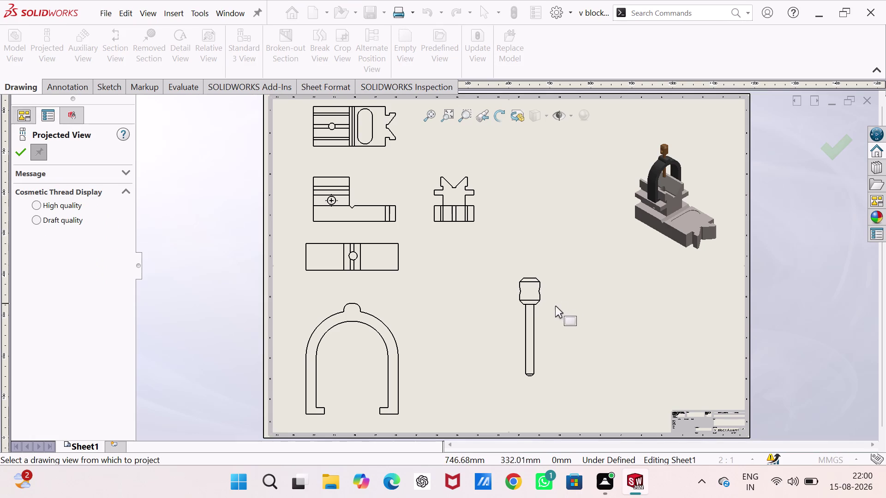
drag(535, 309, 531, 301)
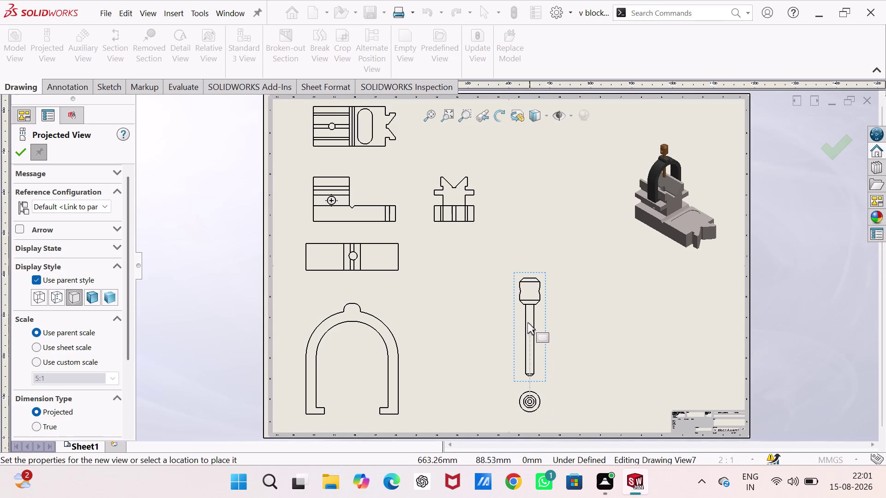
click(521, 248)
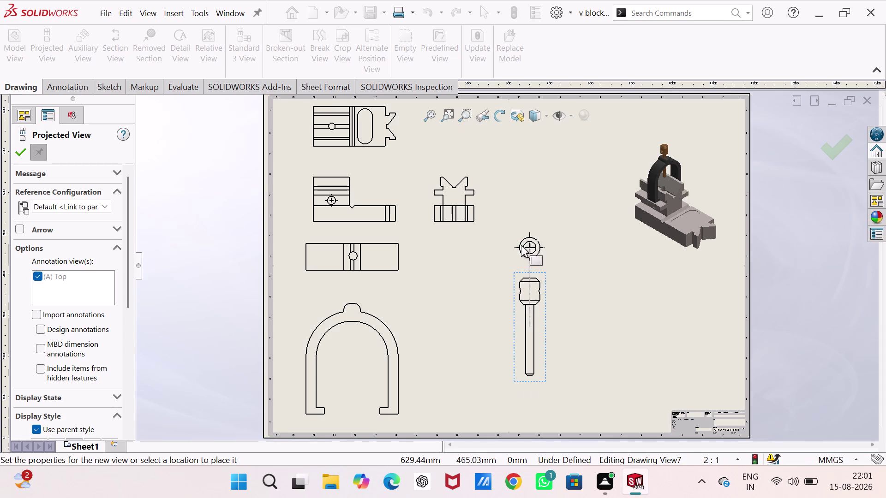
scroll(down, 3)
click(563, 270)
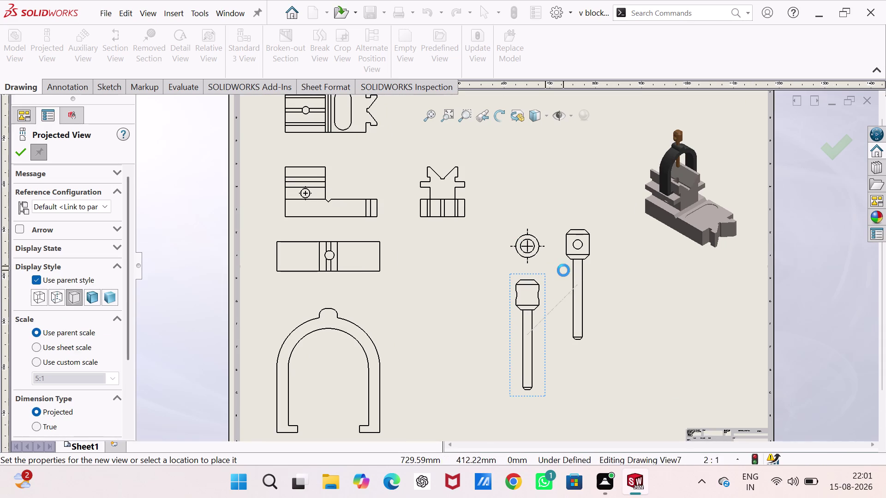
key(Escape)
Remove the unwanted fastener side view and pan to the top-left view.
key(Escape)
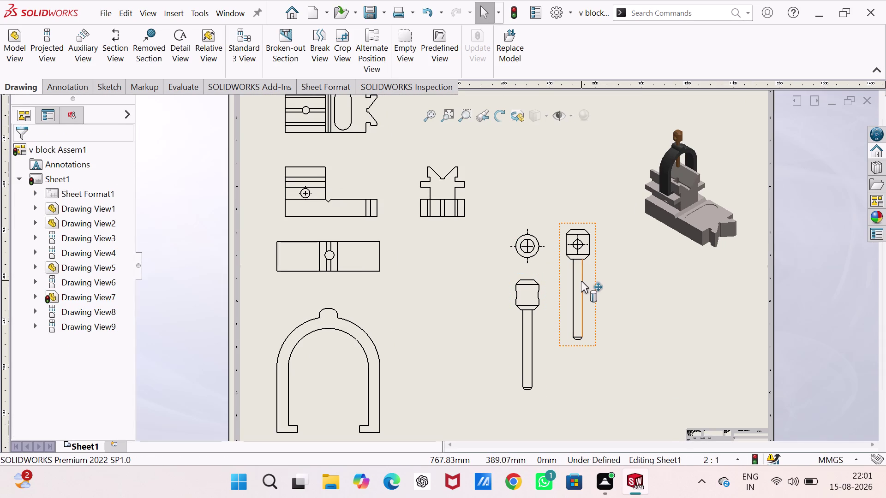
key(ctrl+z)
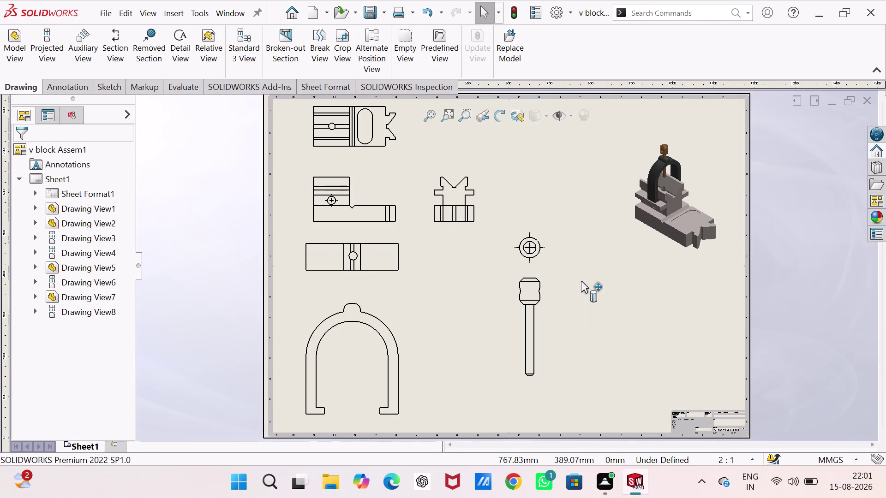
scroll(down, 3)
scroll(up, 3)
scroll(up, 3)
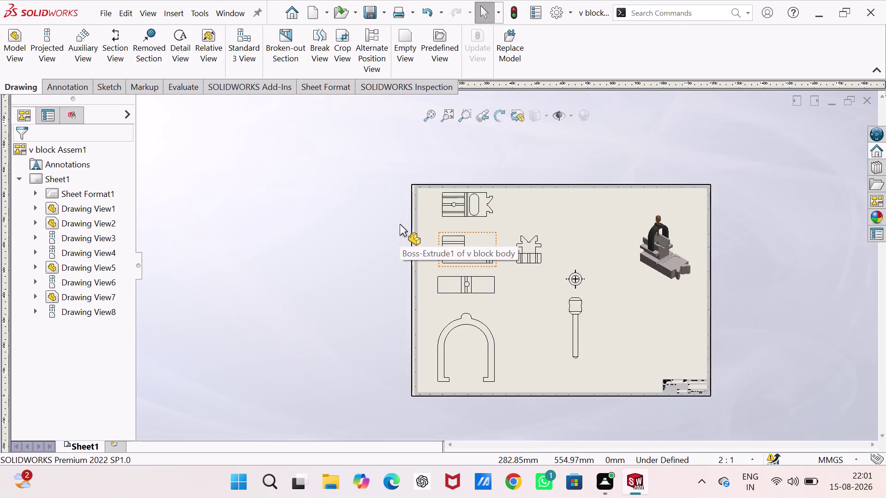
scroll(down, 3)
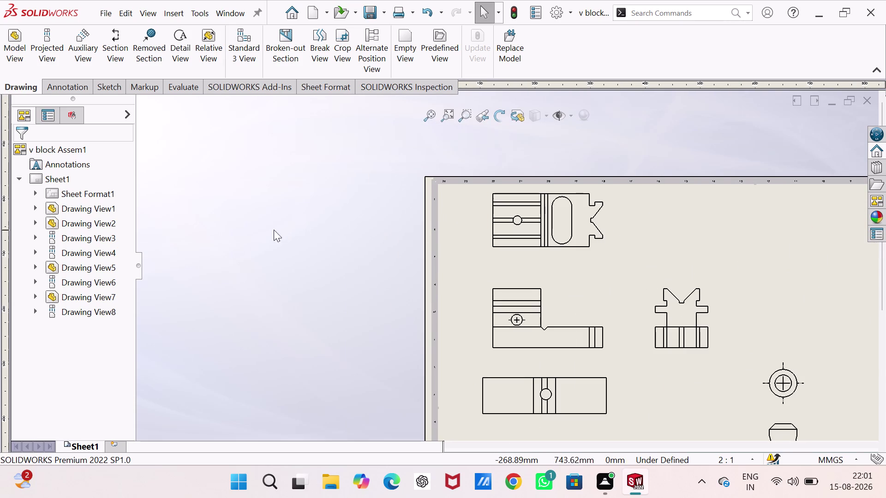
right_drag(249, 284, 252, 199)
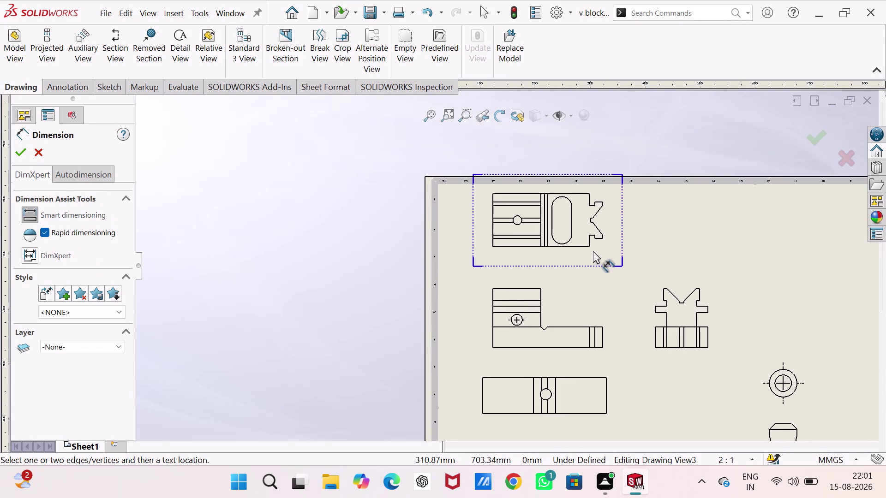
Dimension the slot's R9 rounded end and the 48.00 view height.
scroll(down, 3)
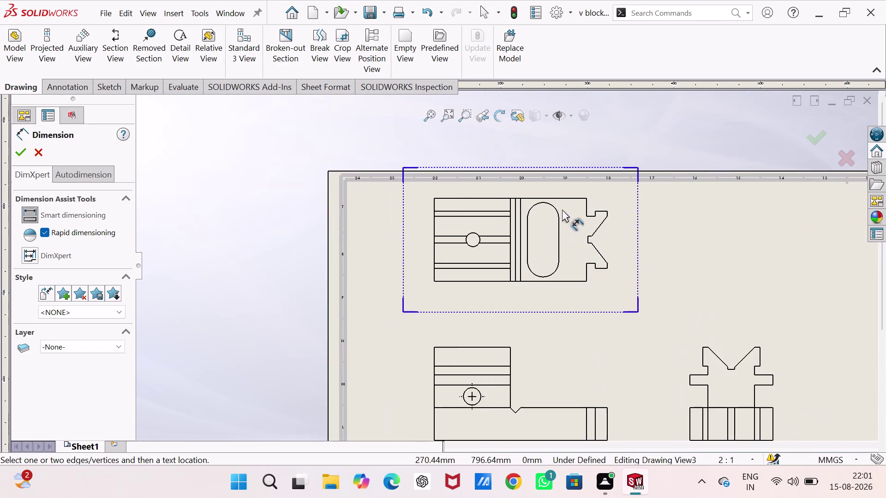
scroll(down, 3)
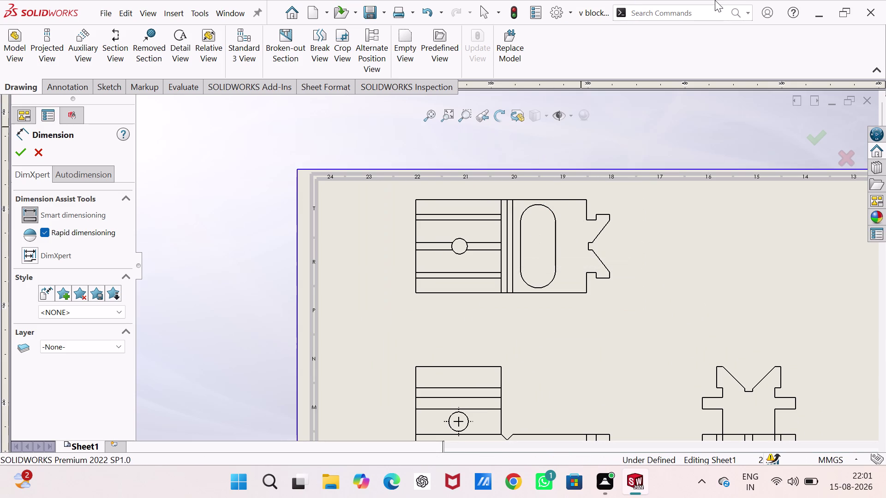
click(549, 210)
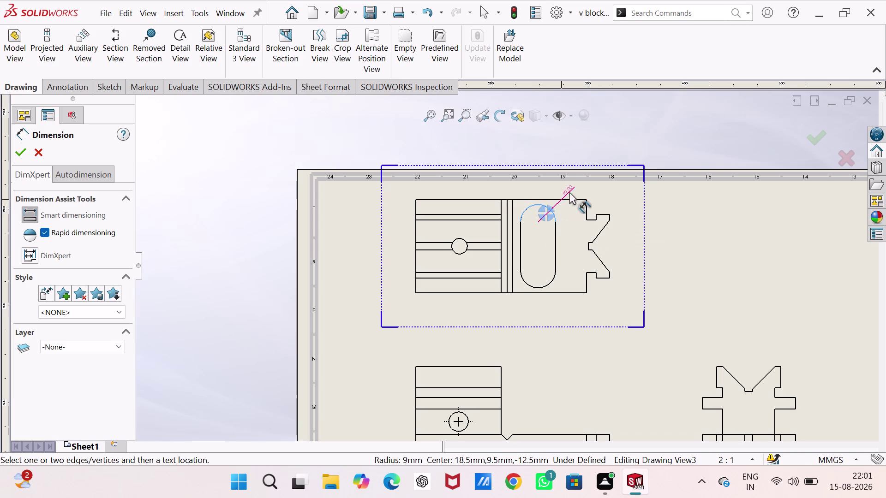
click(570, 191)
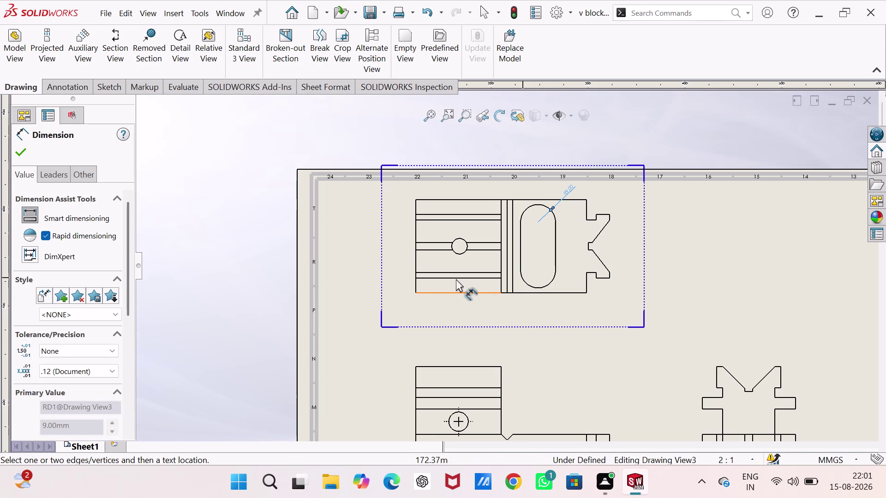
click(425, 293)
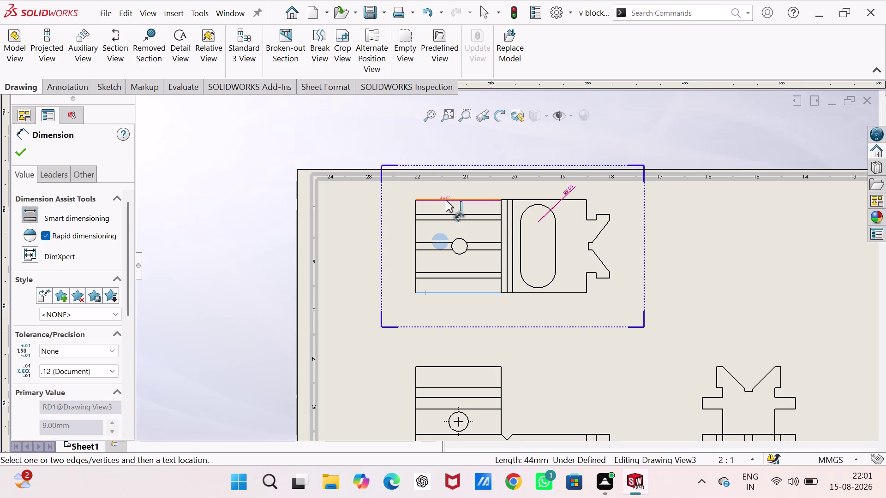
click(445, 200)
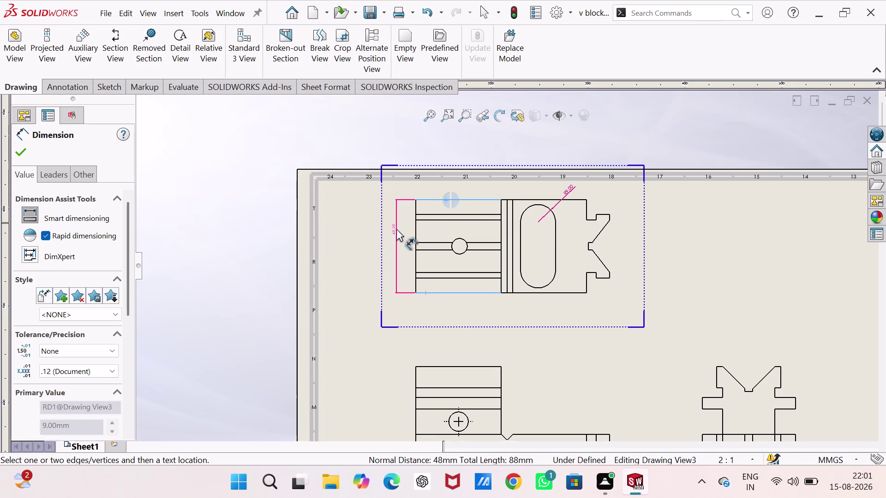
click(396, 230)
Add the 5.00 step, 88.03 overall length and 4.00 notch-bottom dimensions.
scroll(down, 3)
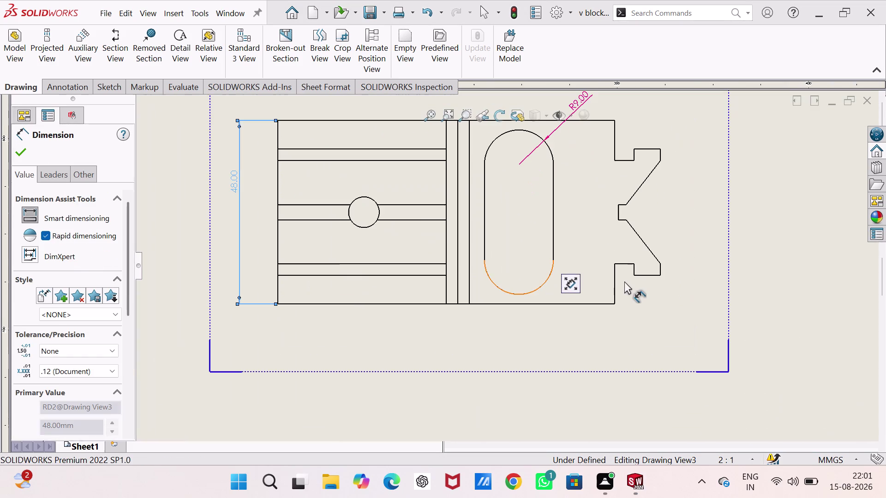
click(625, 264)
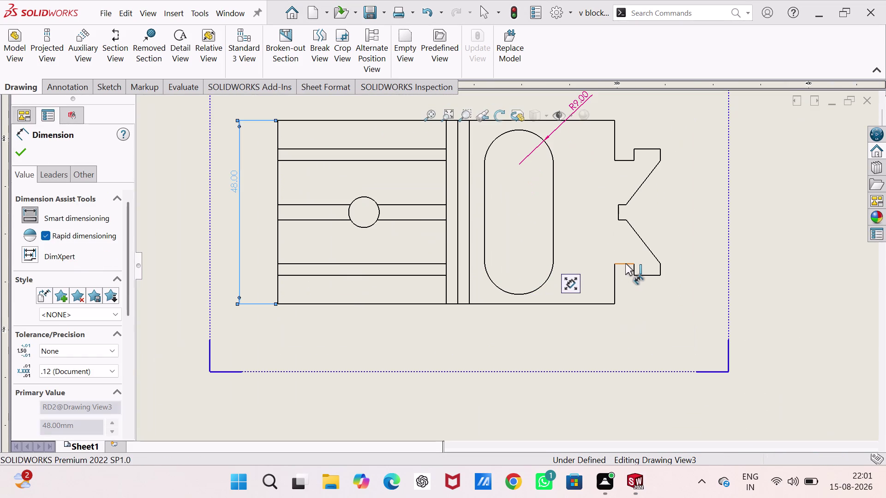
click(621, 326)
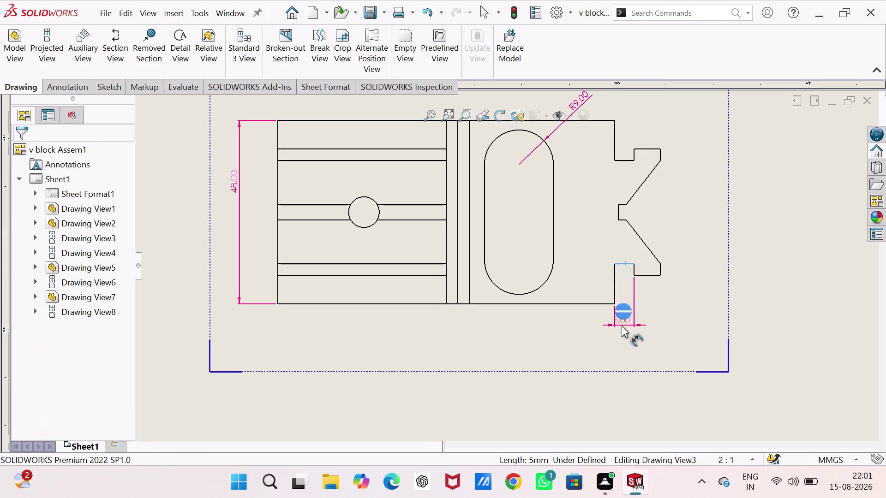
click(279, 255)
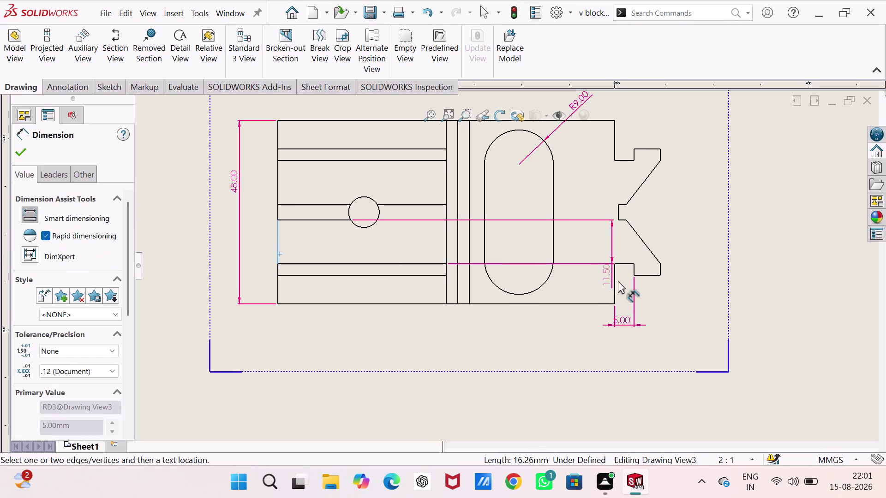
click(615, 281)
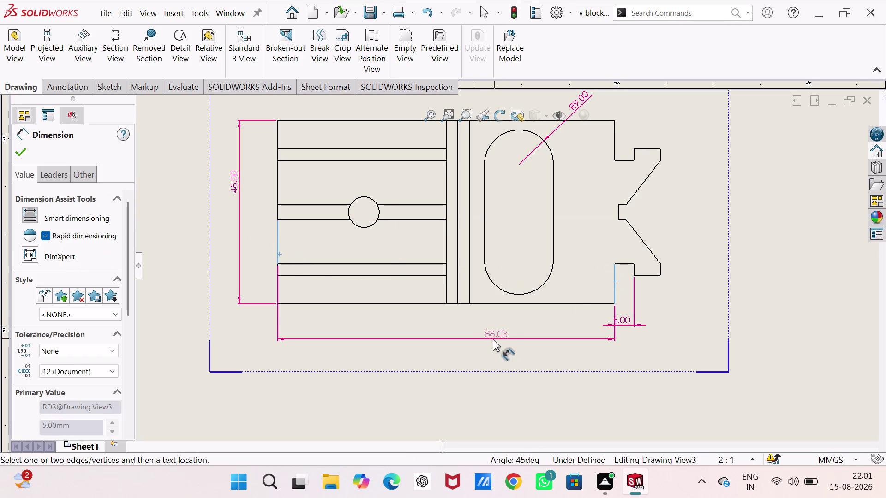
click(486, 338)
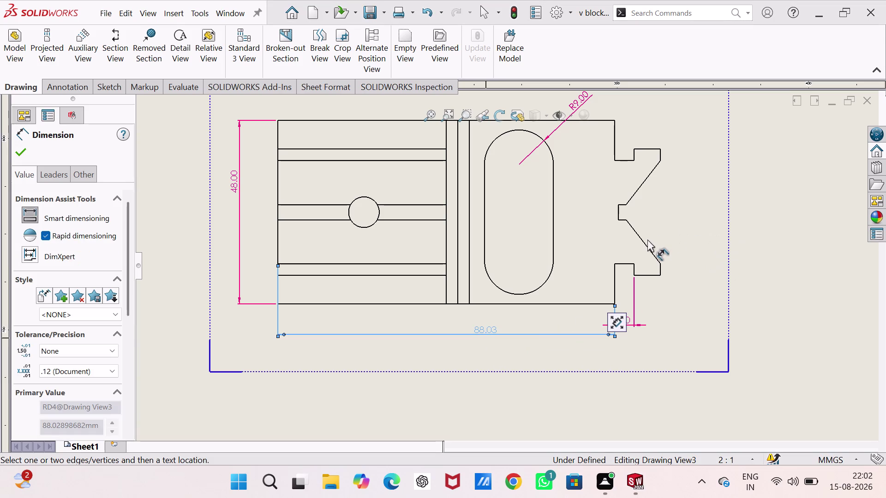
click(616, 211)
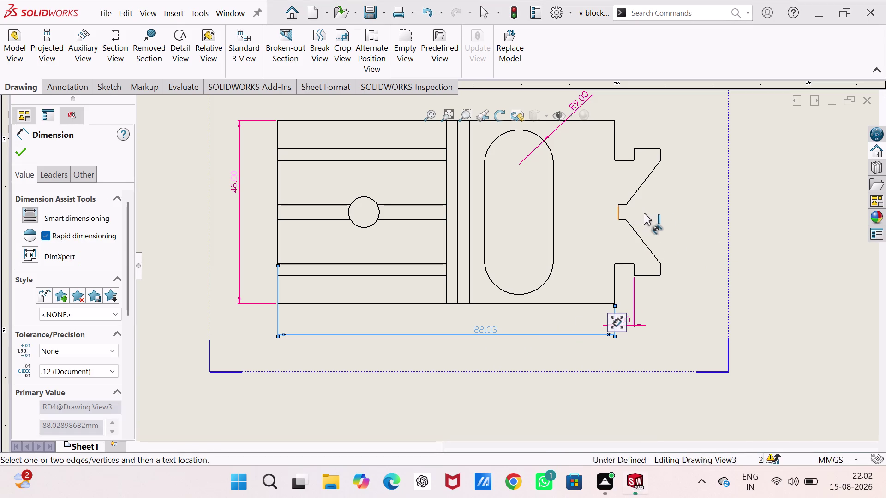
click(674, 214)
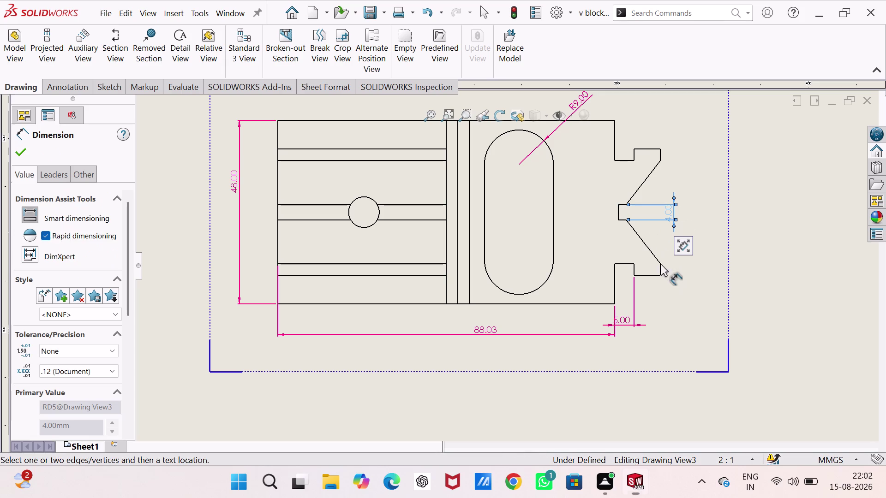
click(652, 276)
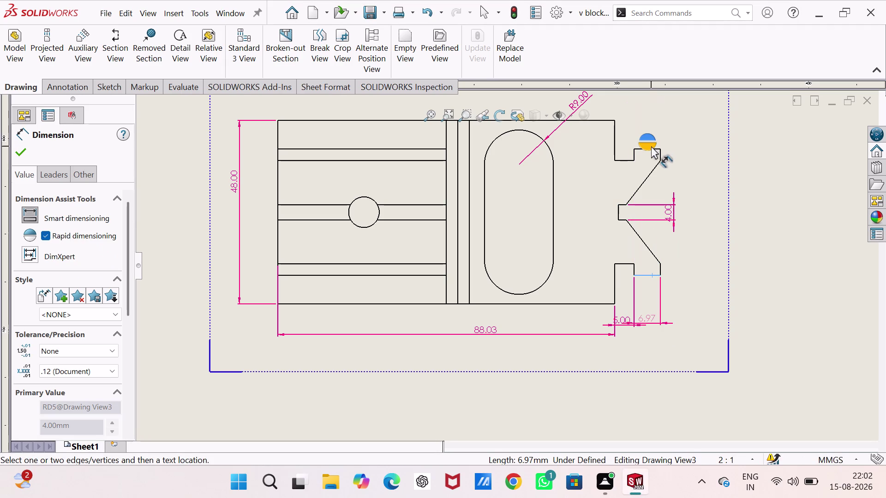
scroll(down, 3)
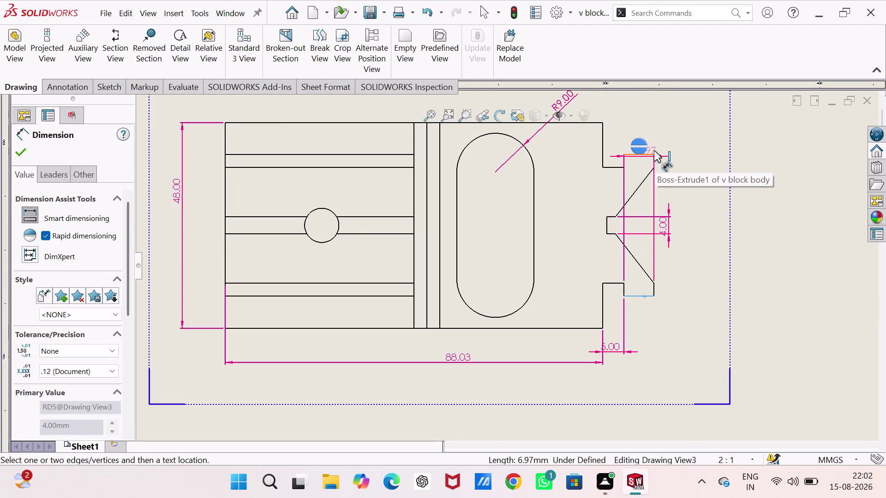
Dimension the V end's 33.00 height and the 27.00 distance between steps.
scroll(down, 3)
click(603, 183)
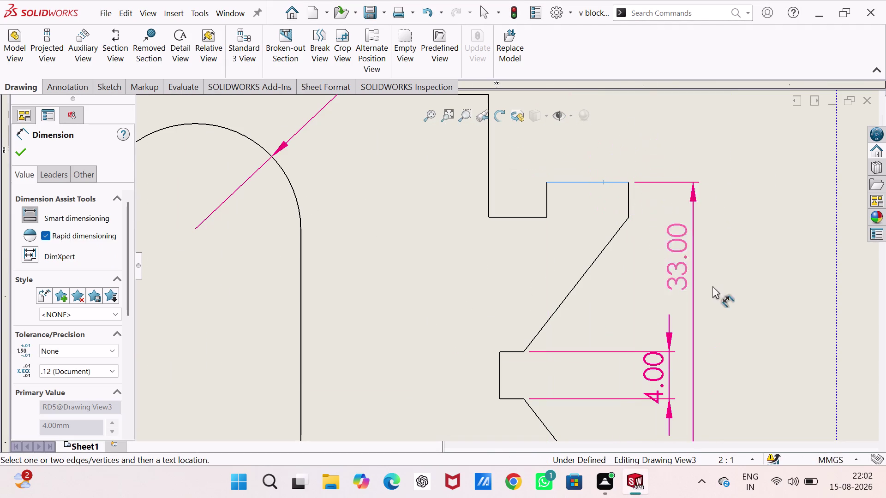
click(702, 327)
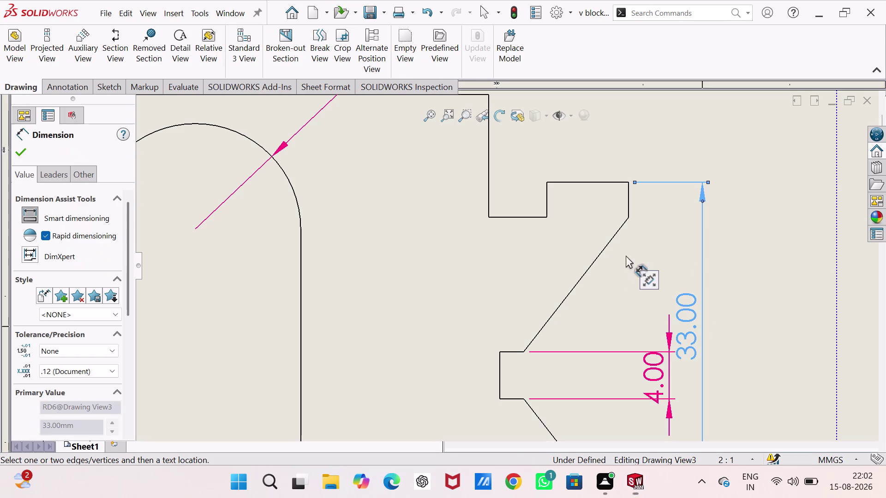
click(539, 217)
scroll(up, 3)
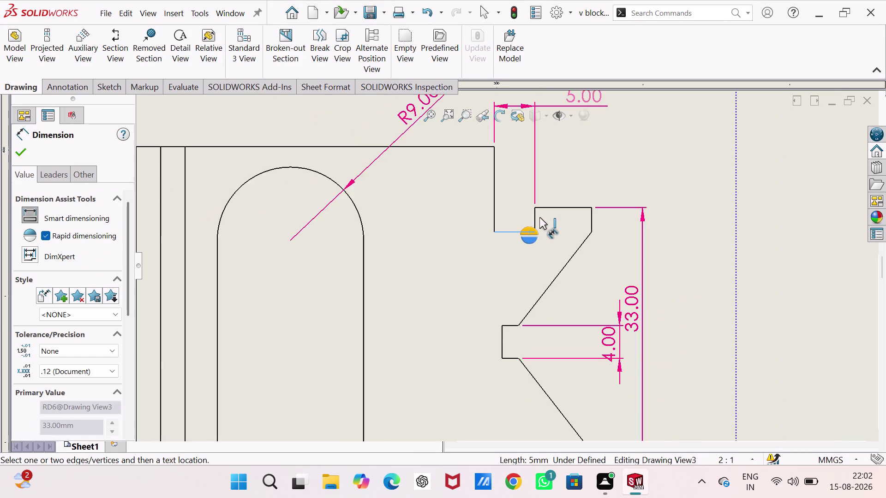
scroll(up, 3)
scroll(down, 3)
scroll(down, 3)
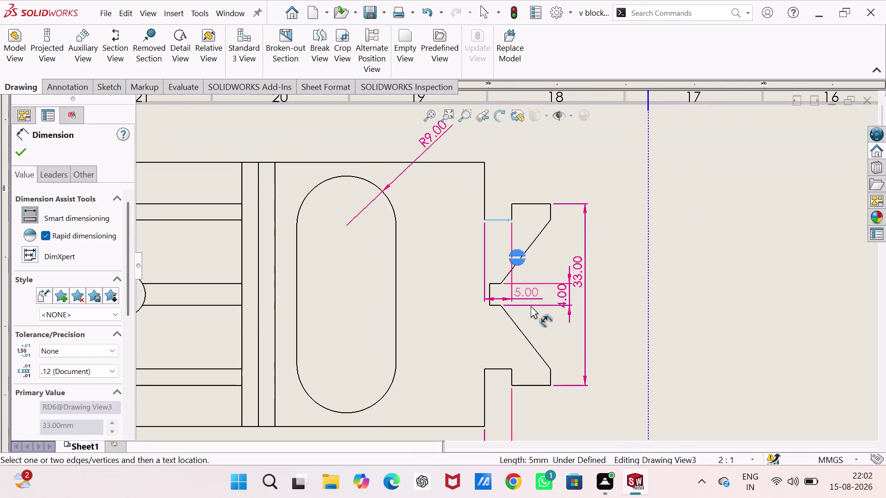
click(507, 367)
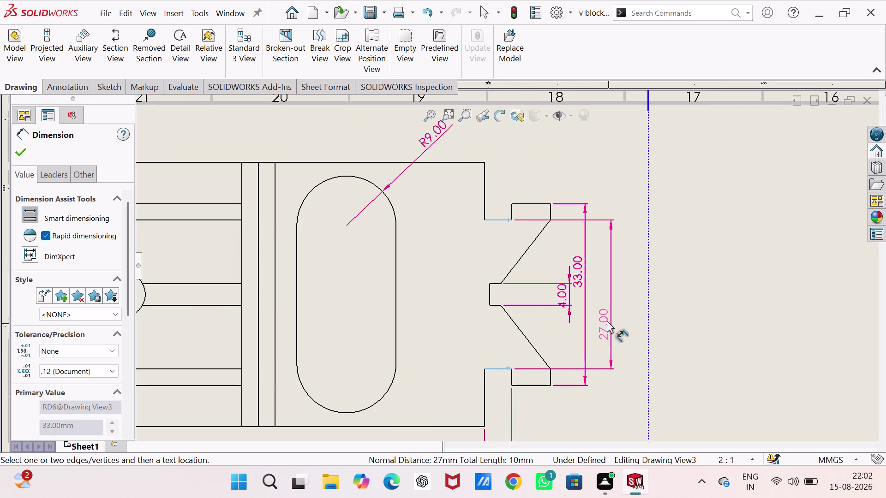
click(607, 319)
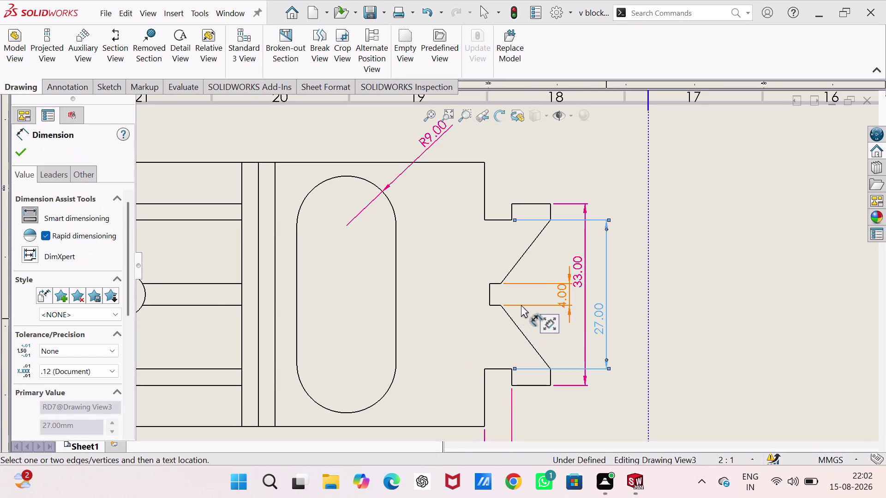
Add R4.00 to the small hole and 25.00 to the slot length.
scroll(up, 3)
scroll(up, 3)
scroll(down, 3)
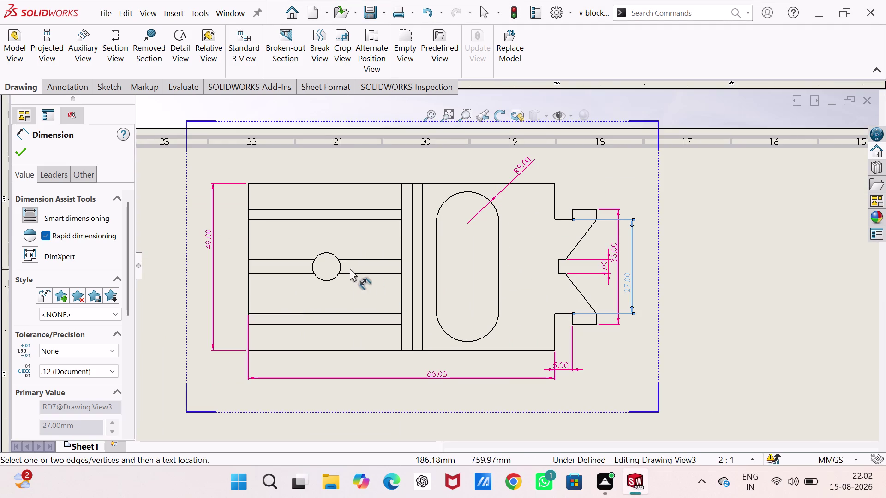
click(329, 252)
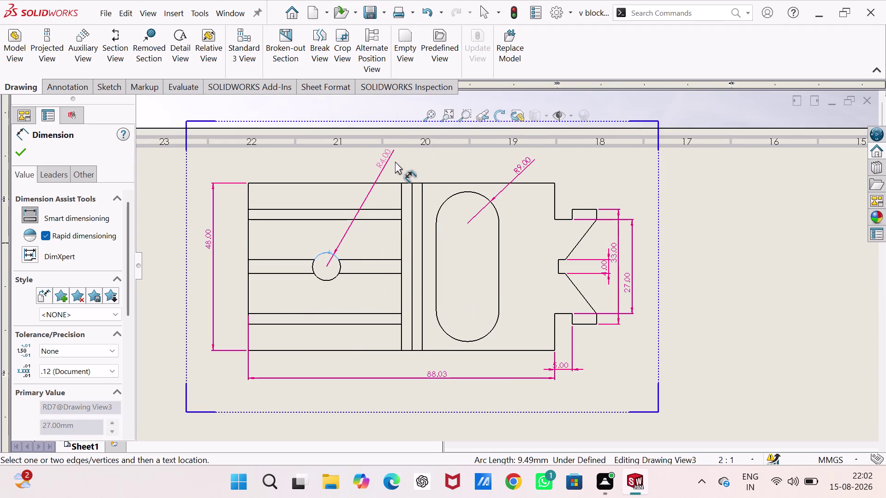
click(397, 162)
scroll(down, 3)
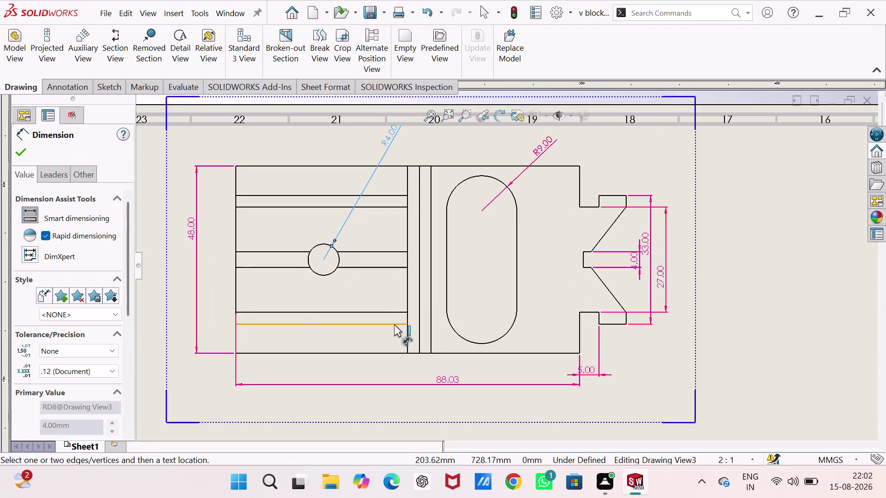
scroll(up, 3)
scroll(down, 3)
scroll(down, 3)
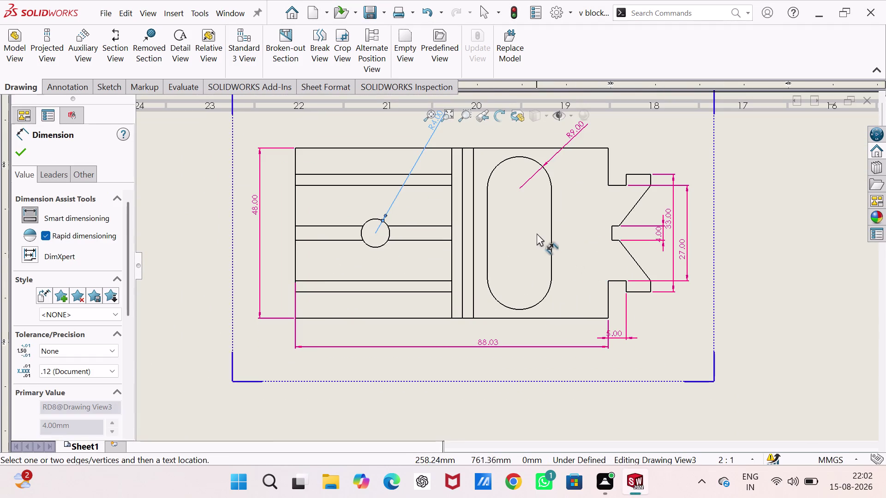
click(552, 233)
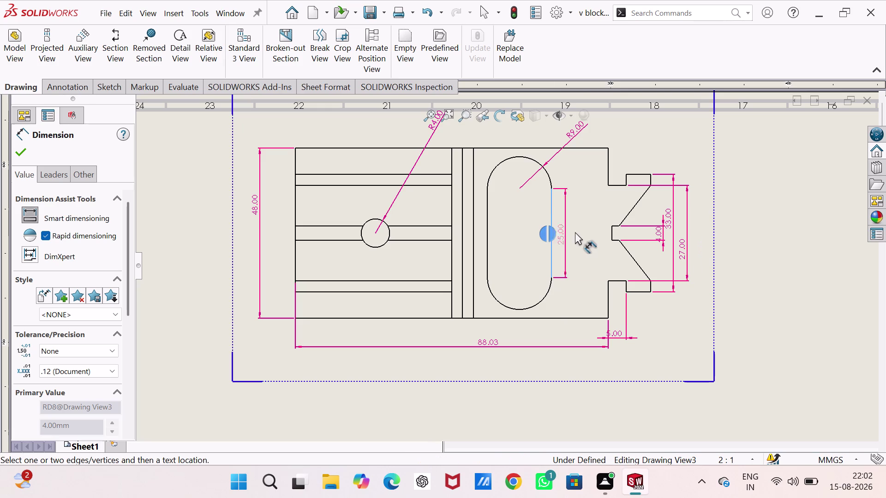
click(575, 233)
scroll(up, 3)
scroll(up, 3)
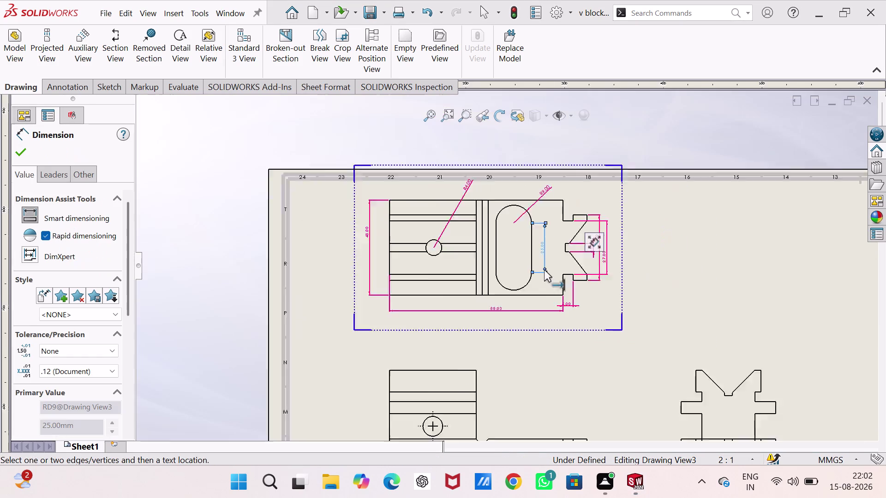
scroll(down, 3)
Place Ø10.00 on the side-view hole, 100.00 along the bottom, 19.00 on the right end.
scroll(down, 3)
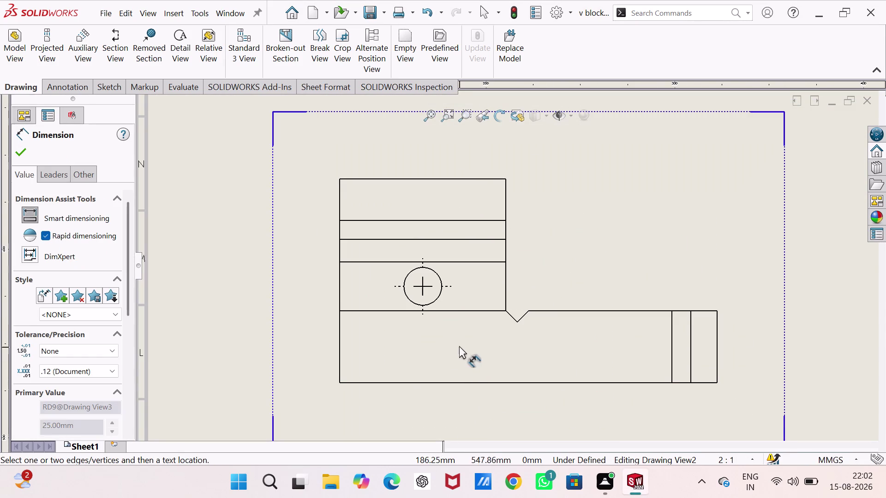
click(442, 292)
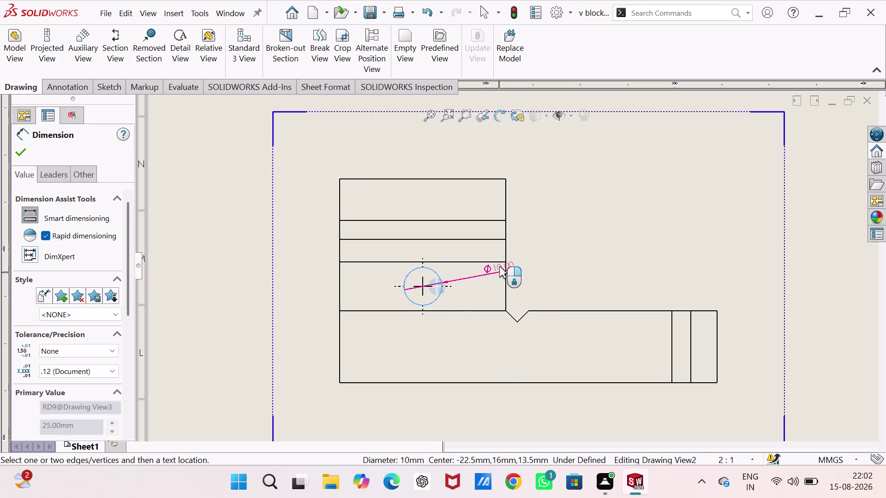
click(526, 266)
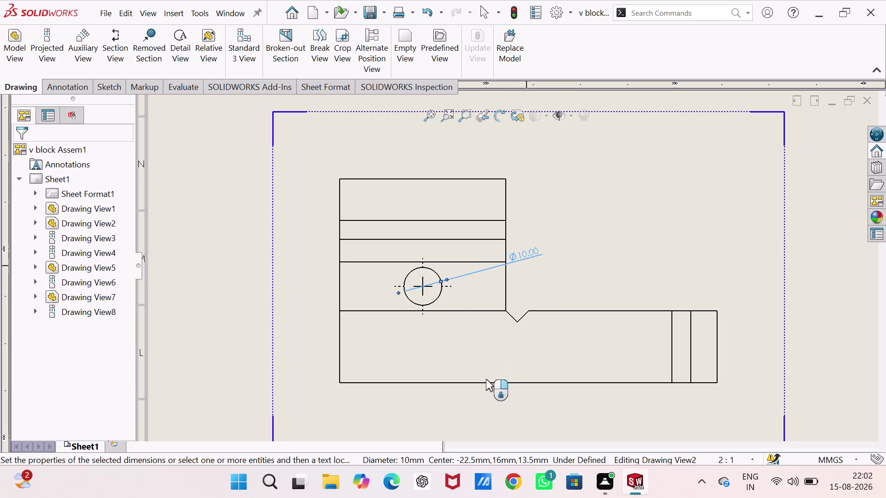
click(510, 382)
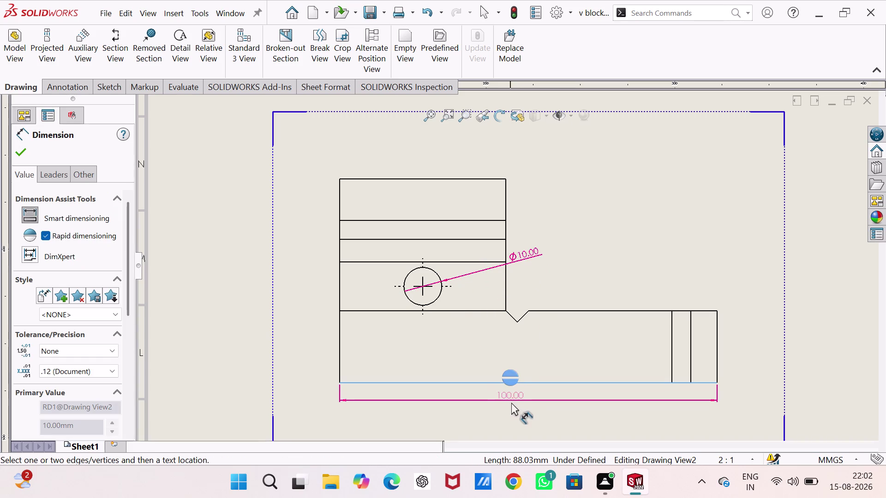
click(513, 412)
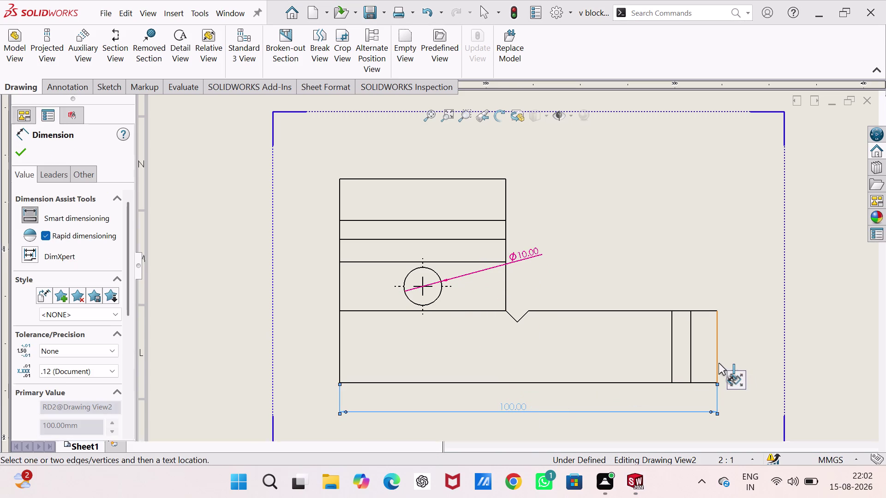
click(718, 363)
click(741, 358)
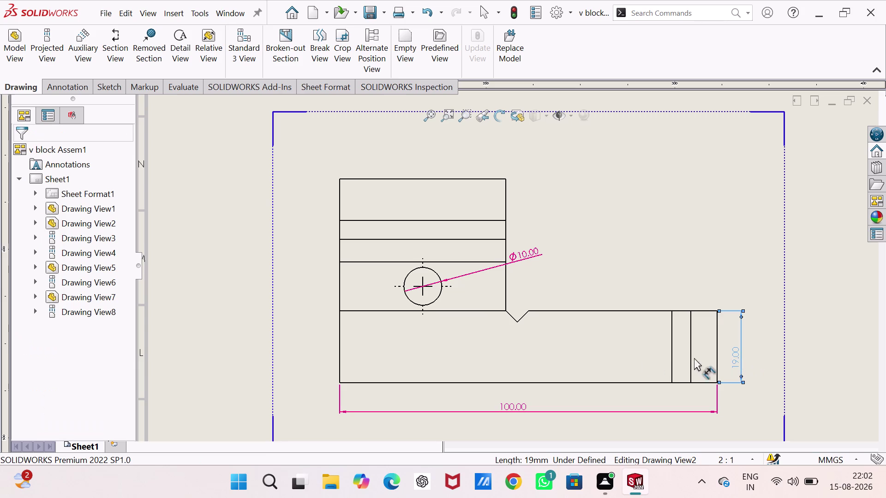
click(517, 321)
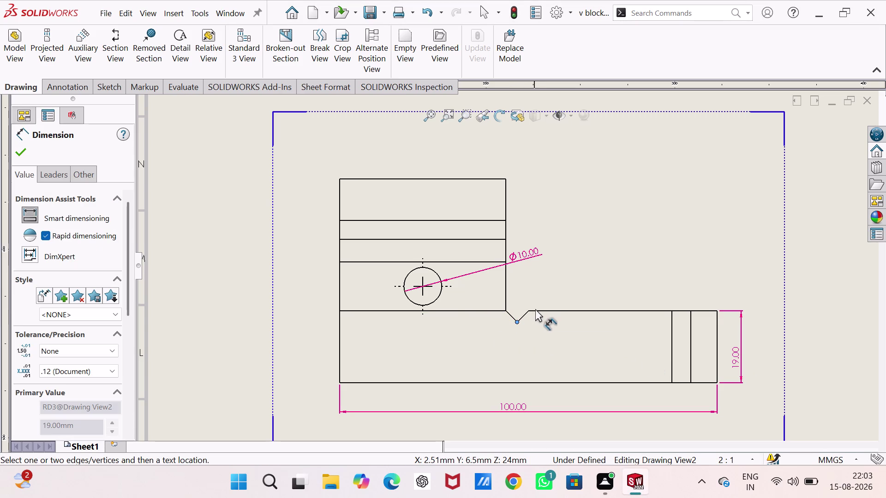